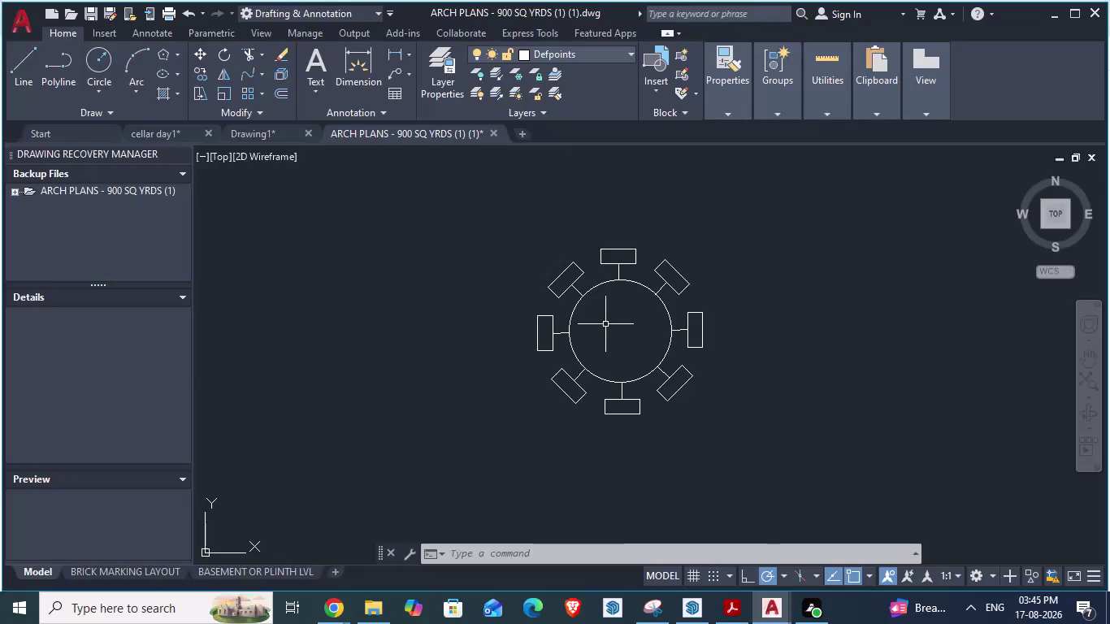
Select and deselect the round table circle, then minimise the ribbon to panel buttons.
click(638, 282)
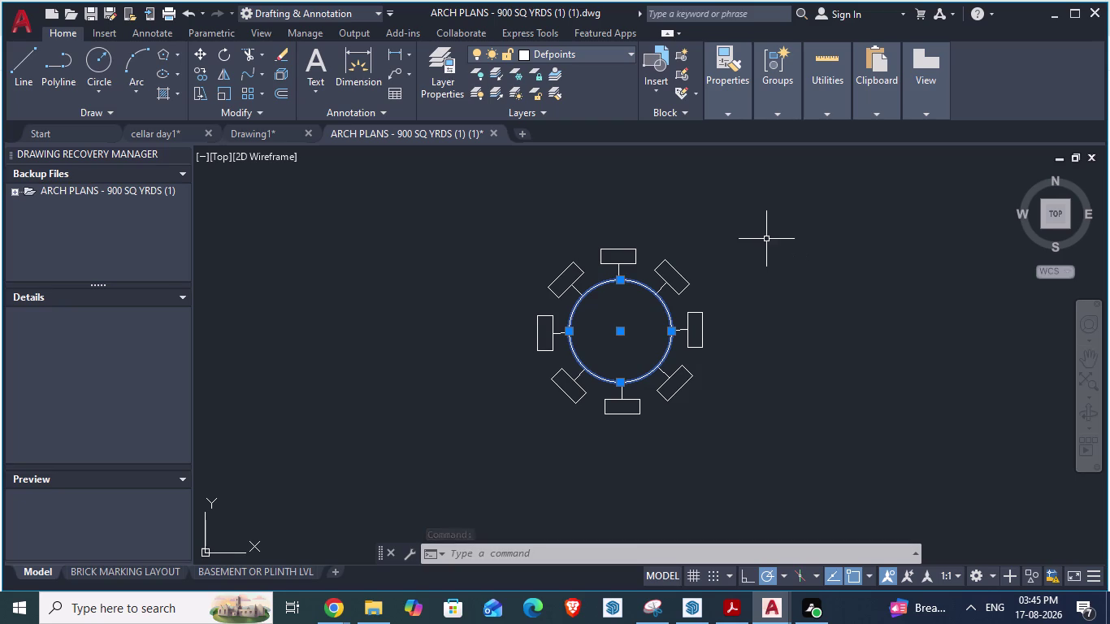
key(Escape)
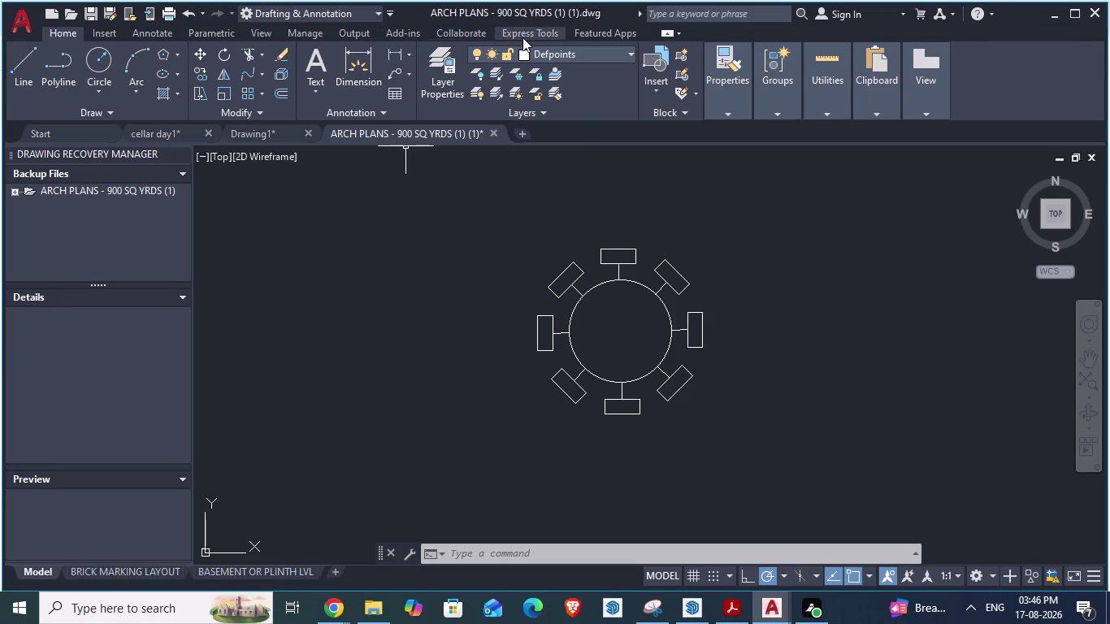
click(668, 33)
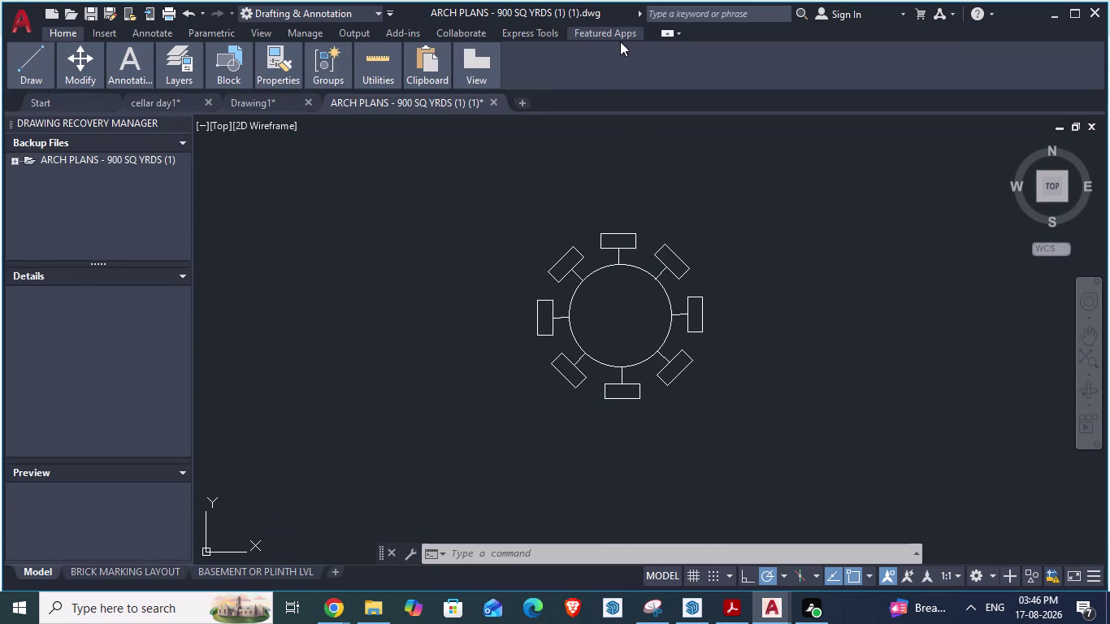
click(599, 34)
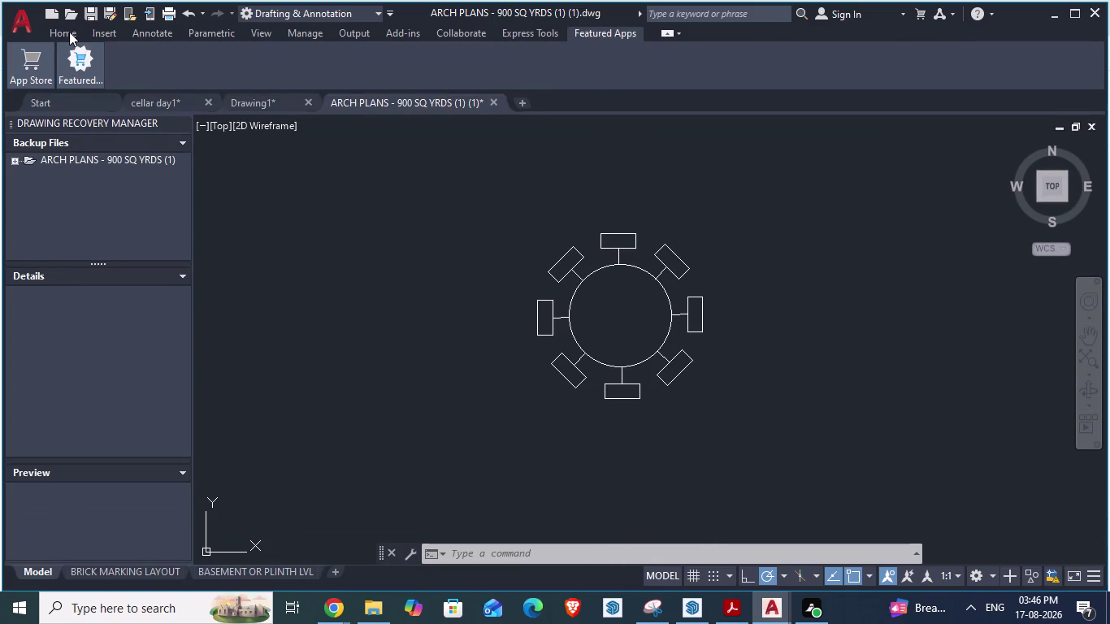
click(69, 31)
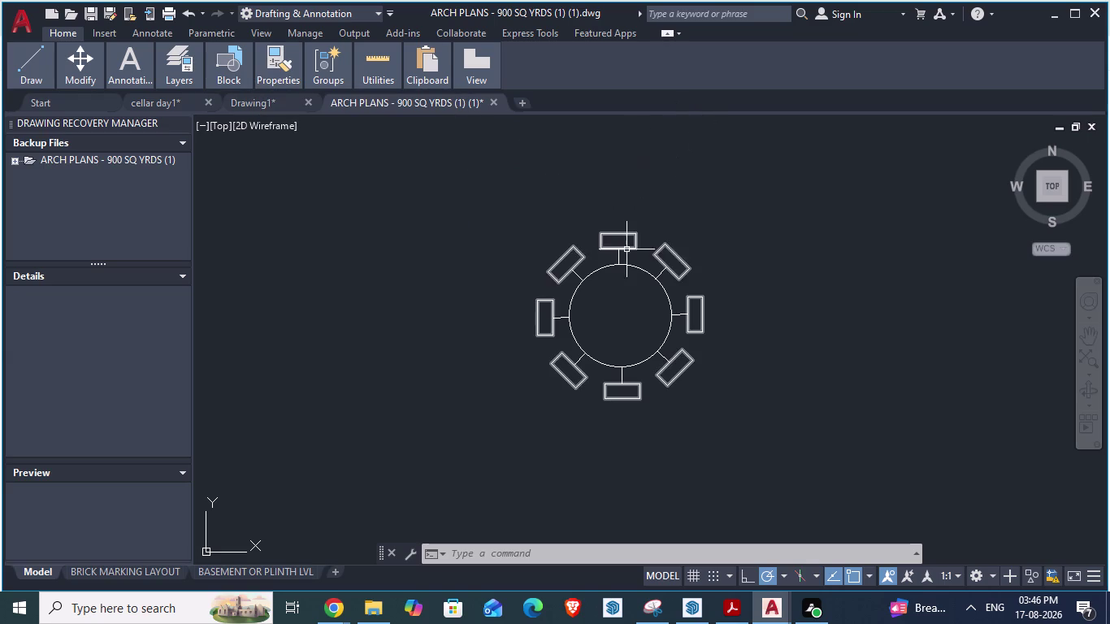
text(ar)
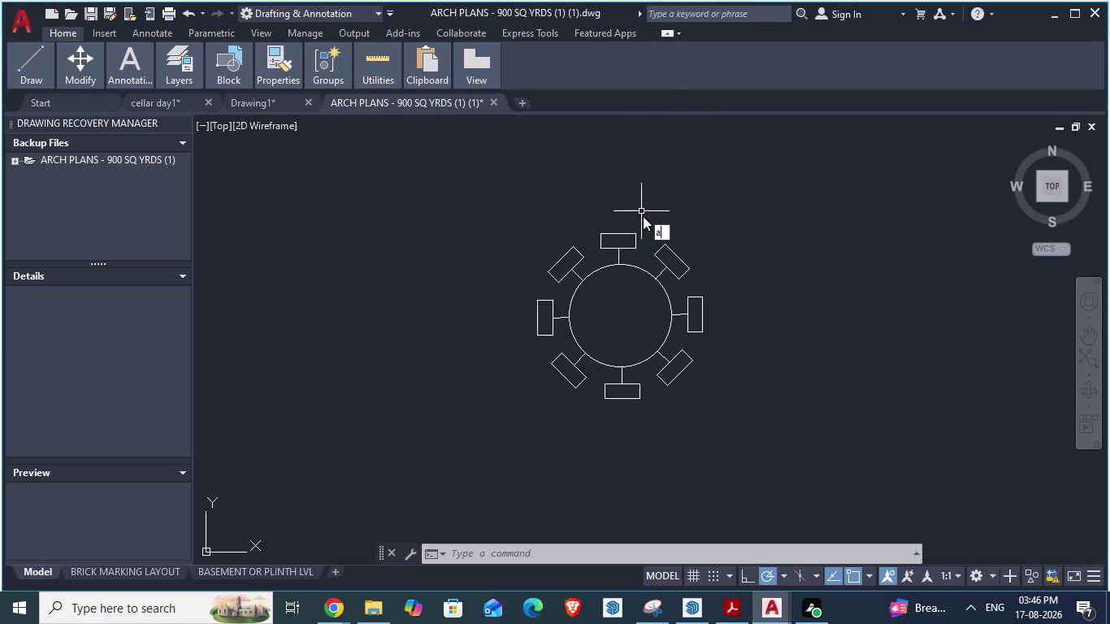
key(Return)
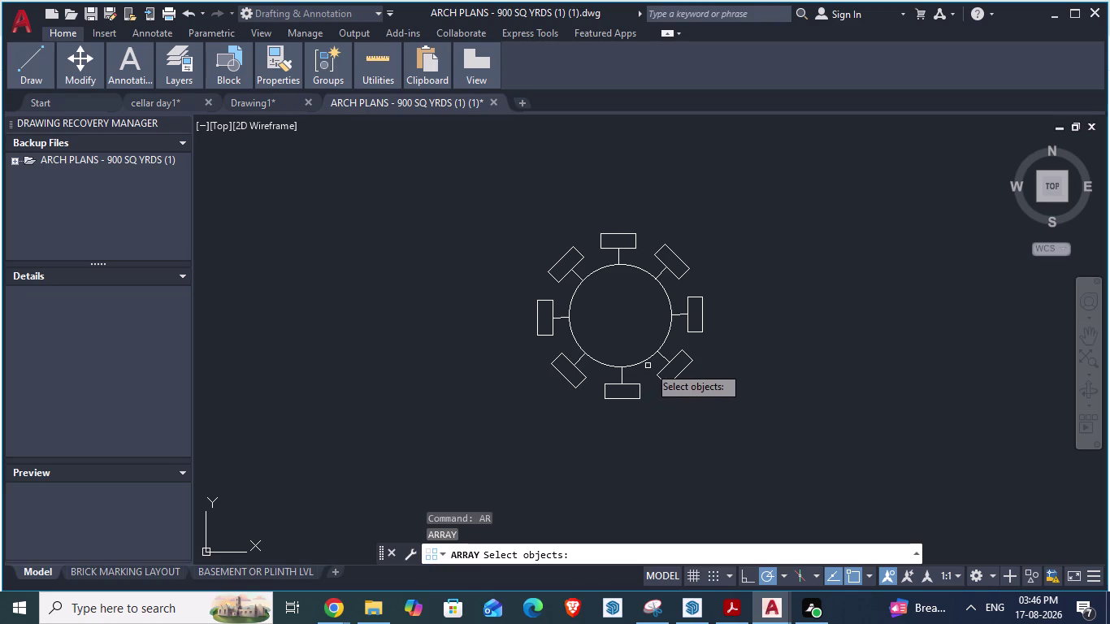
key(Escape)
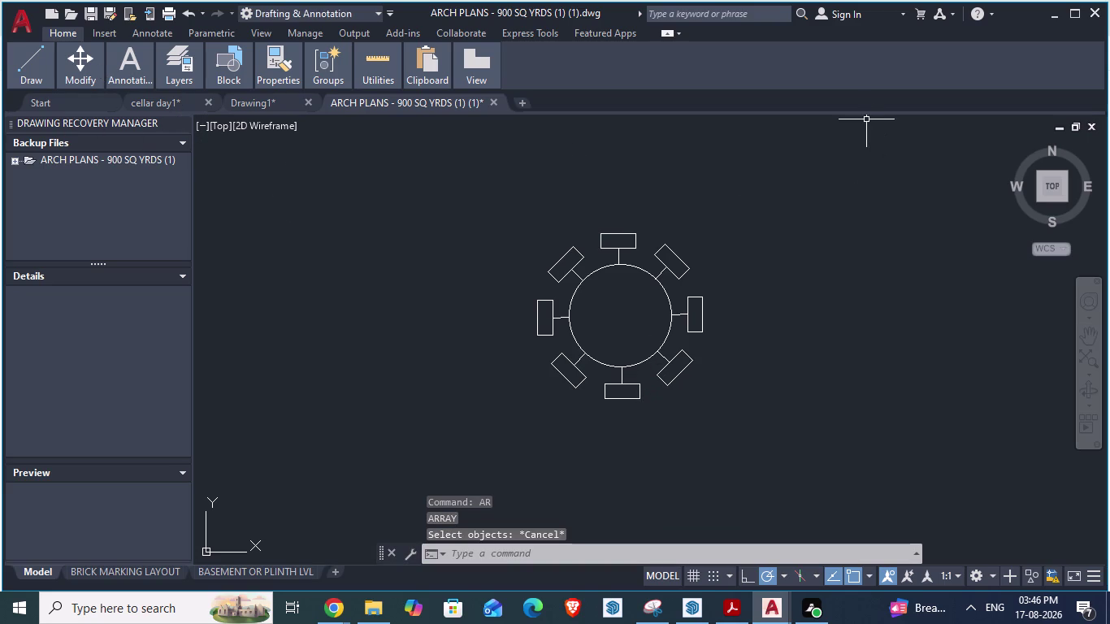
click(58, 28)
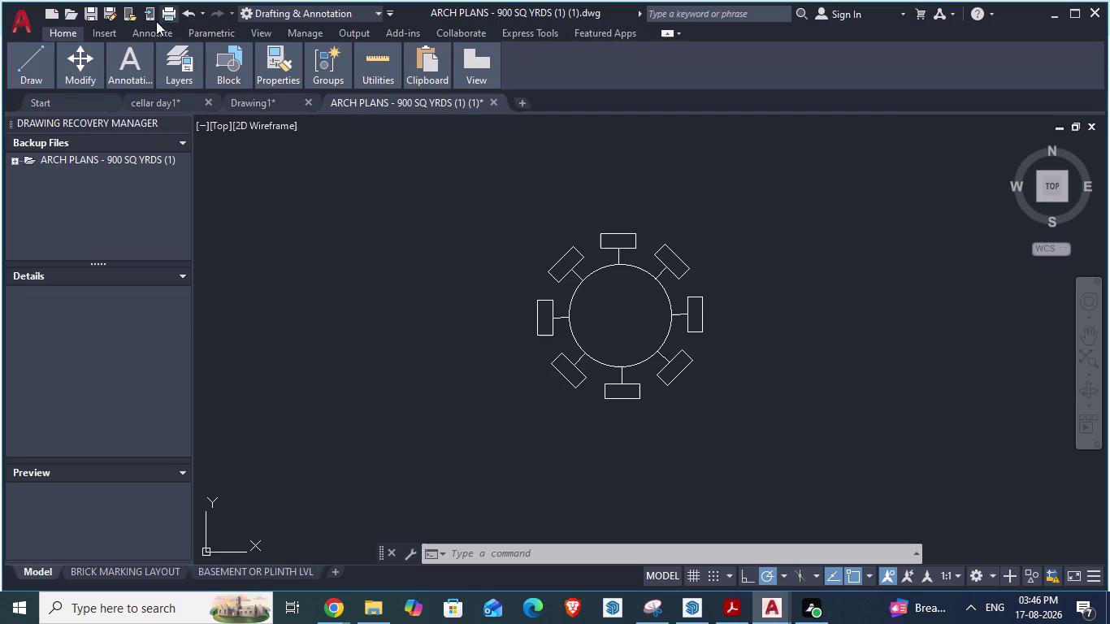
click(105, 31)
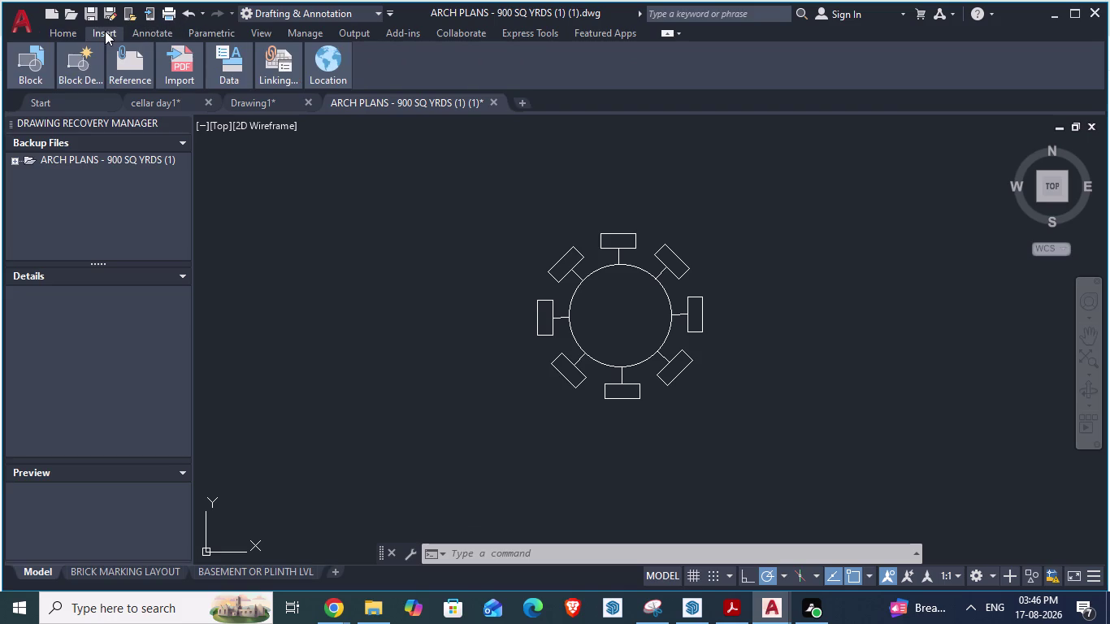
click(61, 35)
click(259, 36)
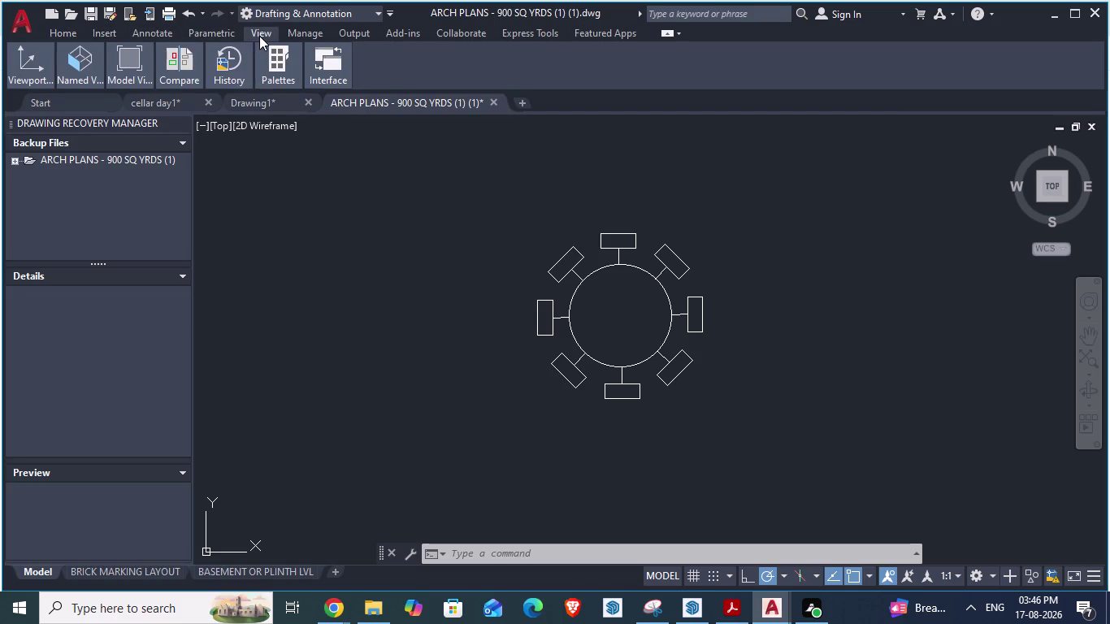
click(257, 32)
click(259, 31)
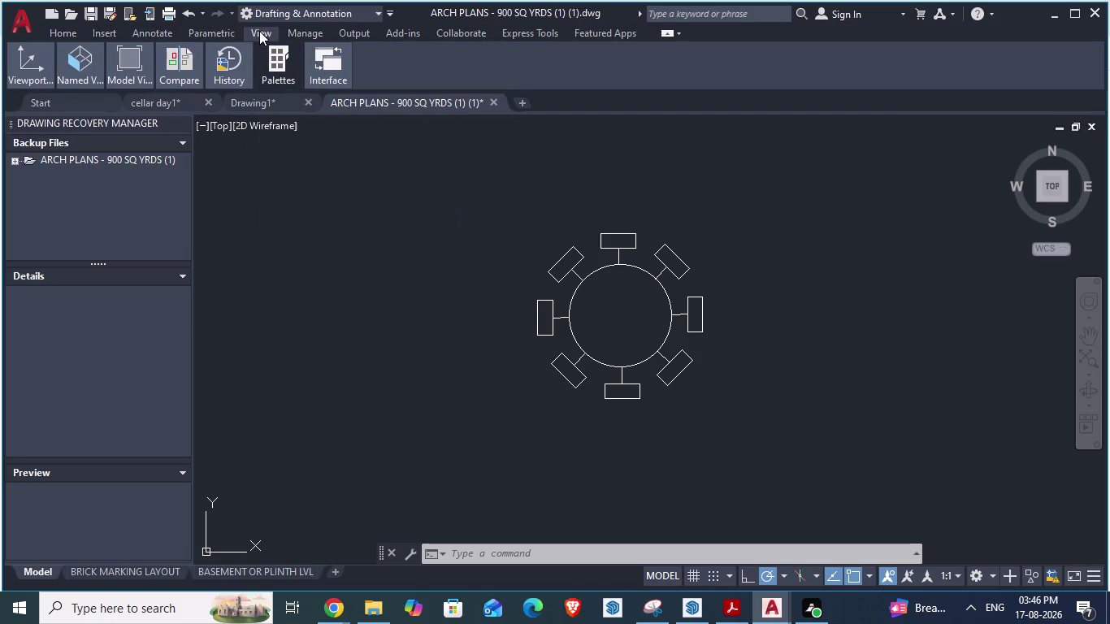
click(259, 30)
click(308, 31)
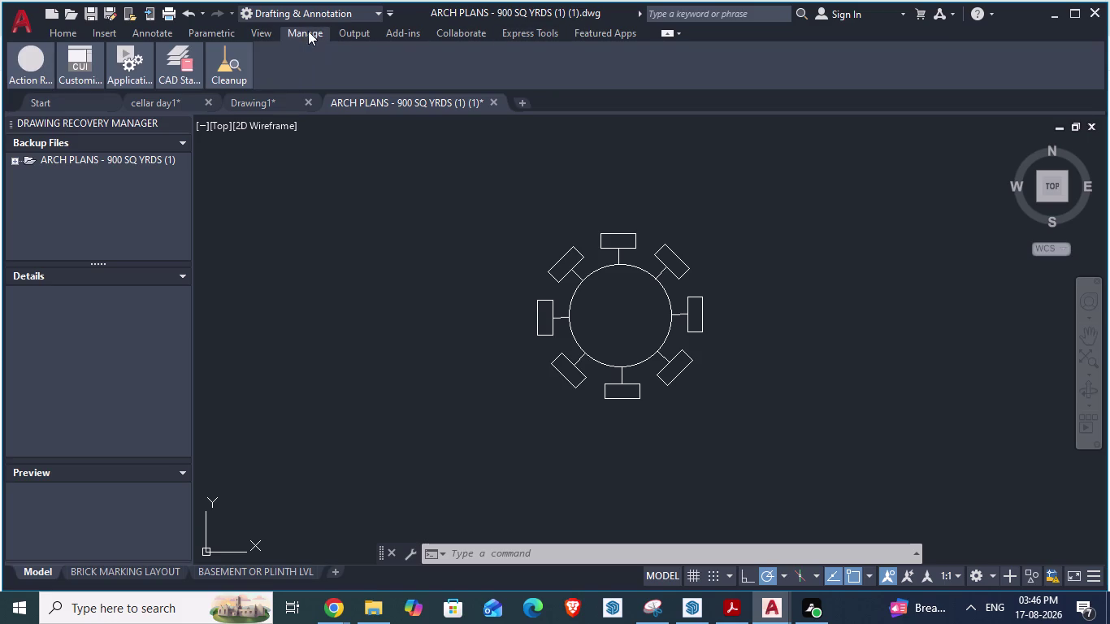
click(392, 13)
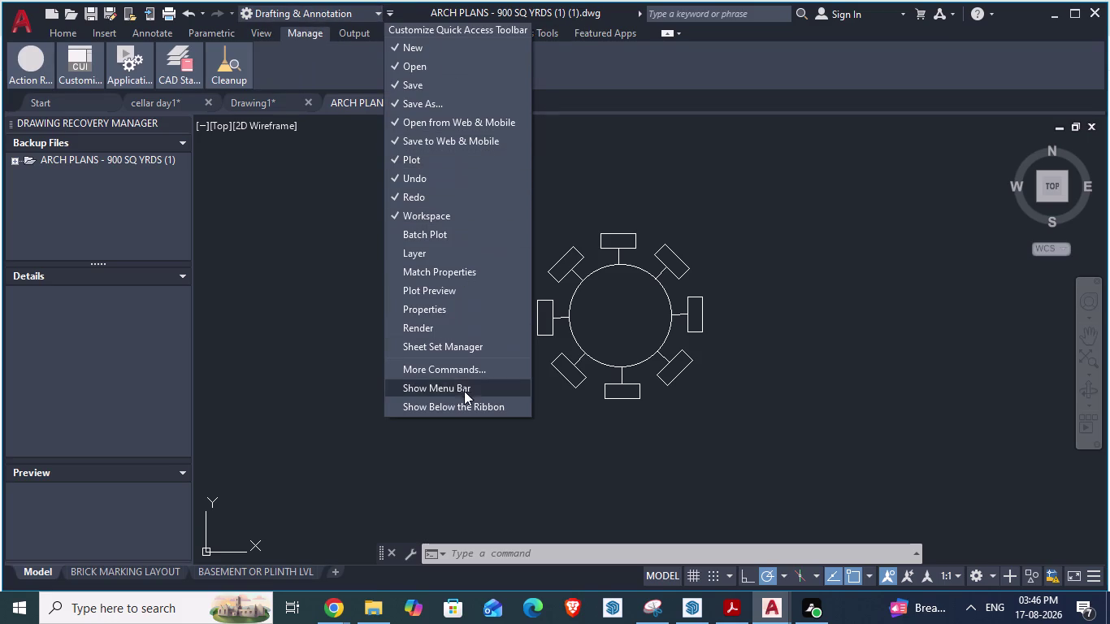
click(289, 32)
click(259, 31)
click(260, 32)
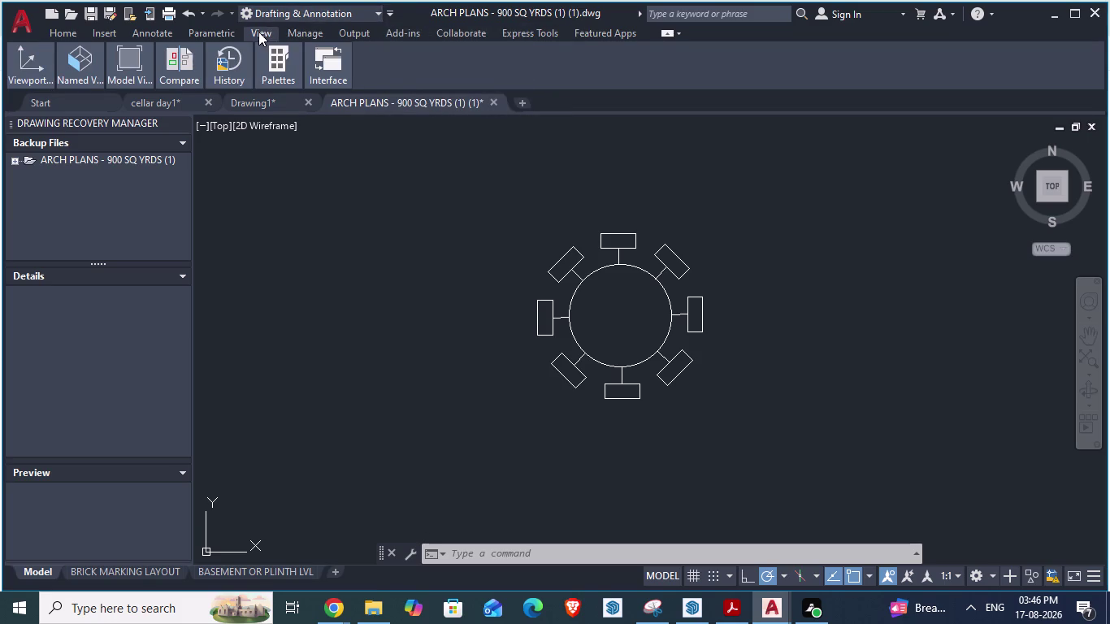
click(204, 36)
click(141, 30)
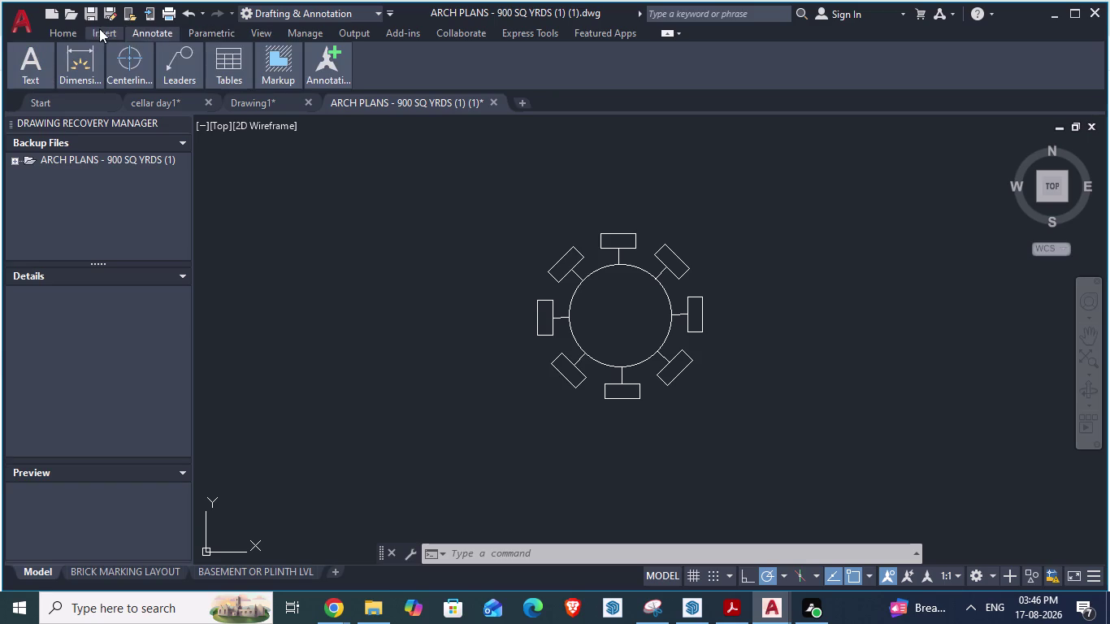
click(97, 29)
click(53, 30)
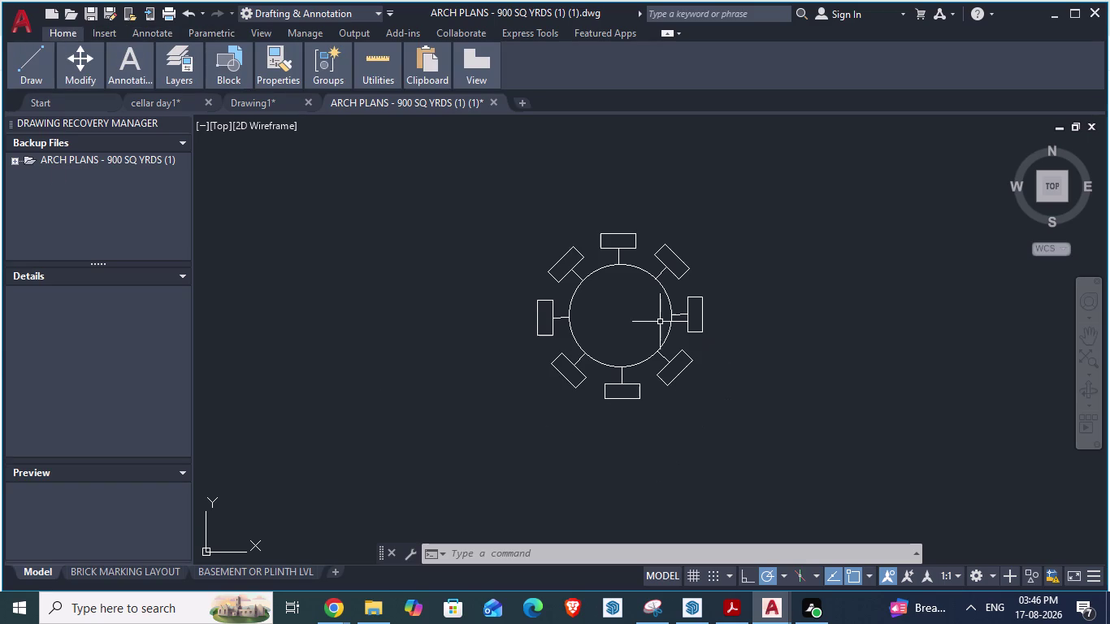
scroll(up, 3)
drag(409, 148, 484, 473)
Draw a horizontal line across the top chair rectangle from its left edge to its right edge.
scroll(down, 3)
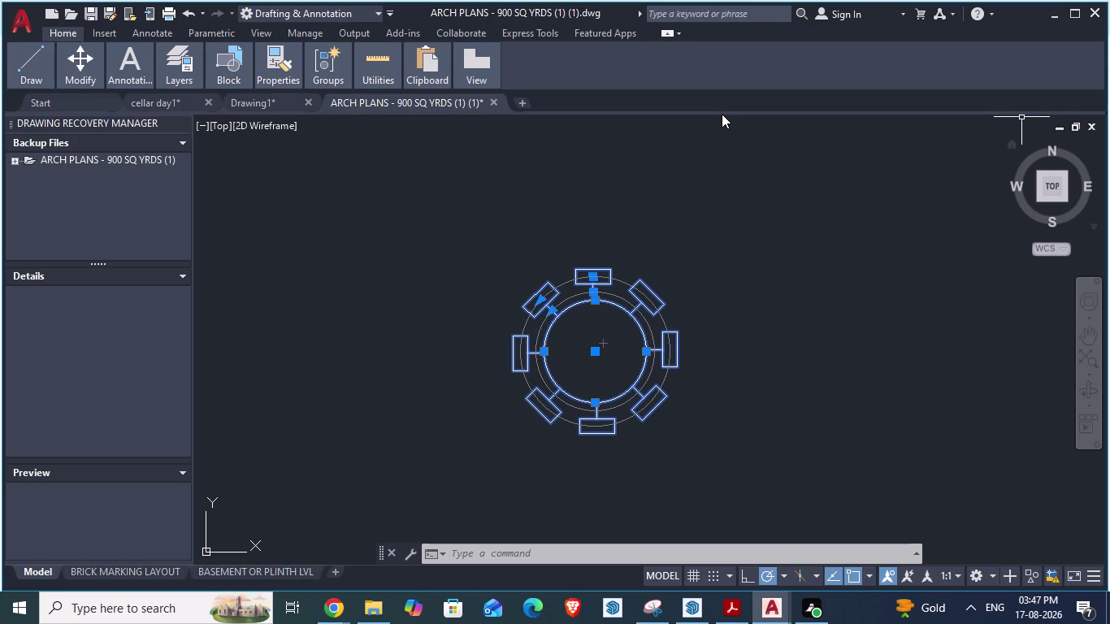
key(Escape)
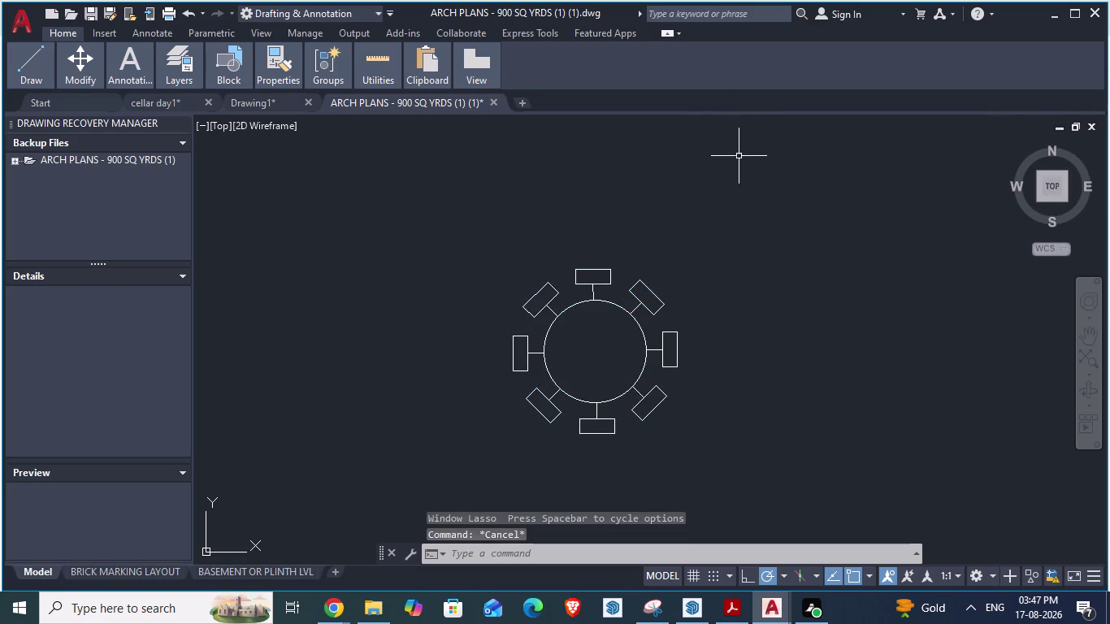
scroll(up, 3)
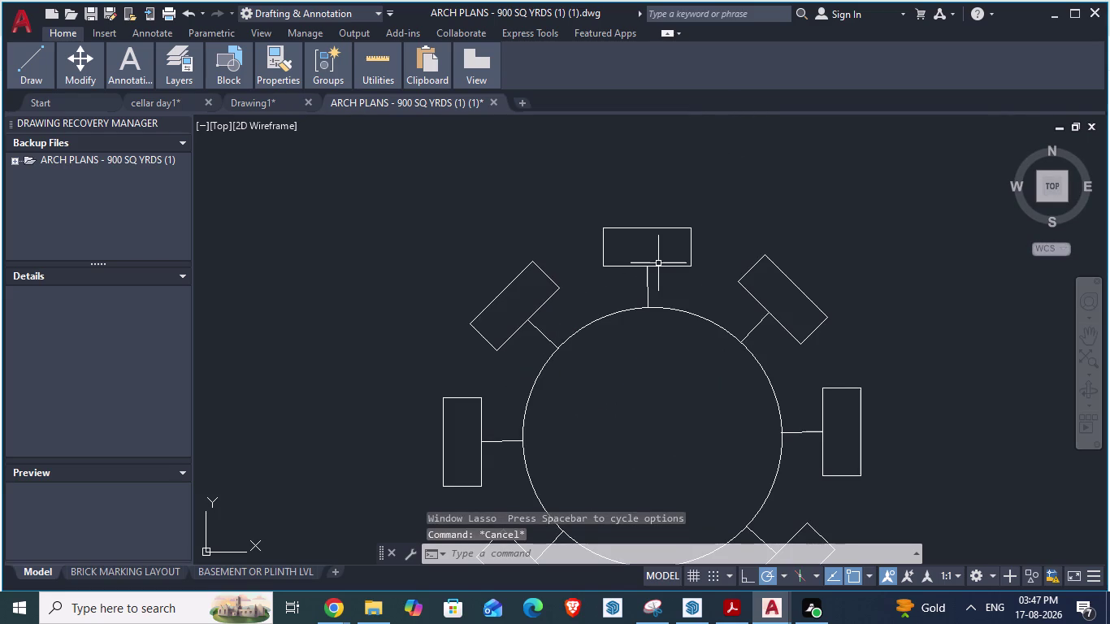
key(l)
key(Return)
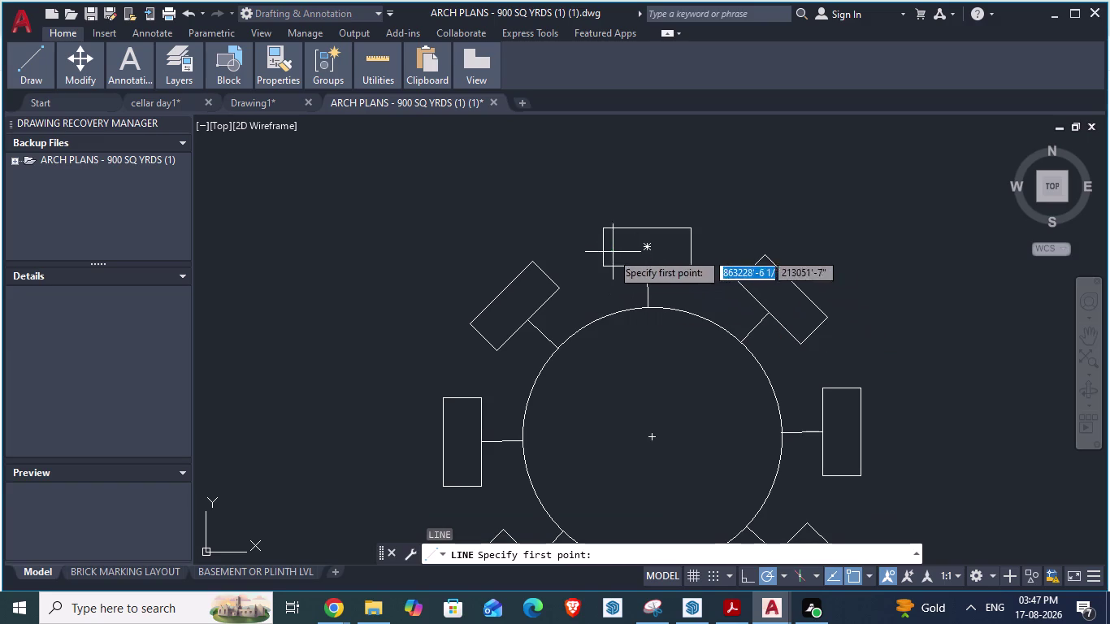
click(600, 245)
click(694, 243)
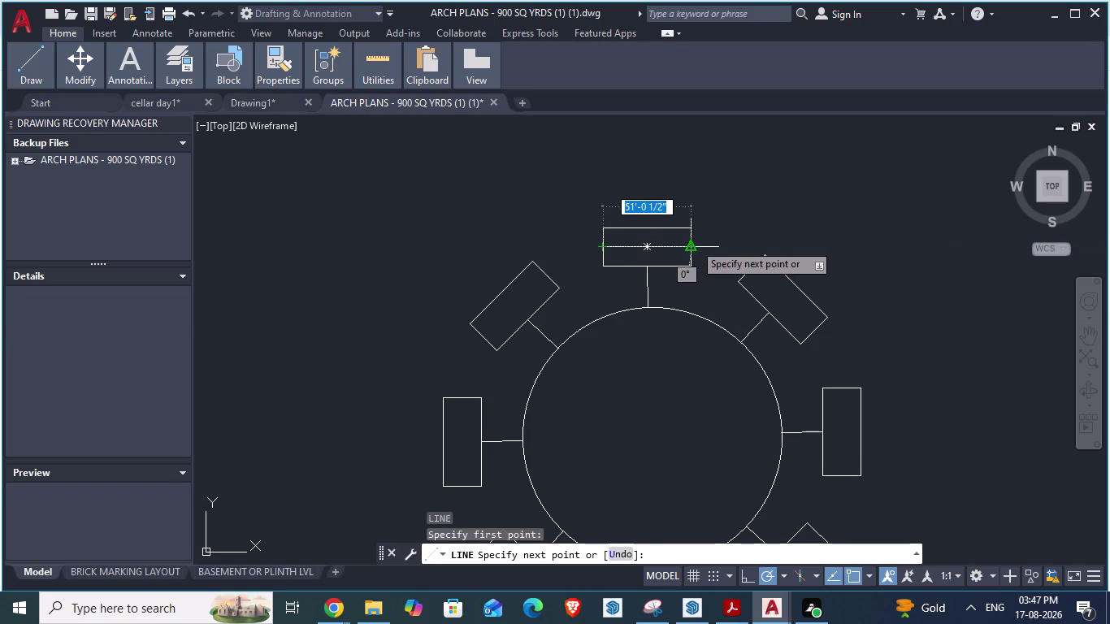
key(Return)
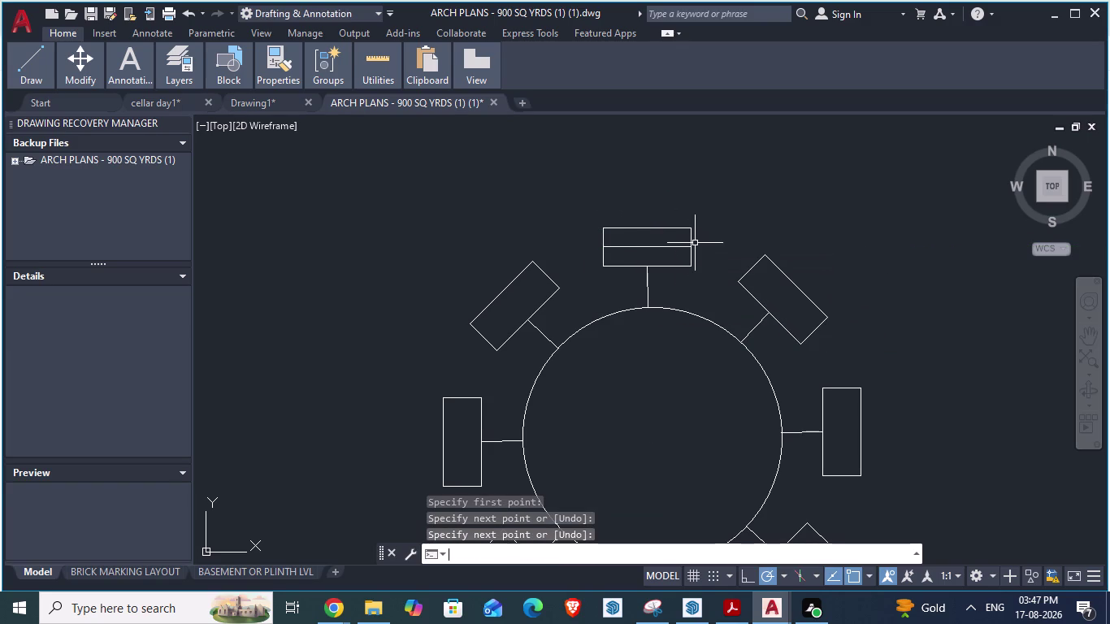
scroll(down, 3)
key(Escape)
key(Escape)
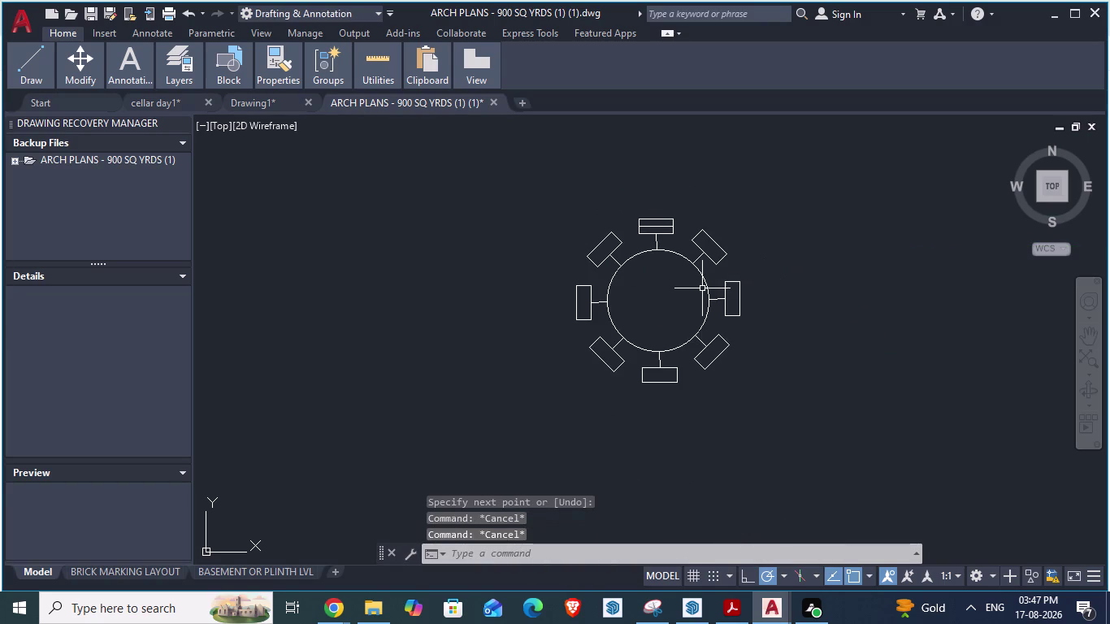
Polar-array the top chair's dividing line around the circle's centre using AR.
text(ar)
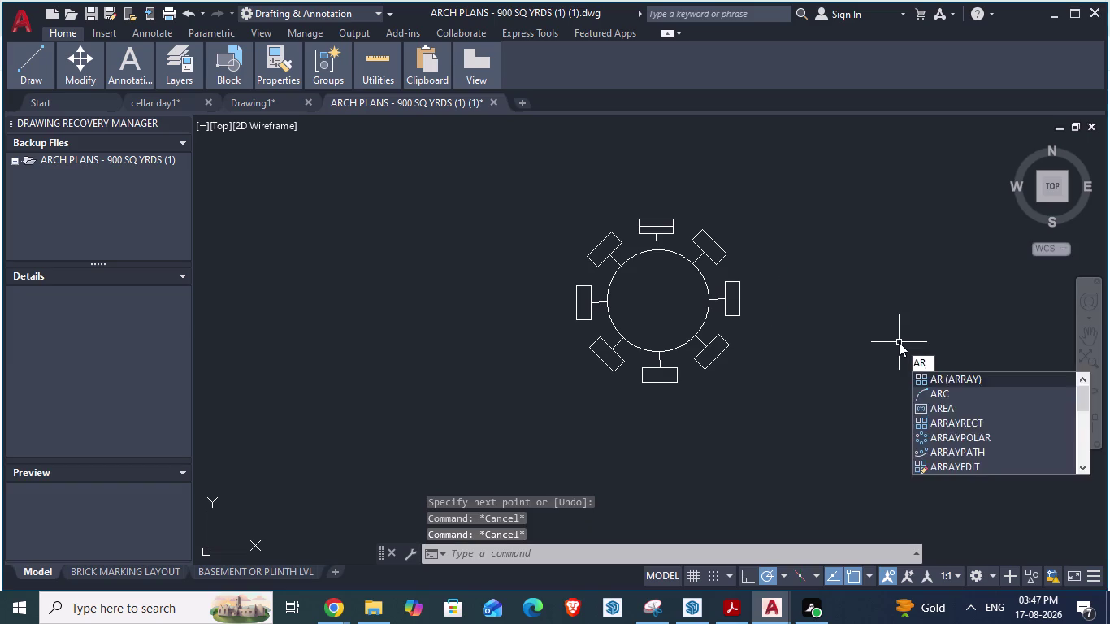
key(Return)
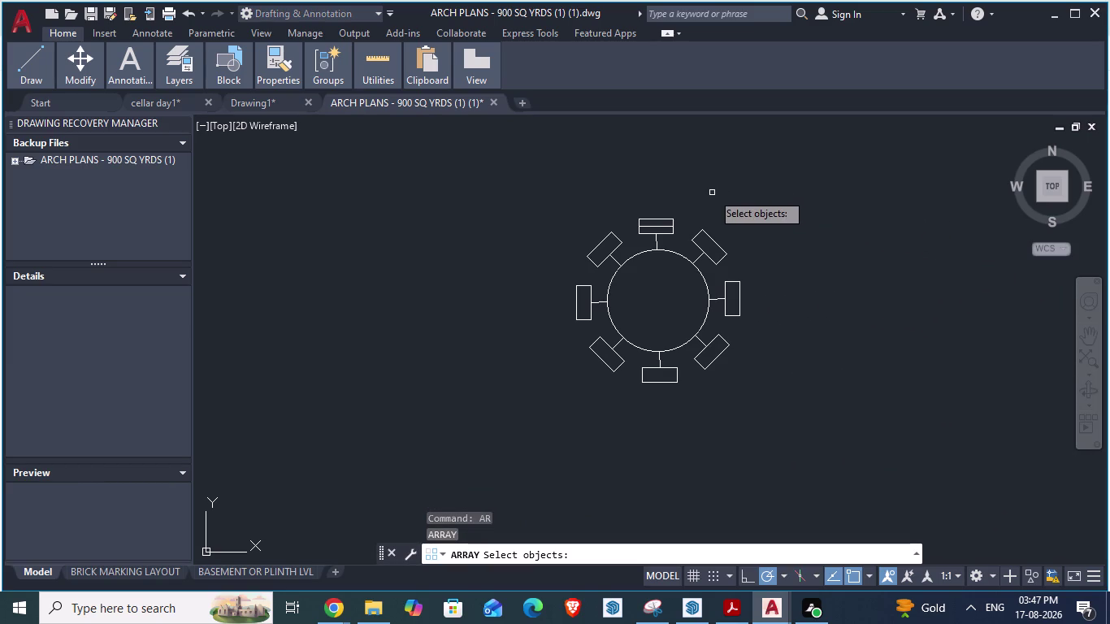
scroll(up, 3)
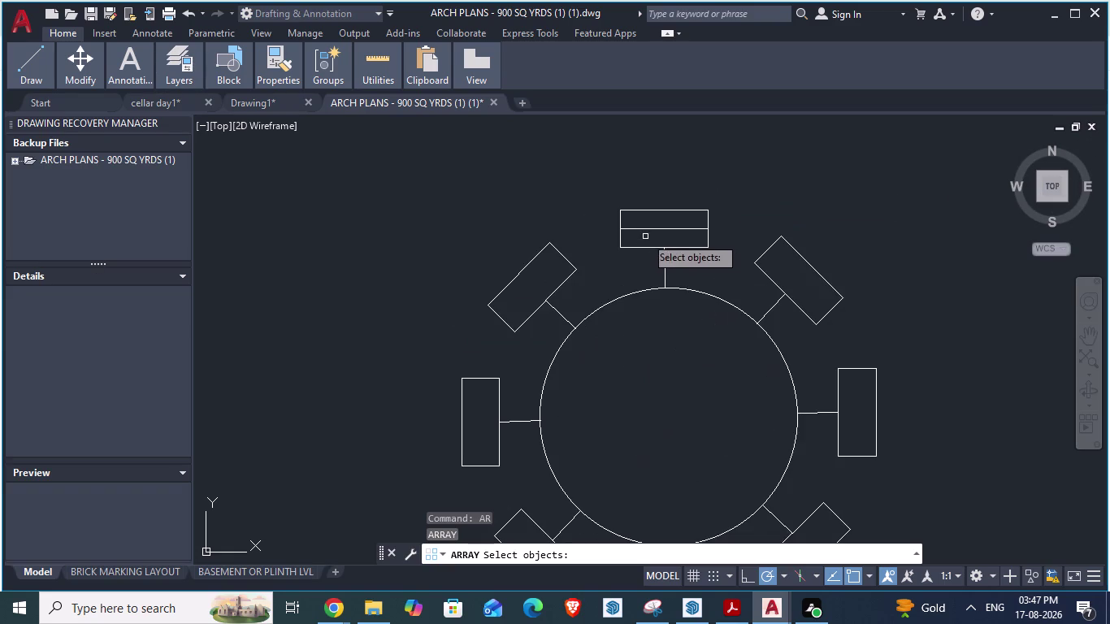
click(645, 229)
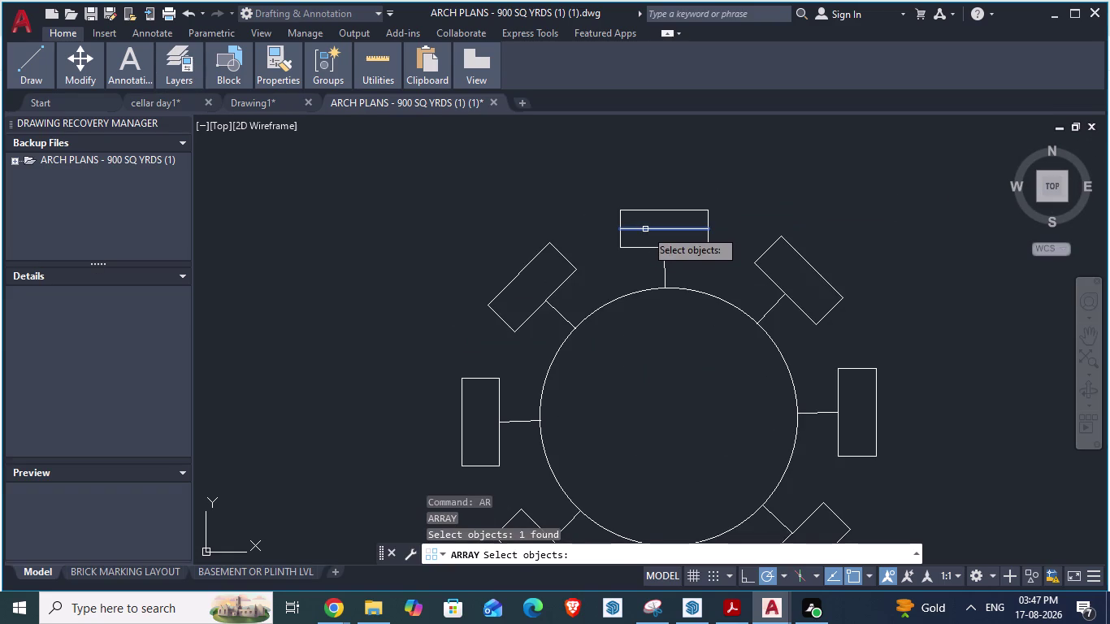
key(Return)
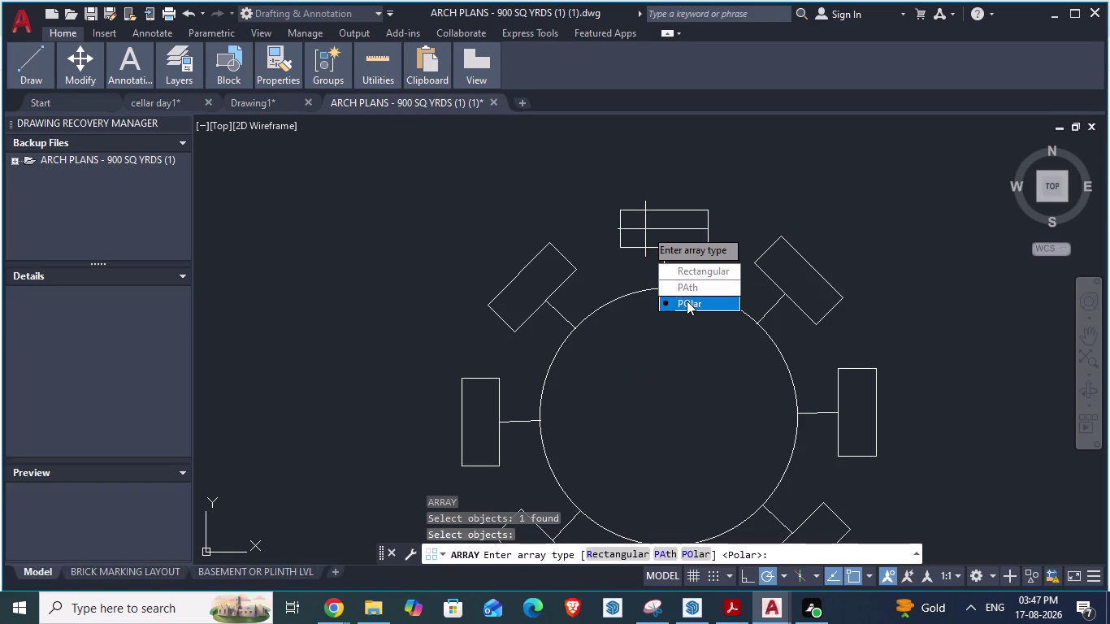
drag(687, 301, 645, 230)
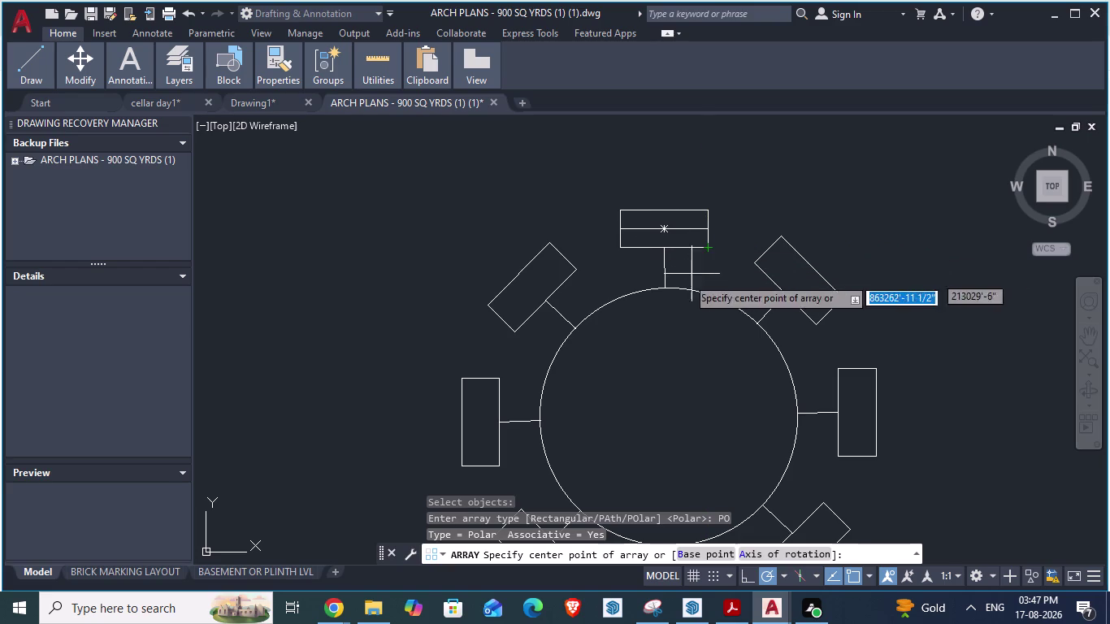
click(669, 416)
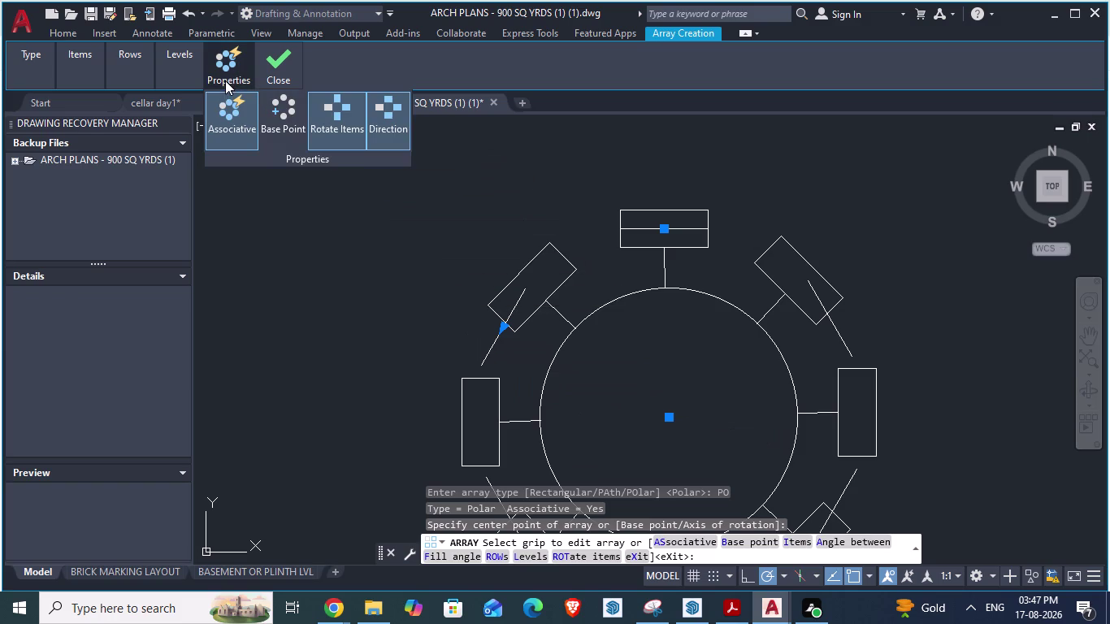
Change the polar array's item count from 6 to 8.
click(674, 30)
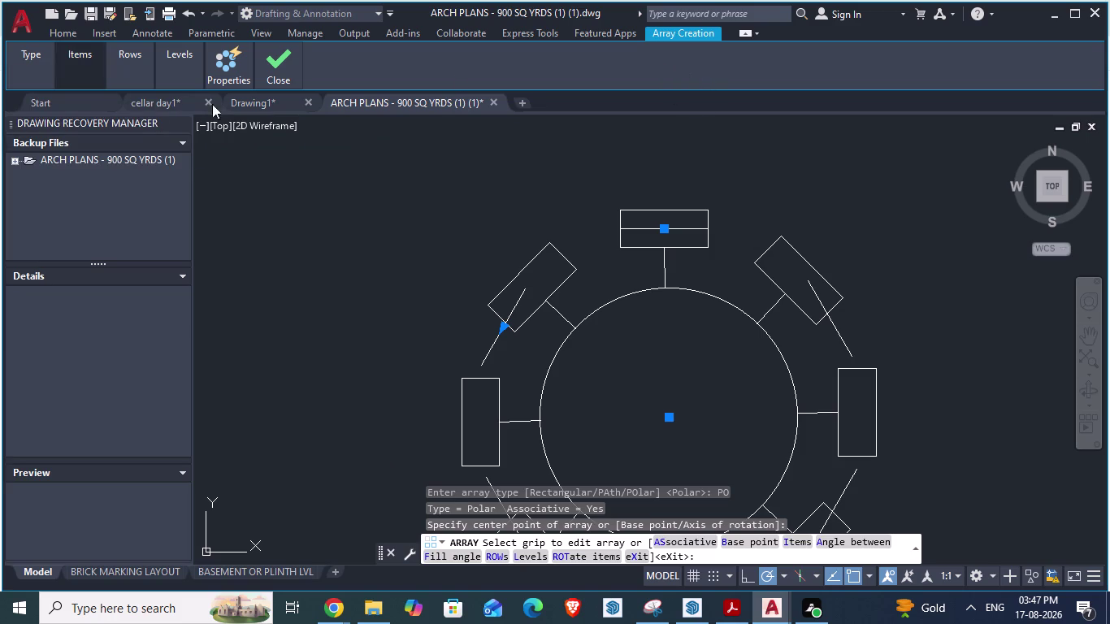
click(83, 63)
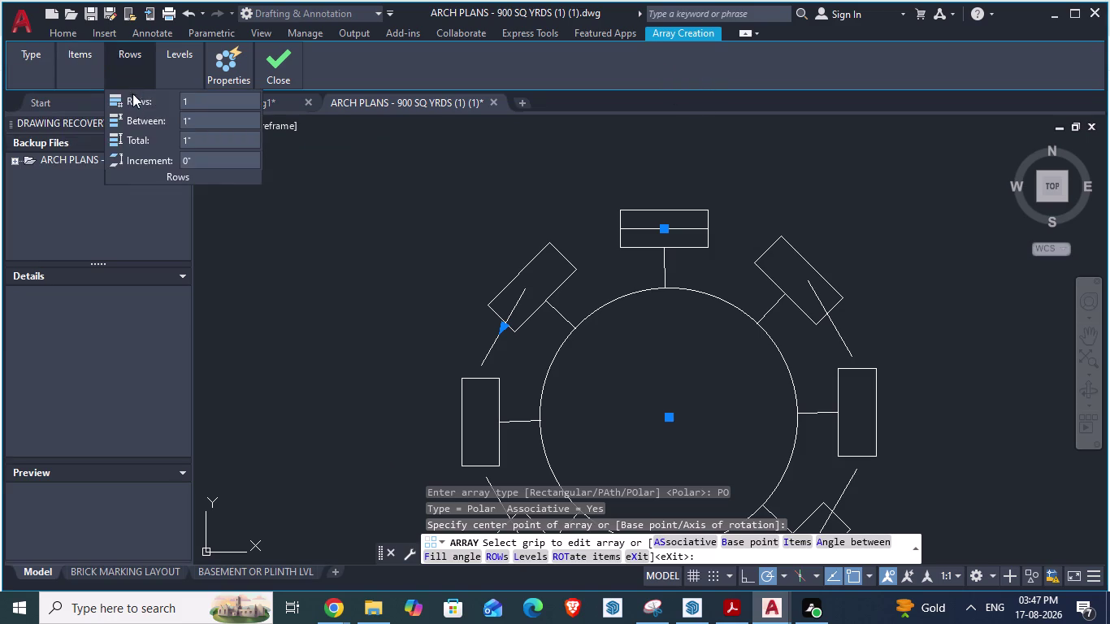
click(73, 70)
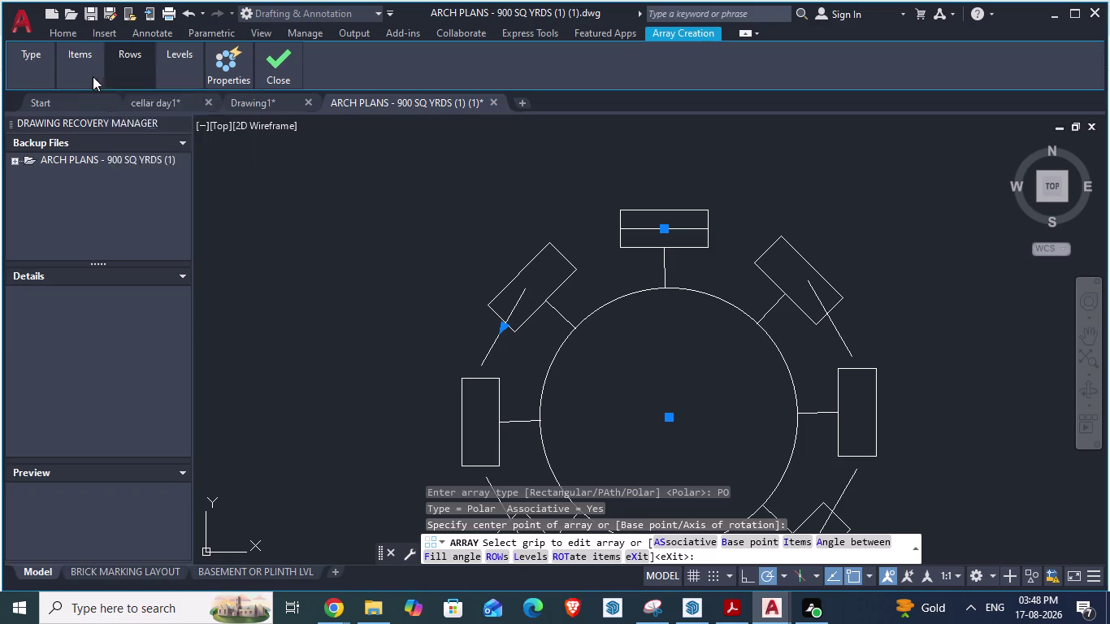
drag(138, 101, 118, 106)
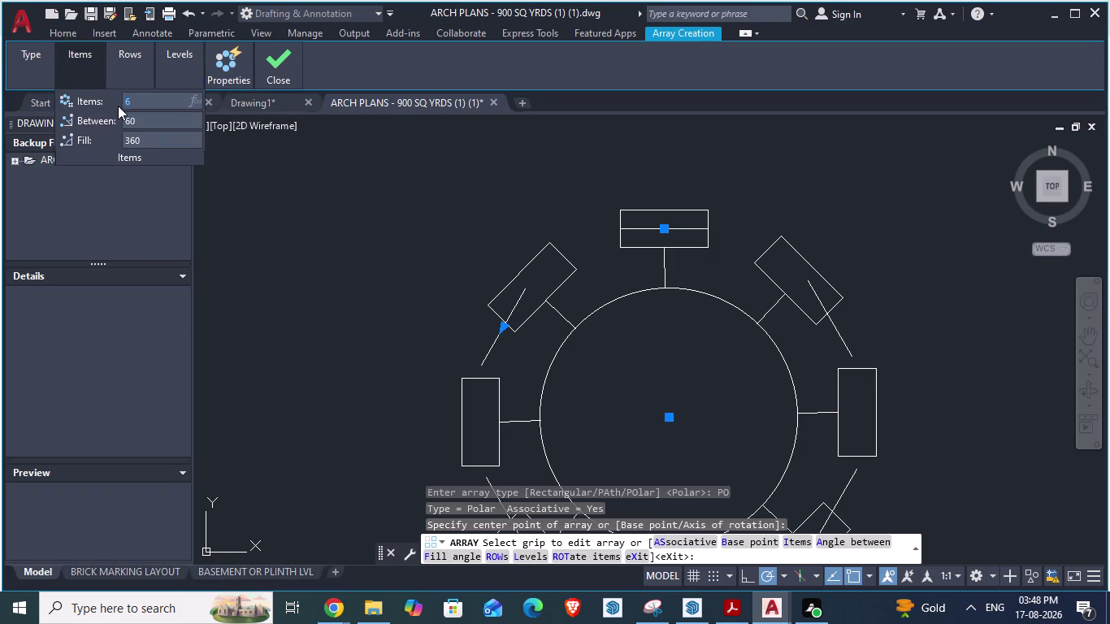
key(8)
key(Return)
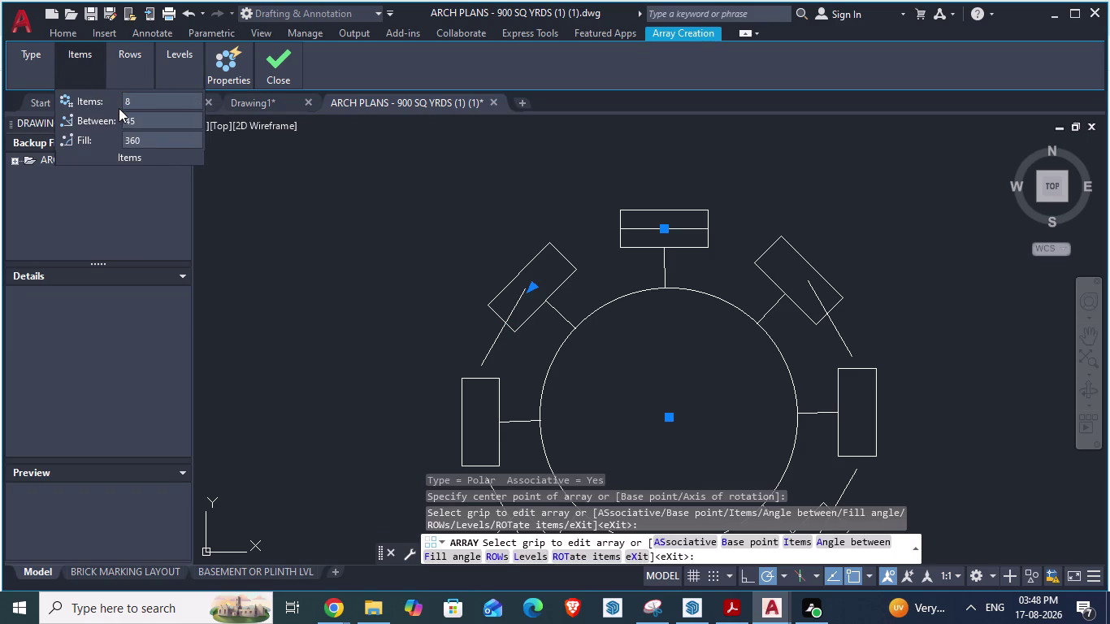
scroll(down, 3)
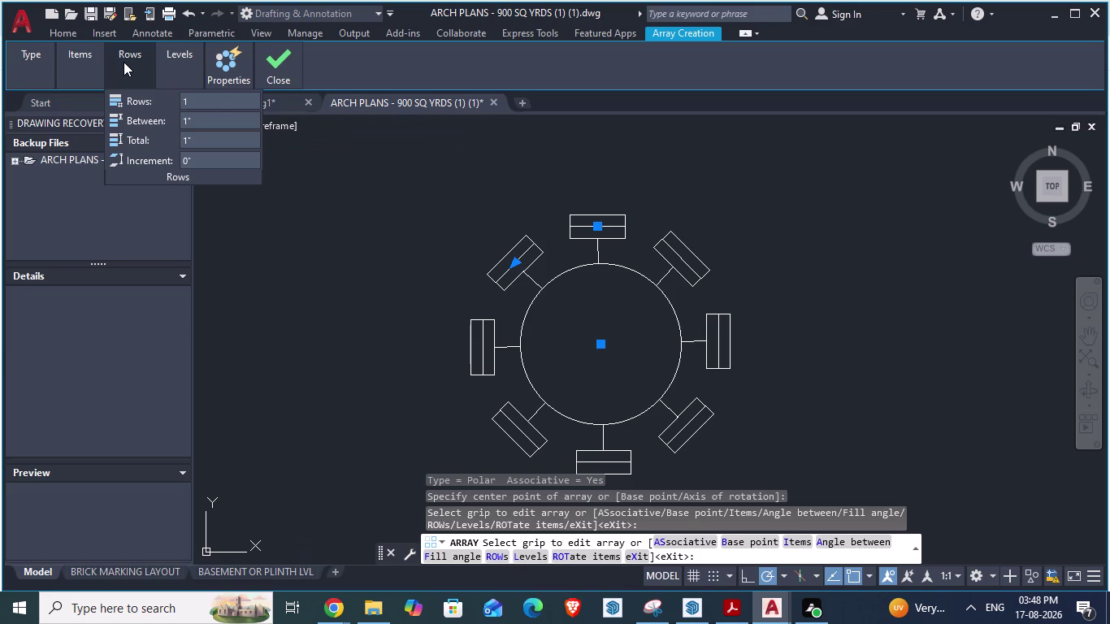
Adjust the array's property options and grips, then exit array editing.
click(220, 72)
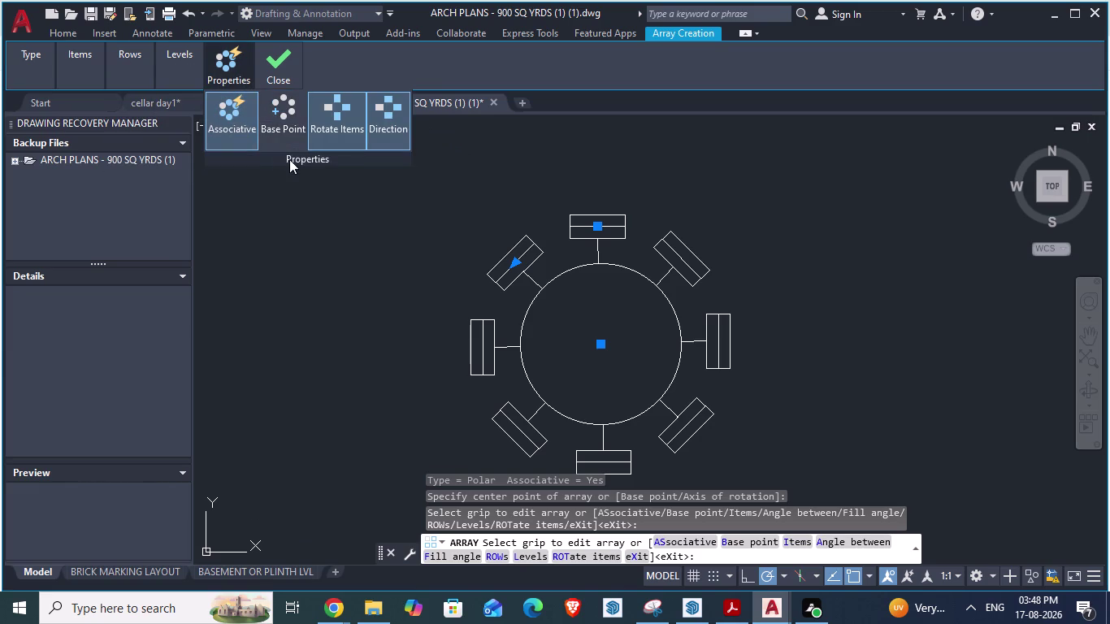
double_click(299, 163)
click(232, 68)
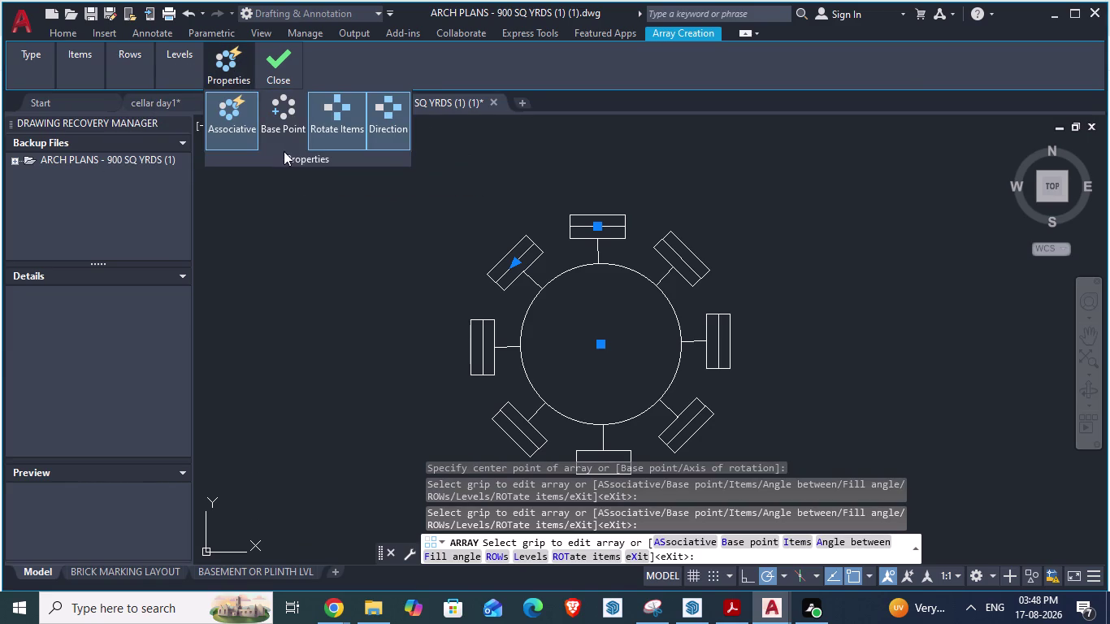
drag(242, 124, 311, 54)
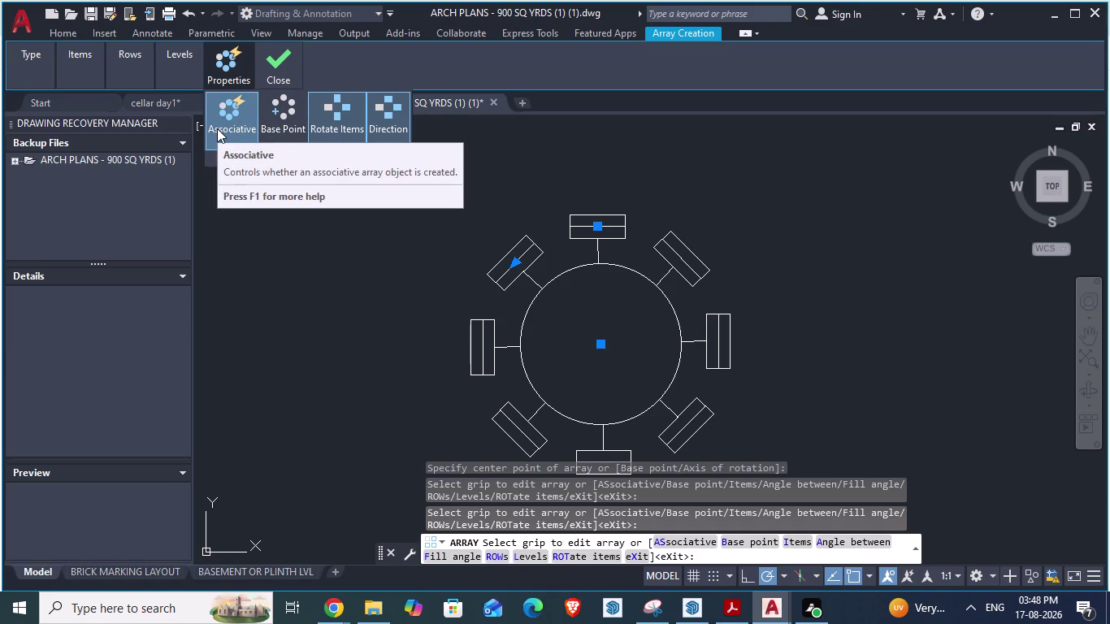
click(336, 119)
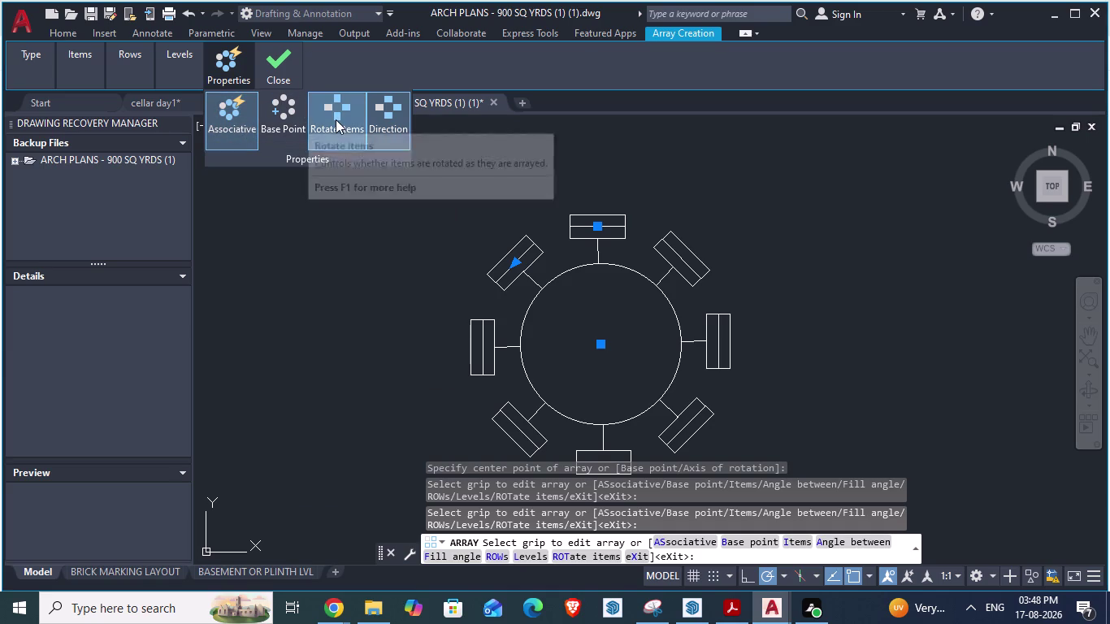
drag(475, 344, 518, 401)
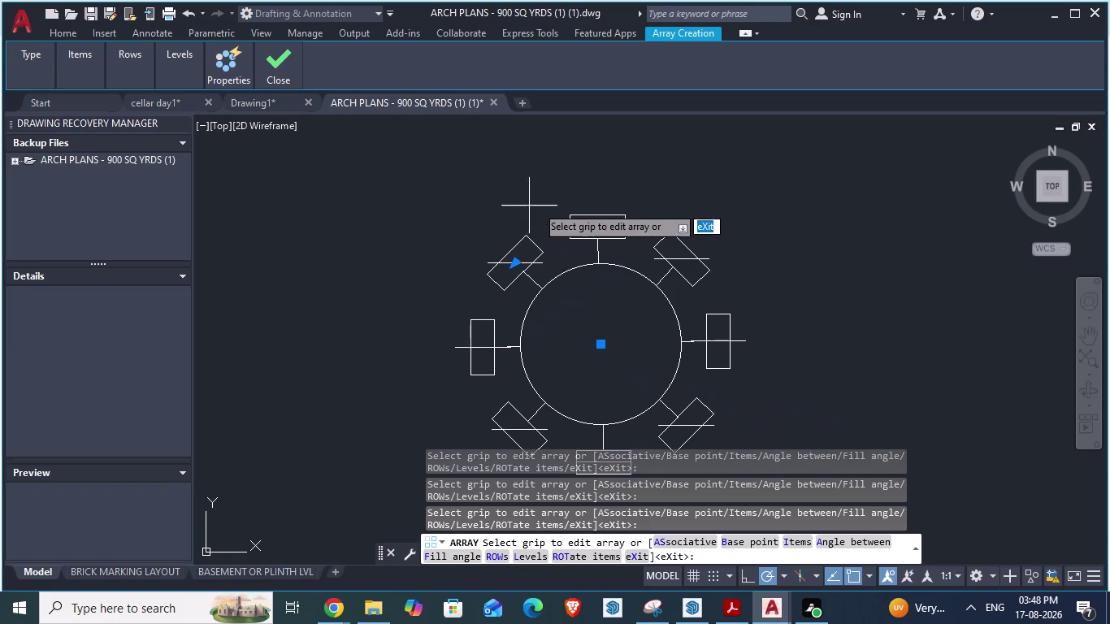
scroll(down, 3)
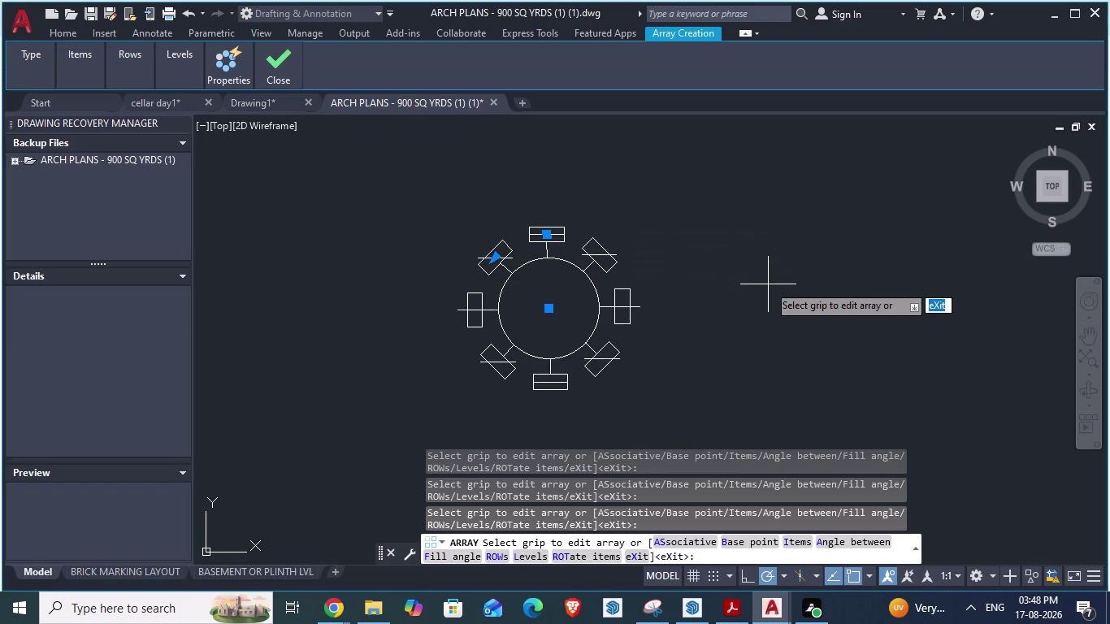
key(Escape)
Undo the polar array and cycle through the Express Tools and Home tabs.
key(ctrl+z)
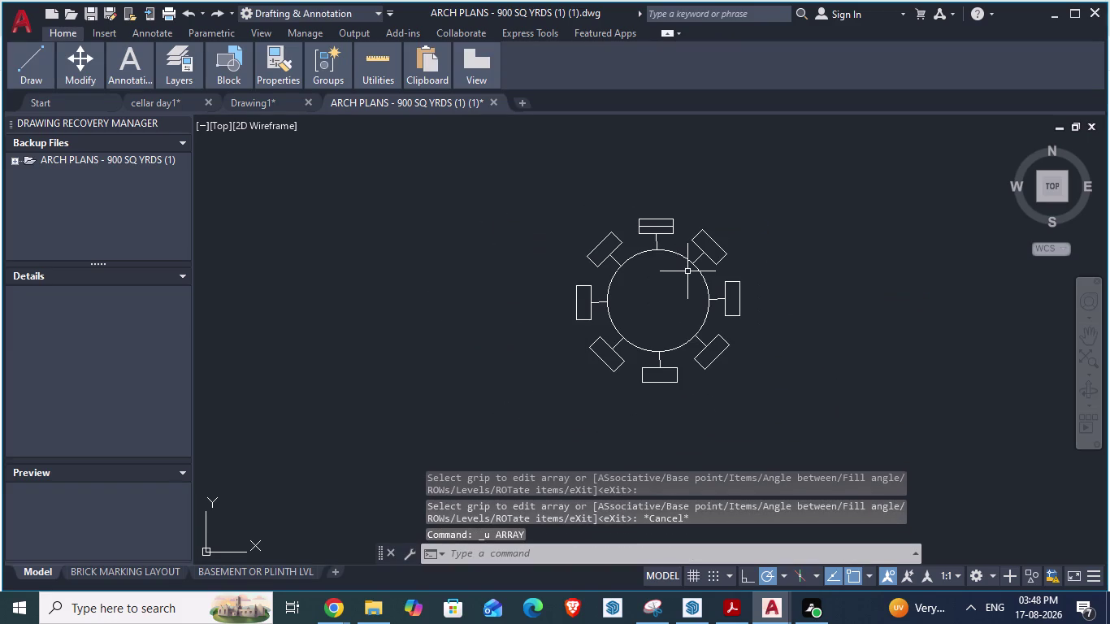
scroll(up, 3)
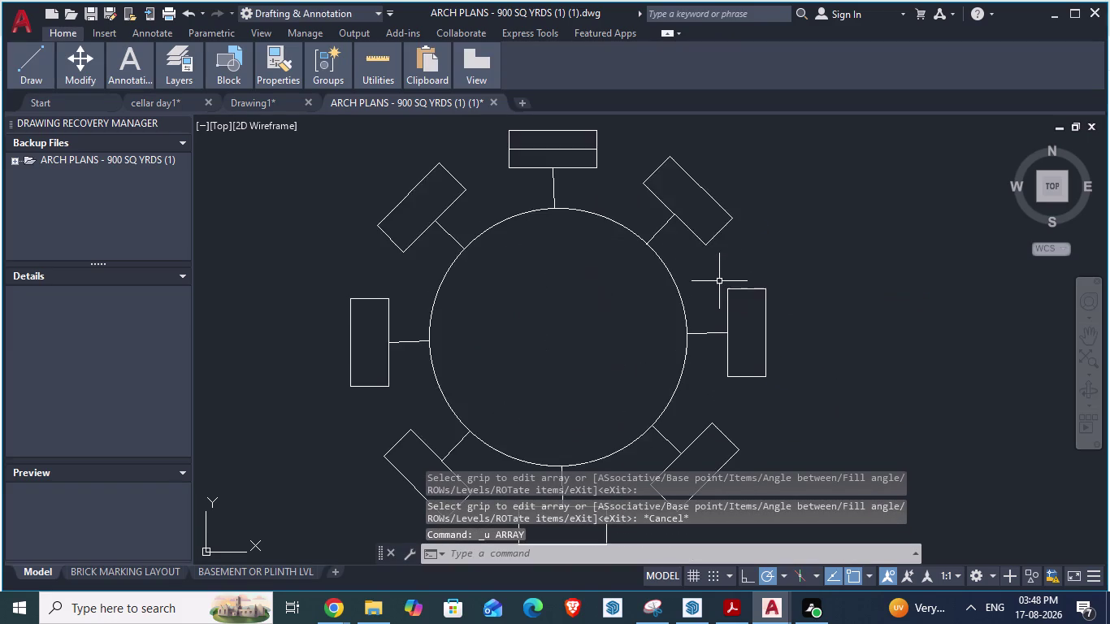
scroll(down, 3)
scroll(down, 3)
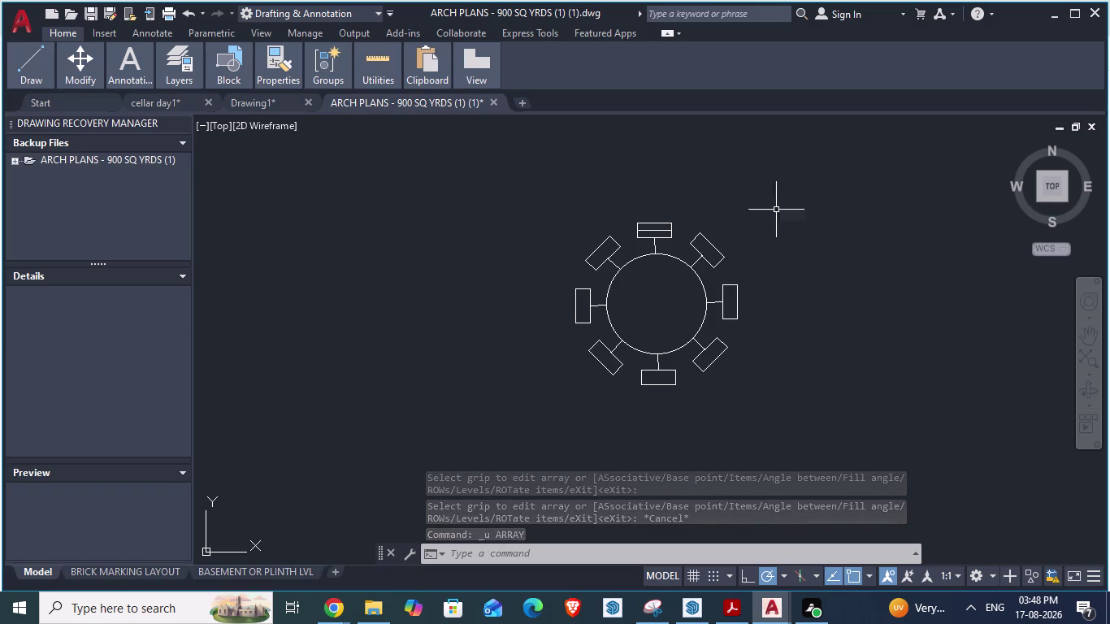
click(597, 27)
click(543, 26)
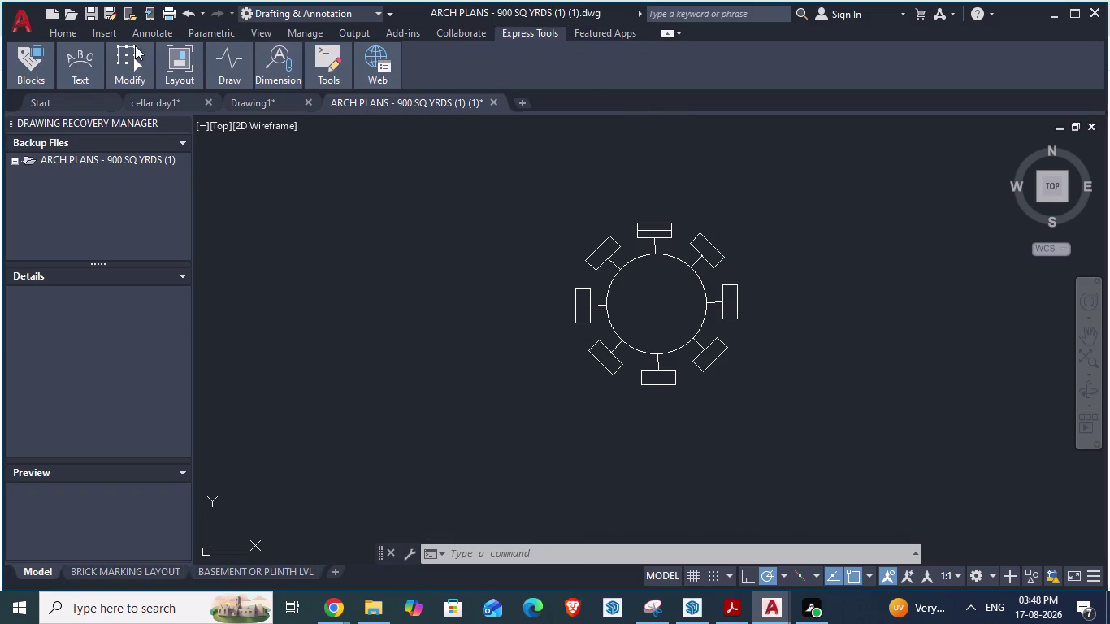
click(58, 27)
Start a polar array of the top chair's inner line, centred on the circle.
click(428, 333)
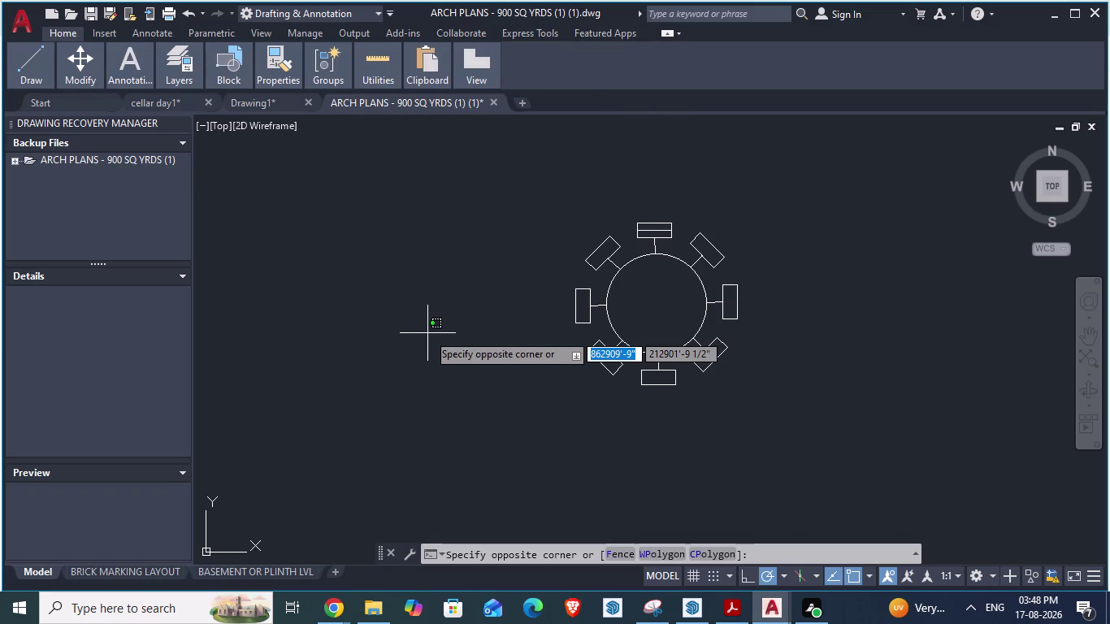
key(Escape)
scroll(up, 3)
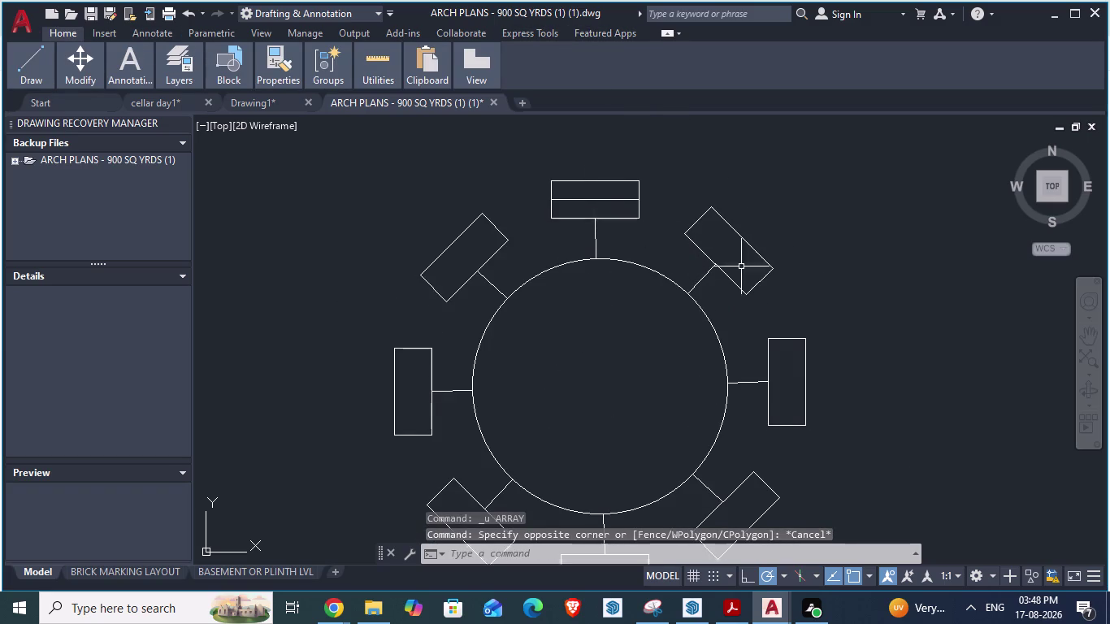
key(a)
key(r)
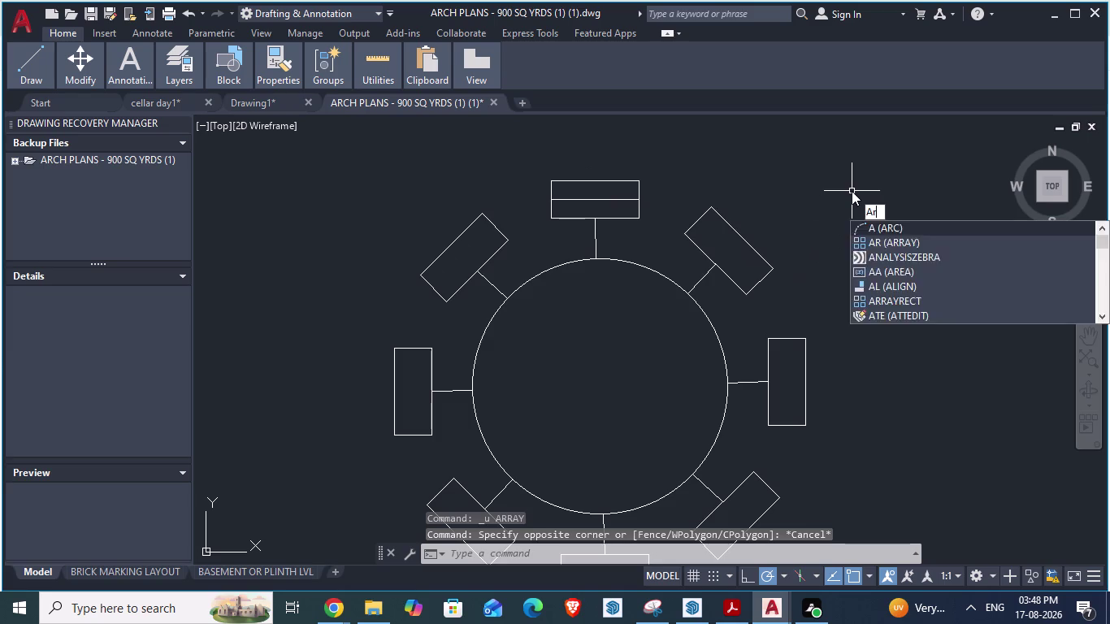
key(Return)
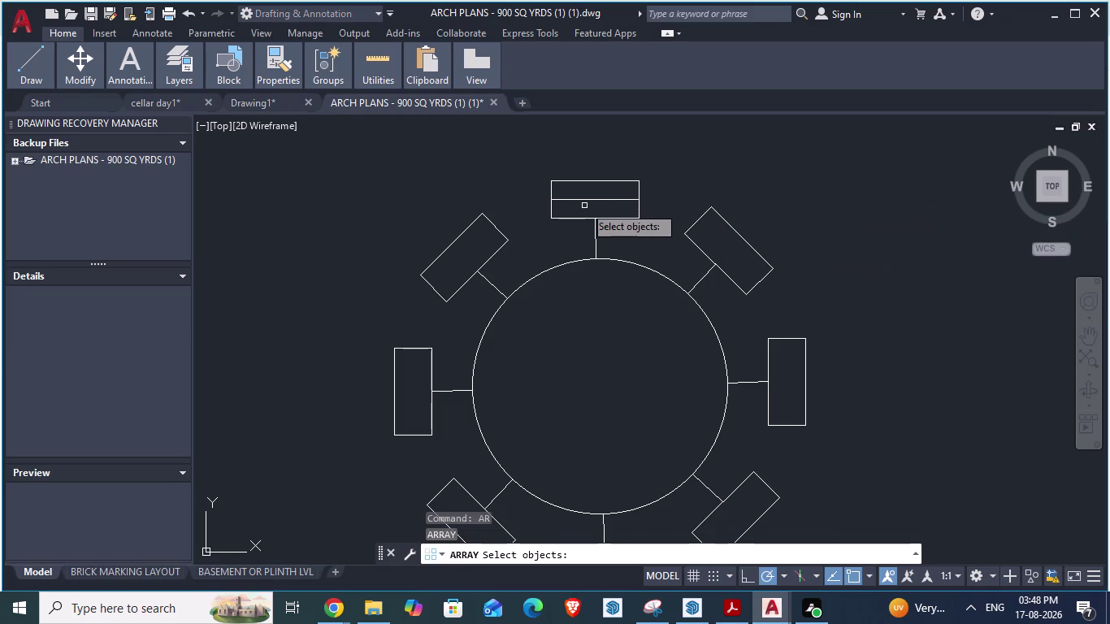
click(581, 199)
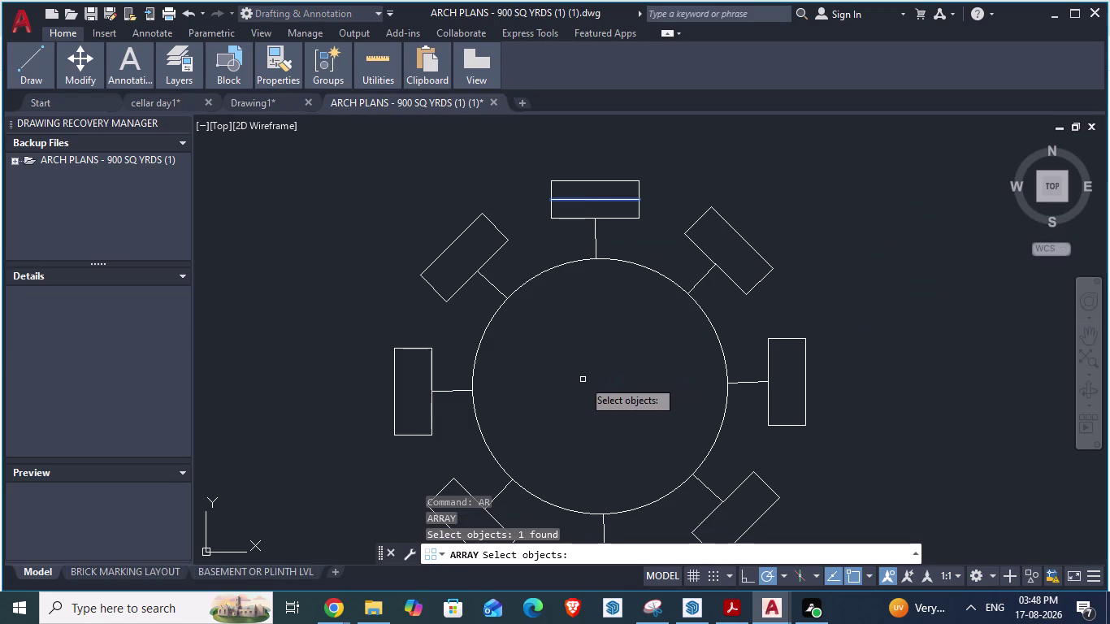
scroll(down, 3)
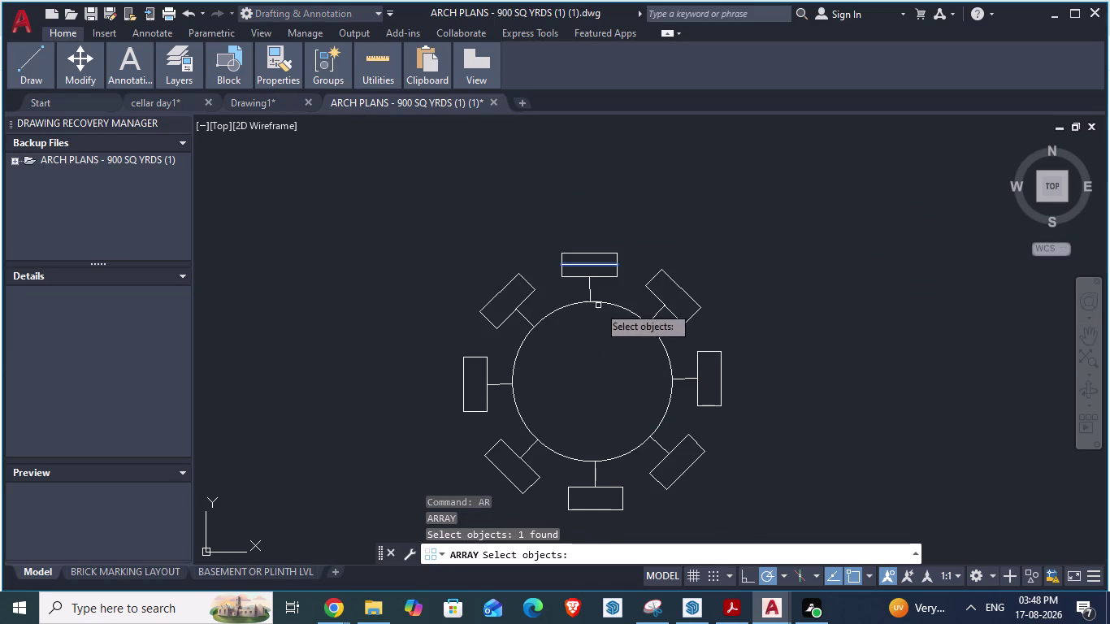
key(Return)
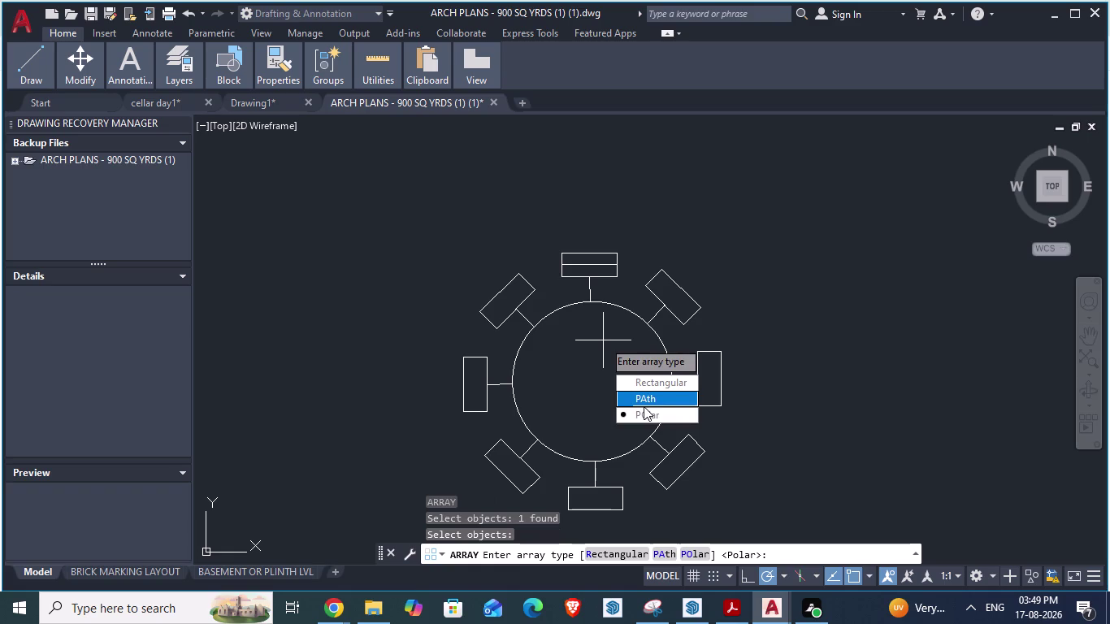
drag(644, 409, 603, 340)
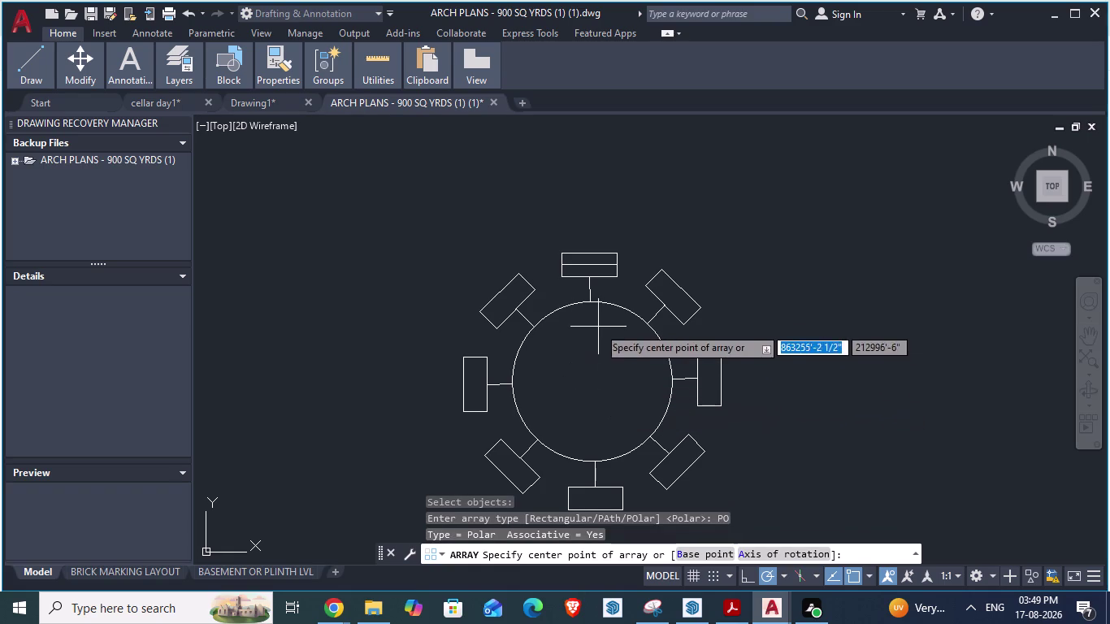
click(590, 386)
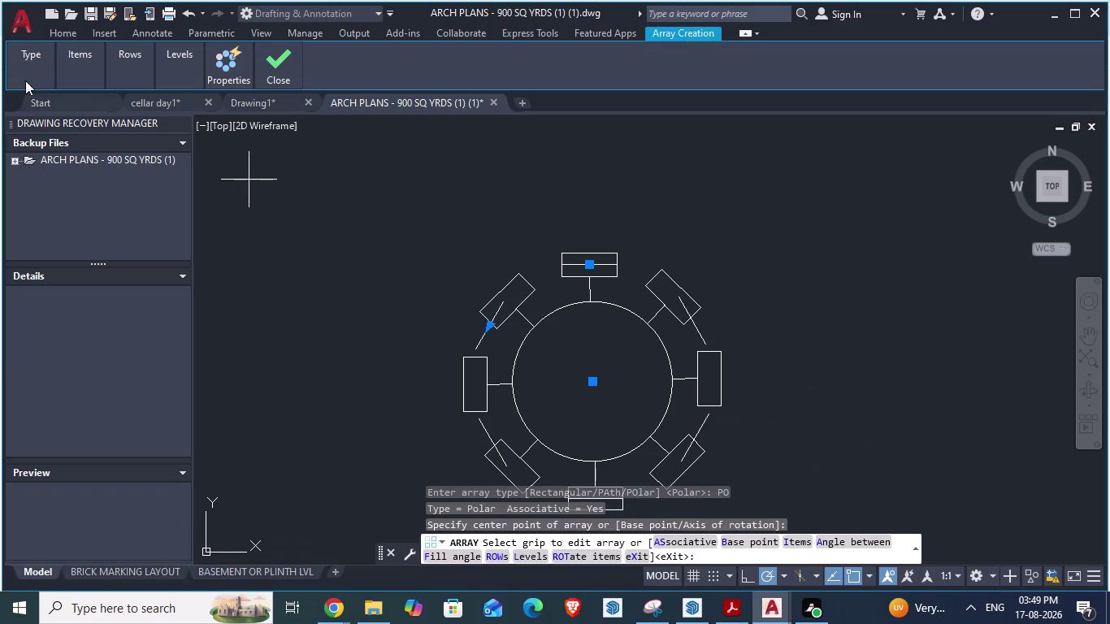
Set the array to 8 items, finish it, and restart the array command.
click(70, 68)
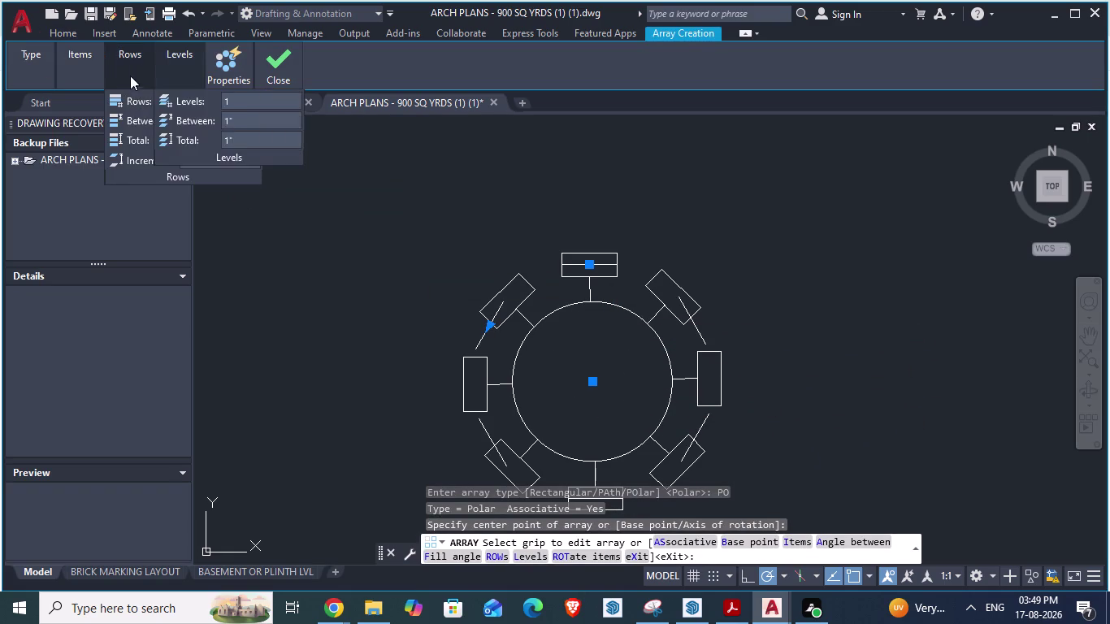
drag(141, 103, 79, 108)
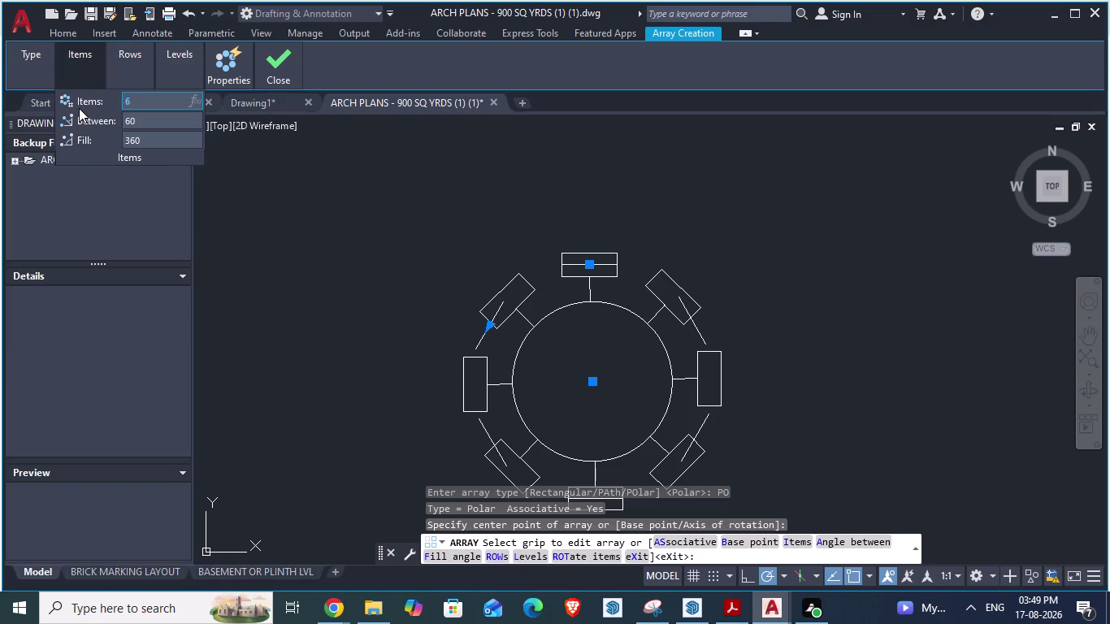
key(8)
key(Return)
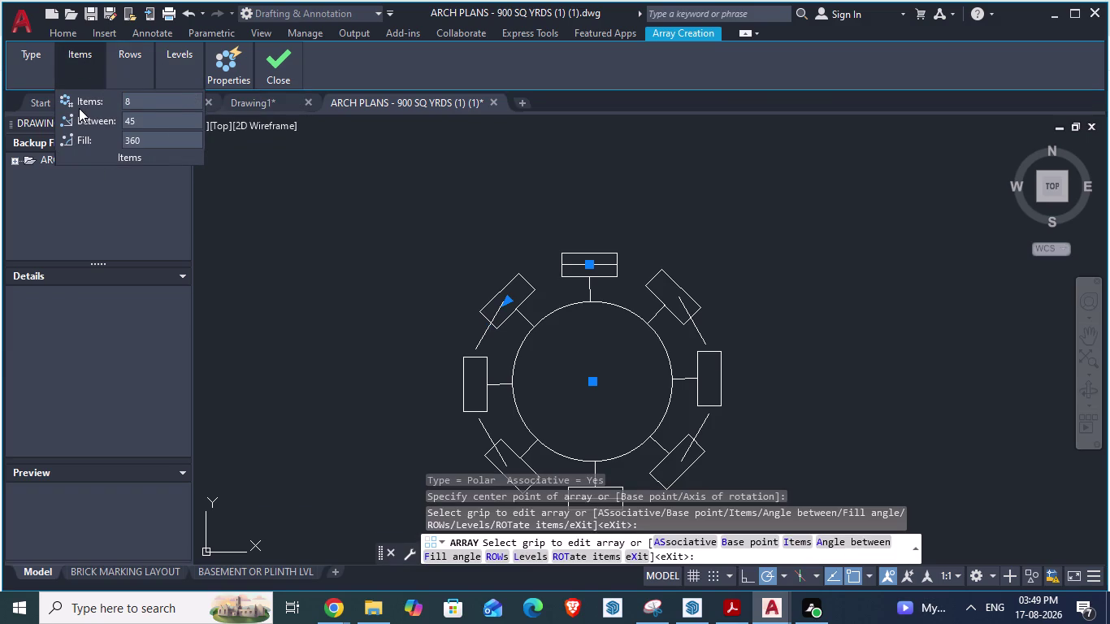
key(Return)
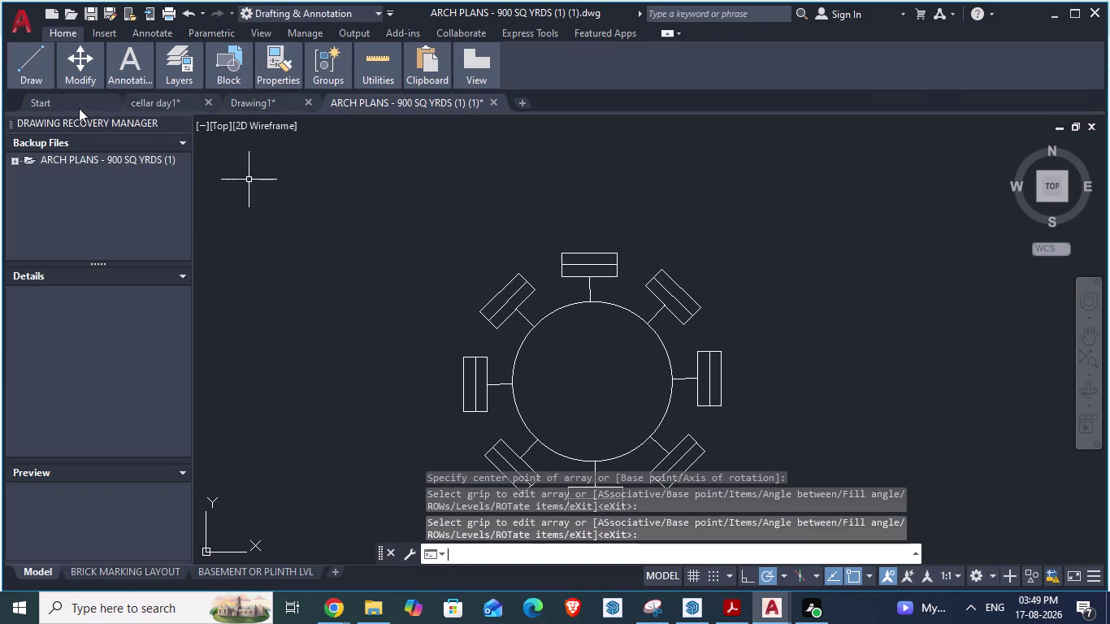
key(Return)
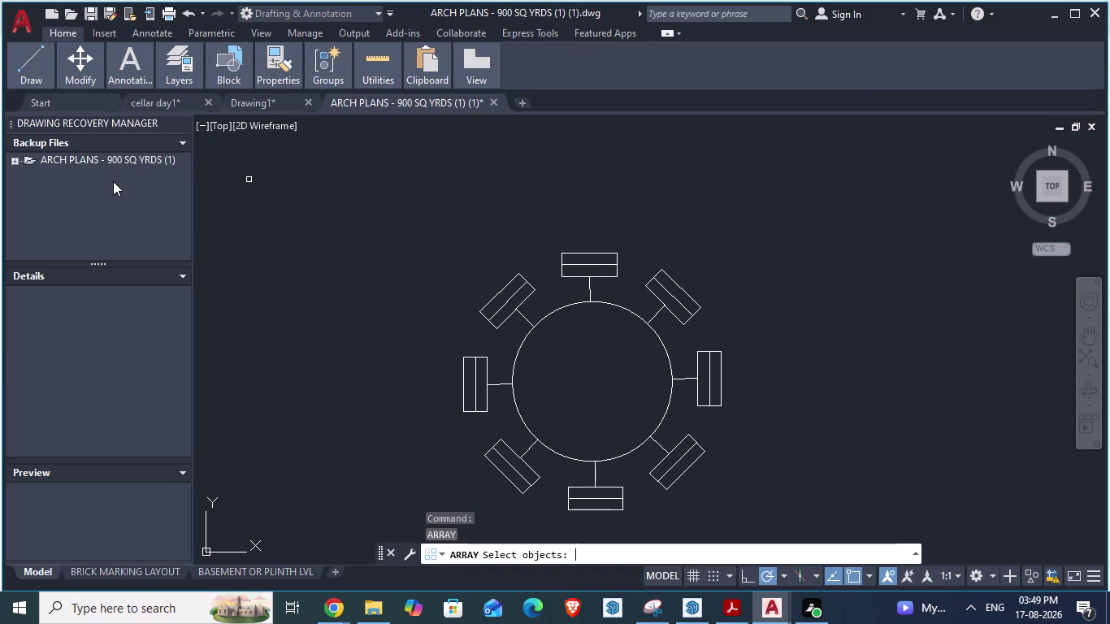
scroll(down, 3)
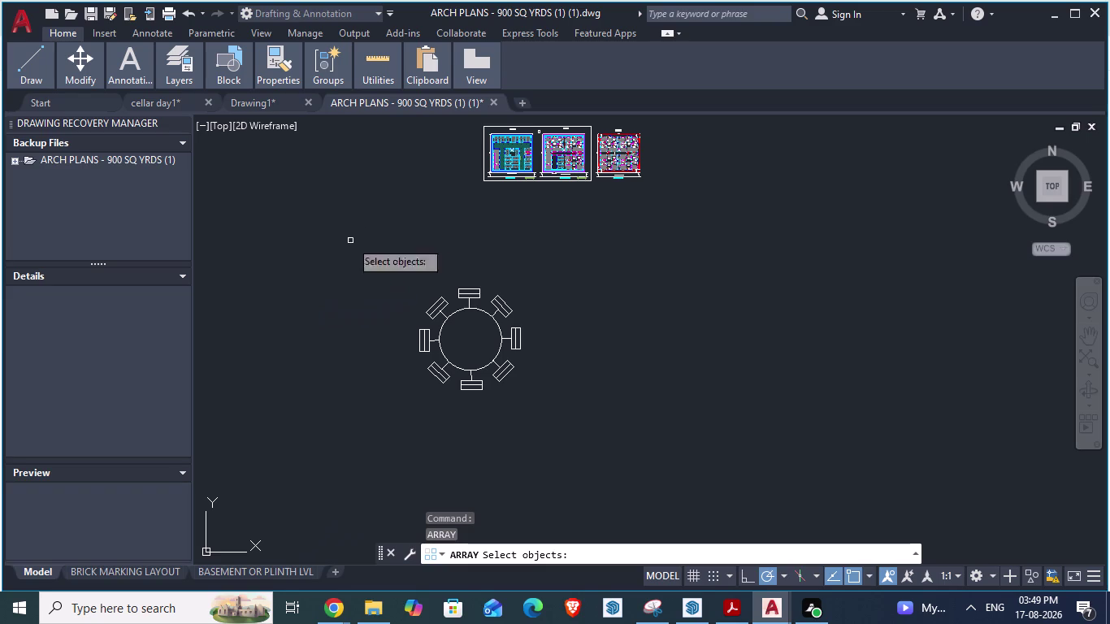
scroll(up, 3)
drag(309, 152, 317, 155)
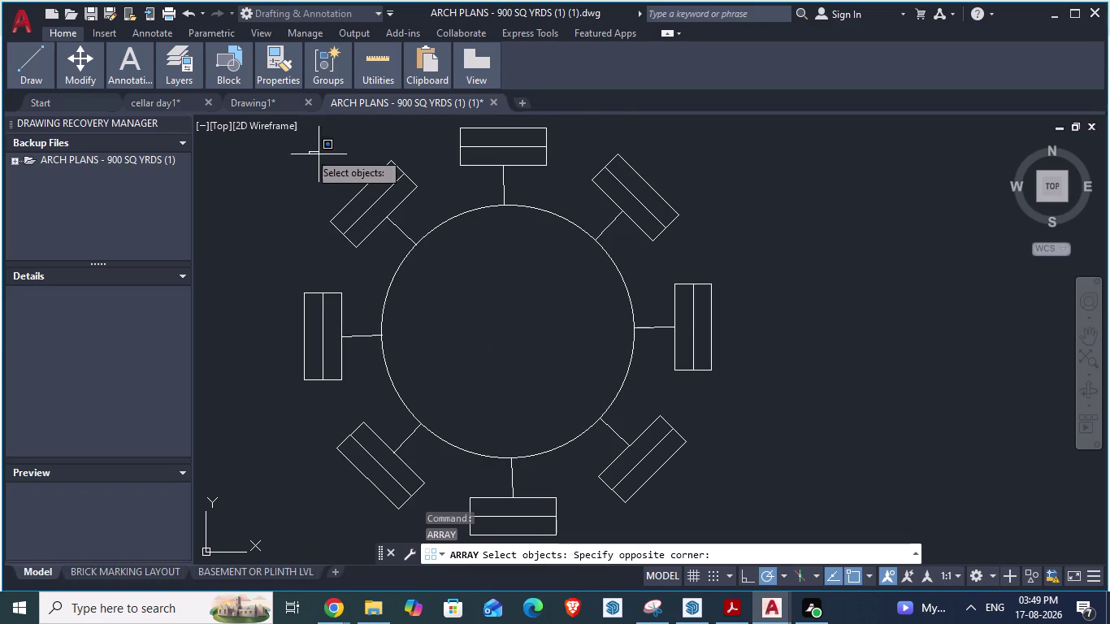
drag(317, 155, 768, 425)
scroll(down, 3)
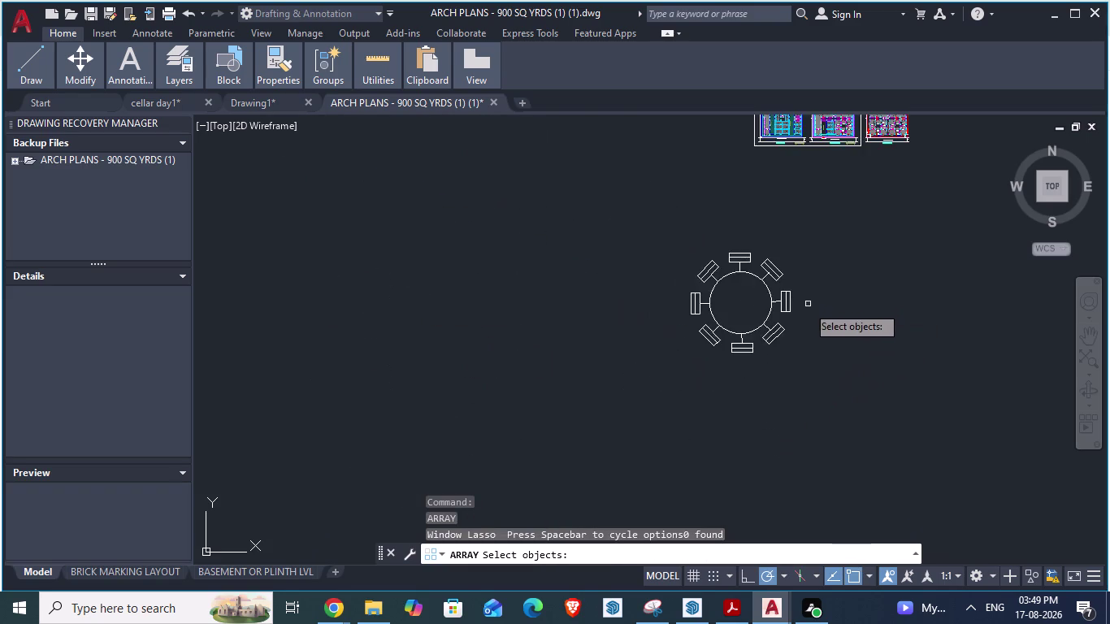
scroll(down, 3)
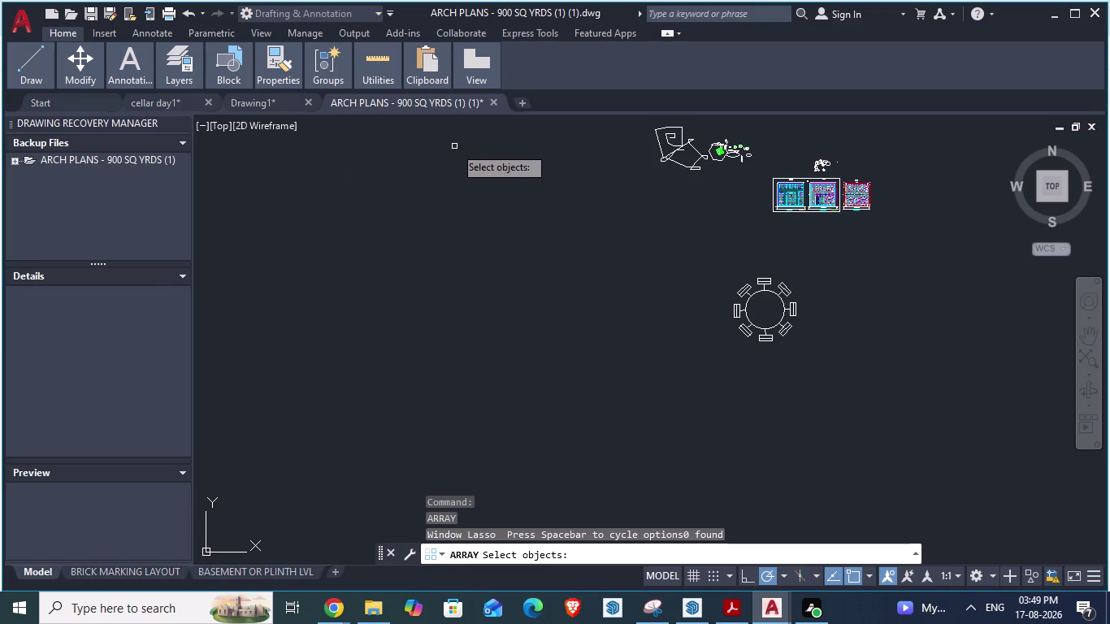
click(678, 35)
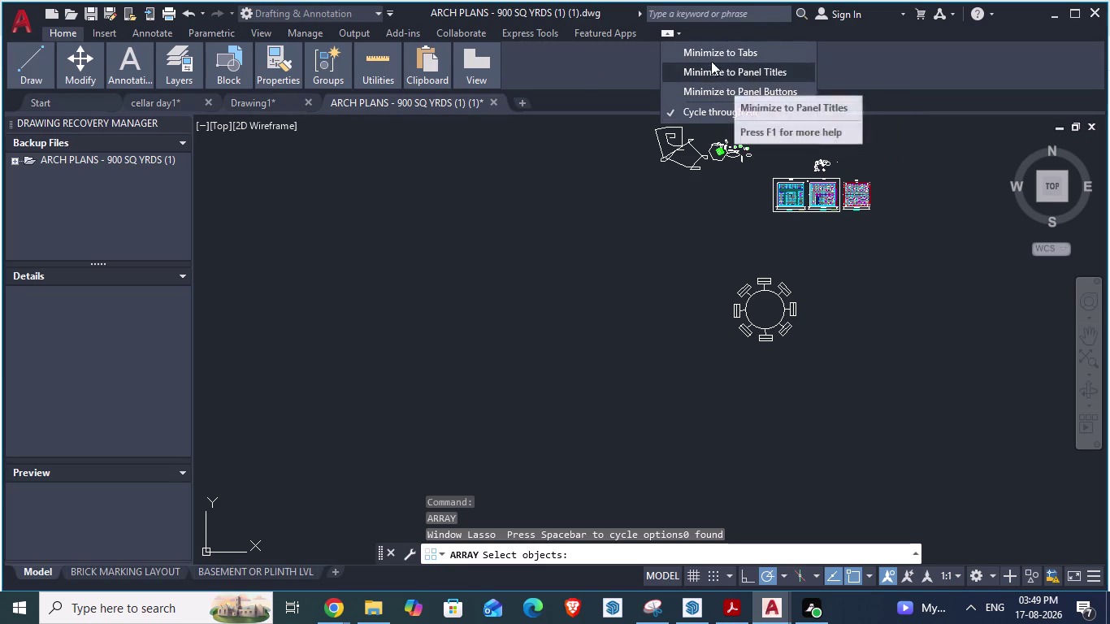
Dismiss the ribbon collapse options and context menu, then expand the Modify panel flyout.
click(680, 32)
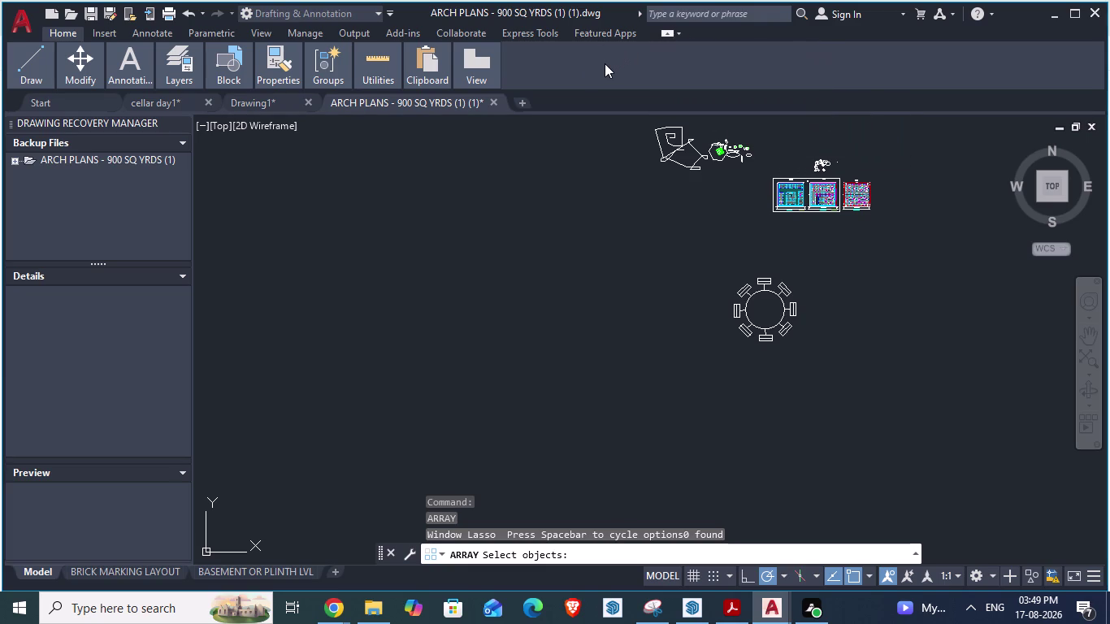
click(605, 64)
right_click(745, 34)
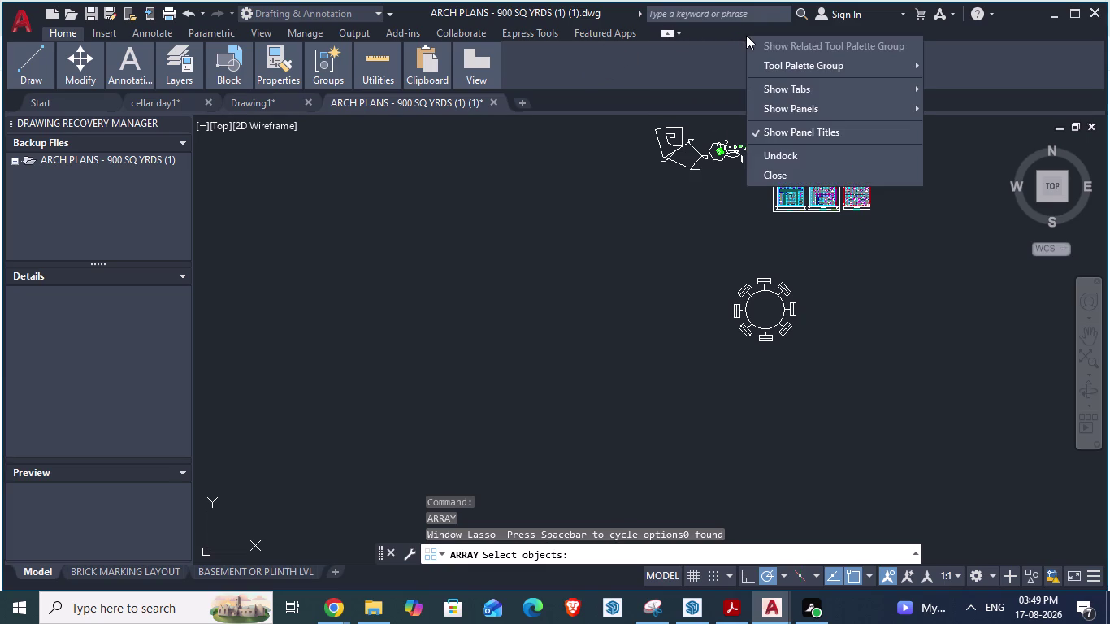
click(799, 86)
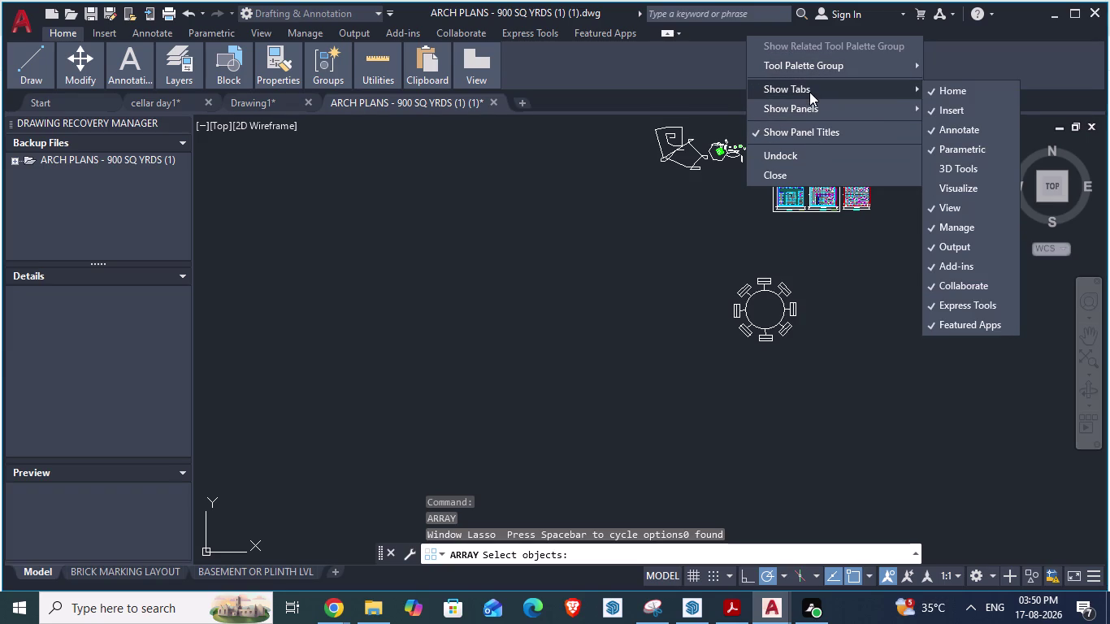
click(615, 98)
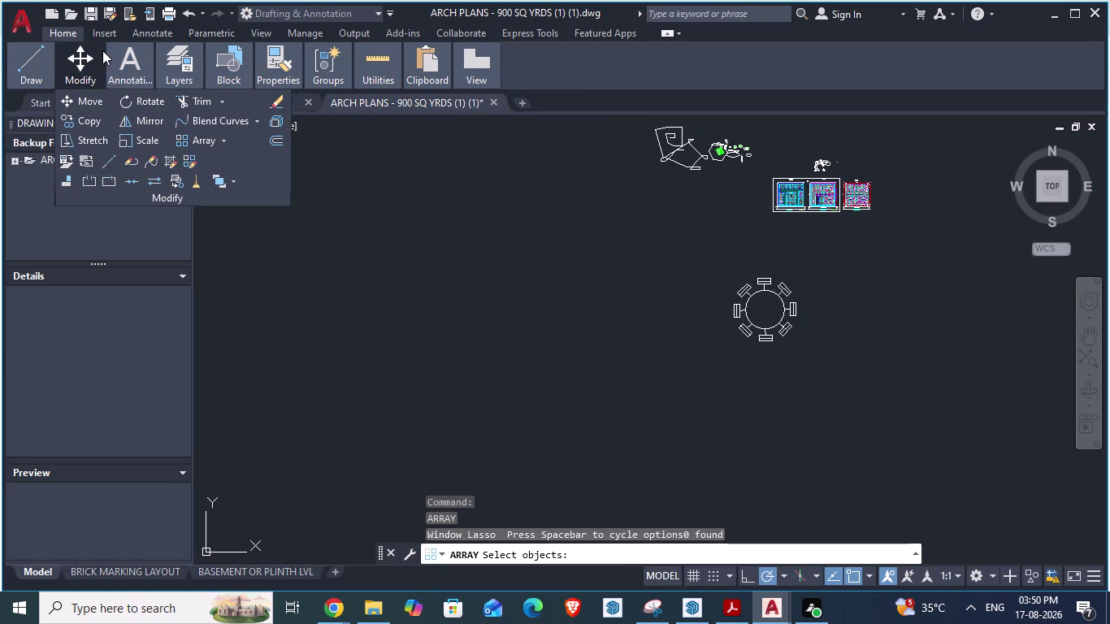
Show the Insert tab, then open and dismiss the Show Panels menu.
click(63, 31)
click(94, 28)
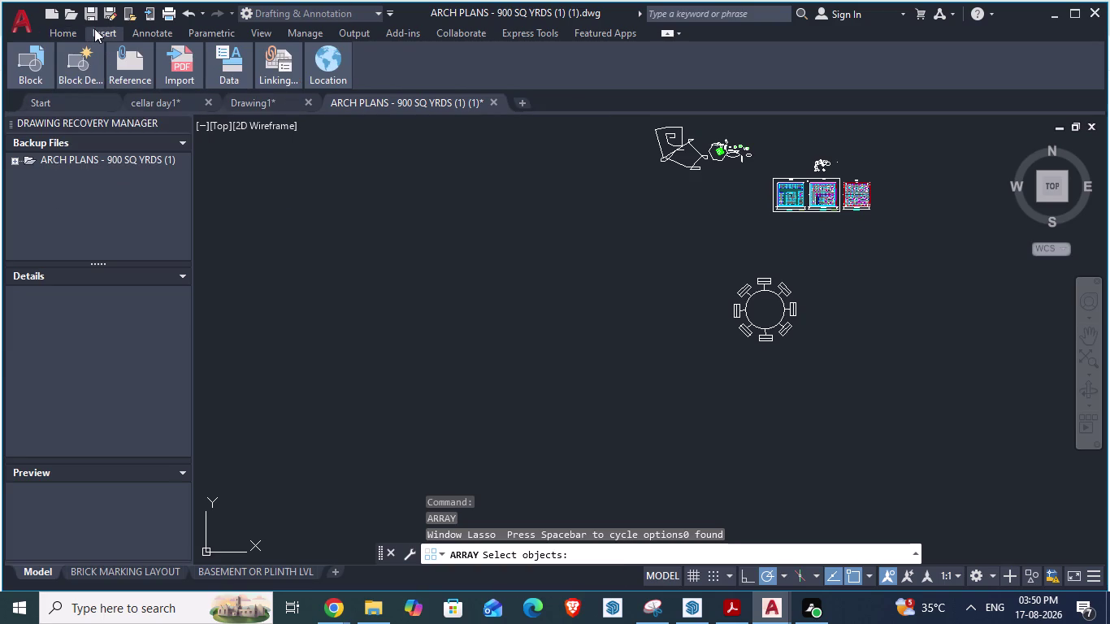
right_click(518, 71)
click(609, 126)
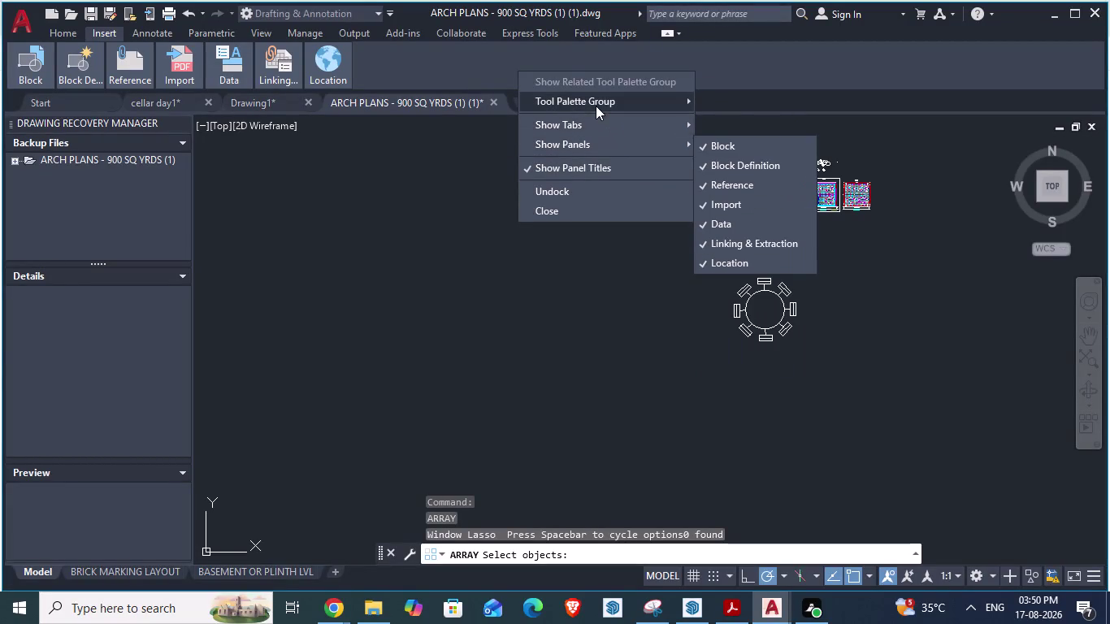
click(418, 68)
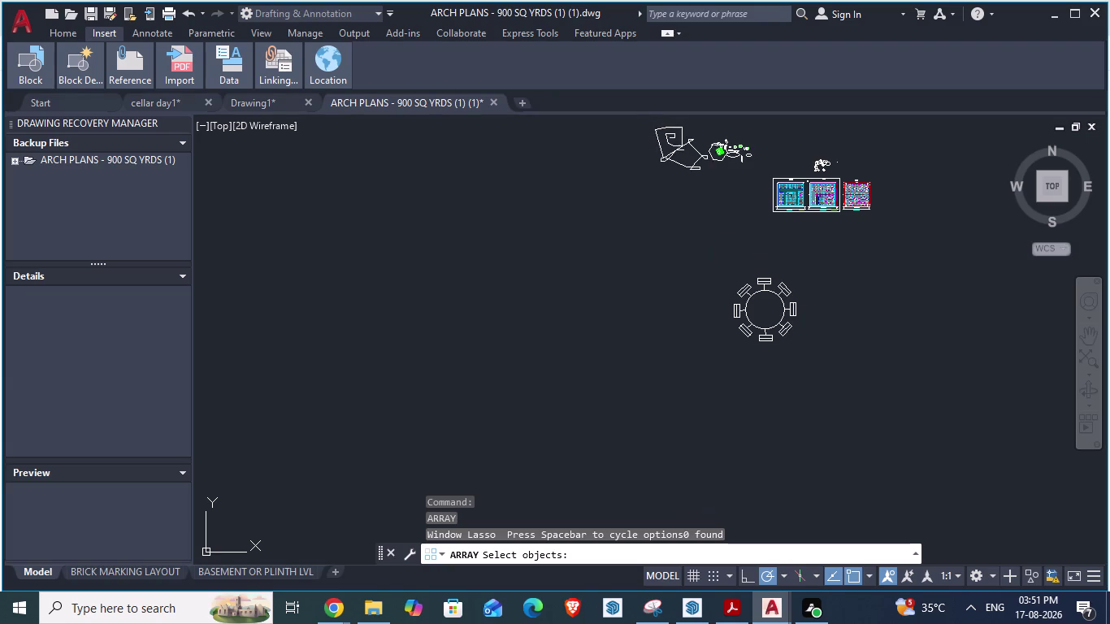
scroll(up, 3)
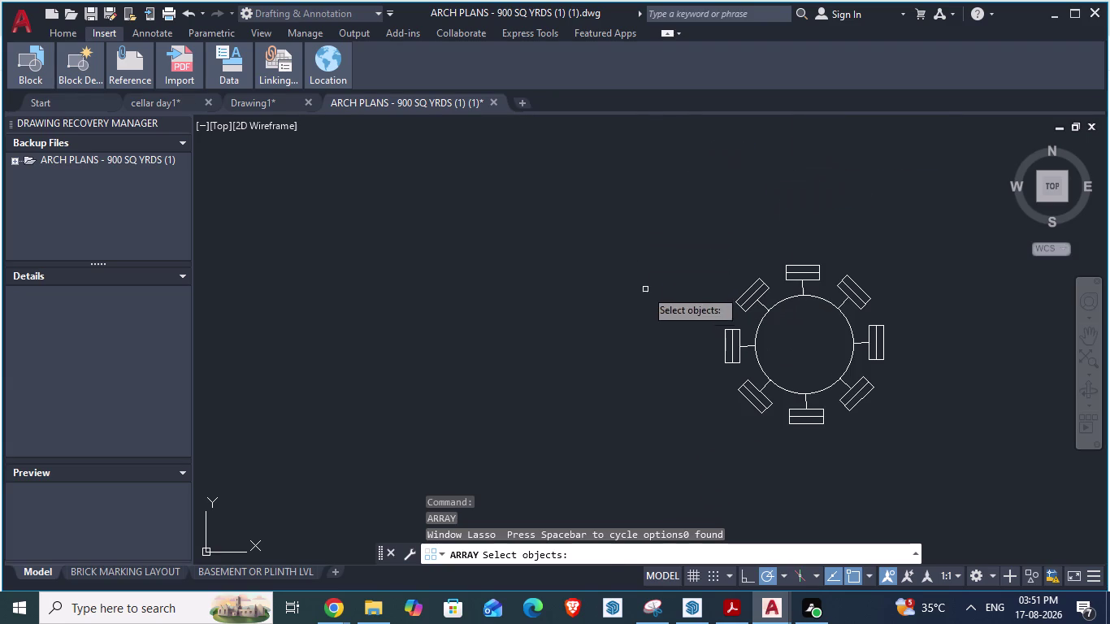
Clear the selection and cancel any active command.
click(649, 293)
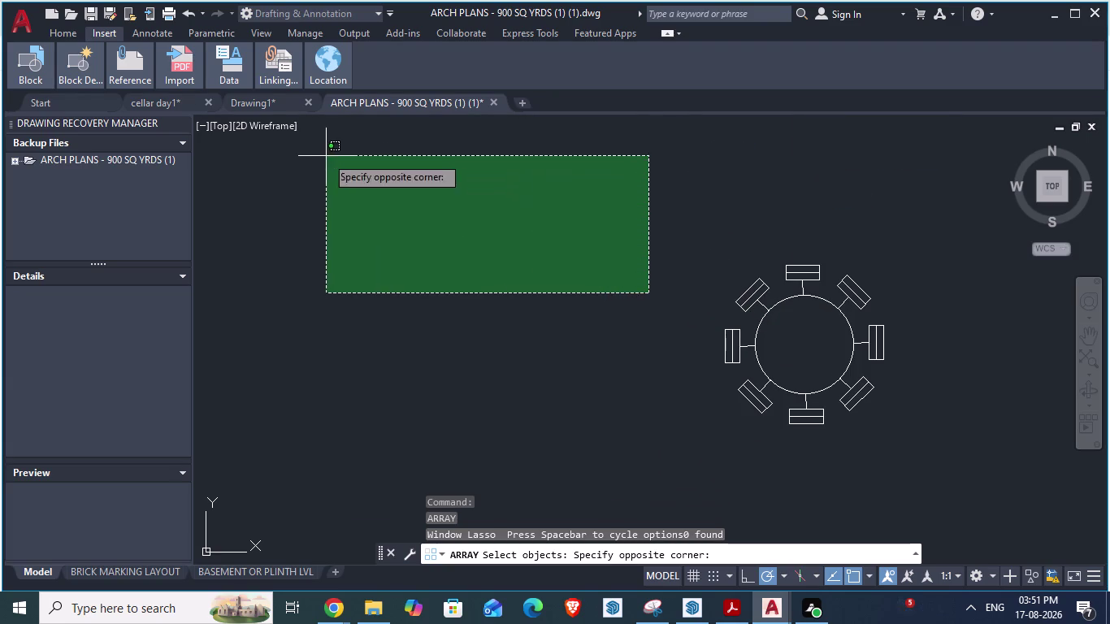
key(Escape)
key(Escape)
scroll(down, 3)
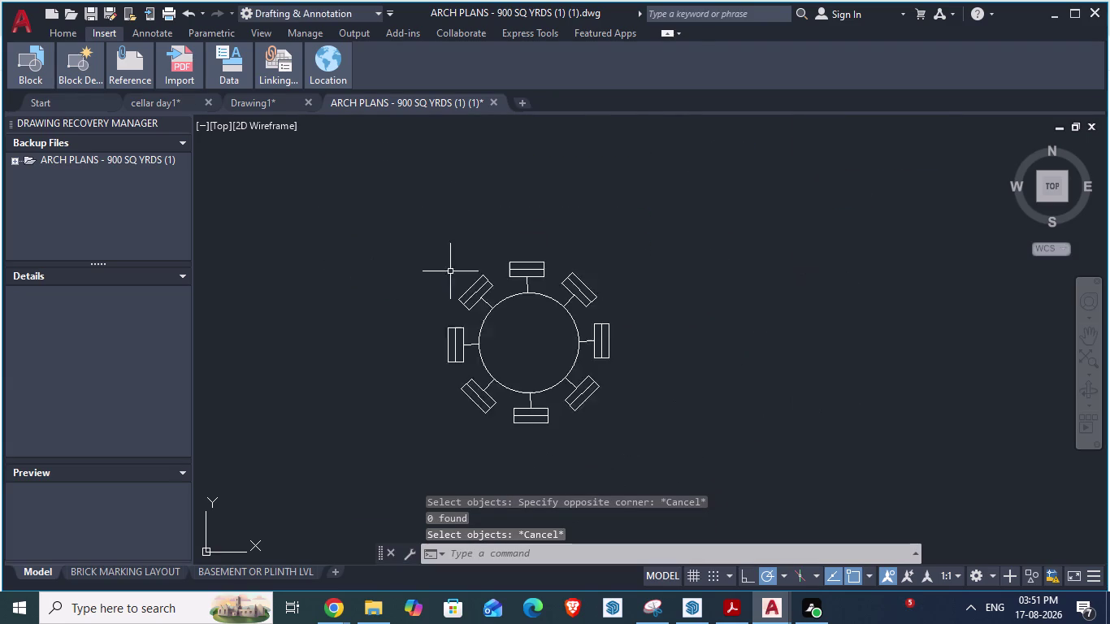
scroll(down, 3)
Start an AR array of the right-hand chair and choose the Polar type.
text(a)
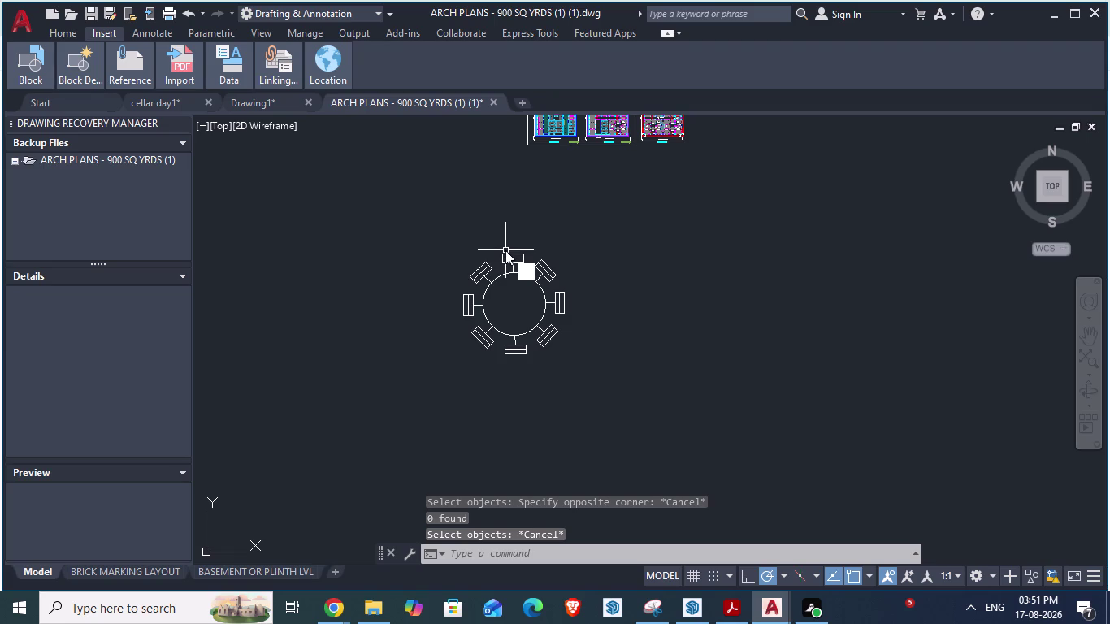
text(r)
key(Return)
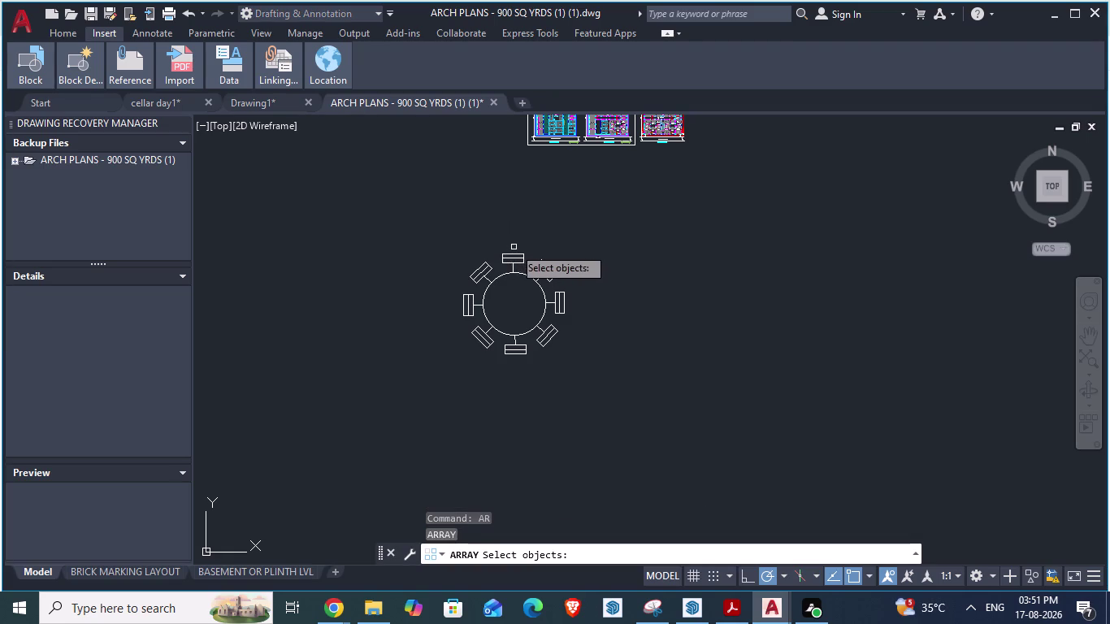
scroll(up, 3)
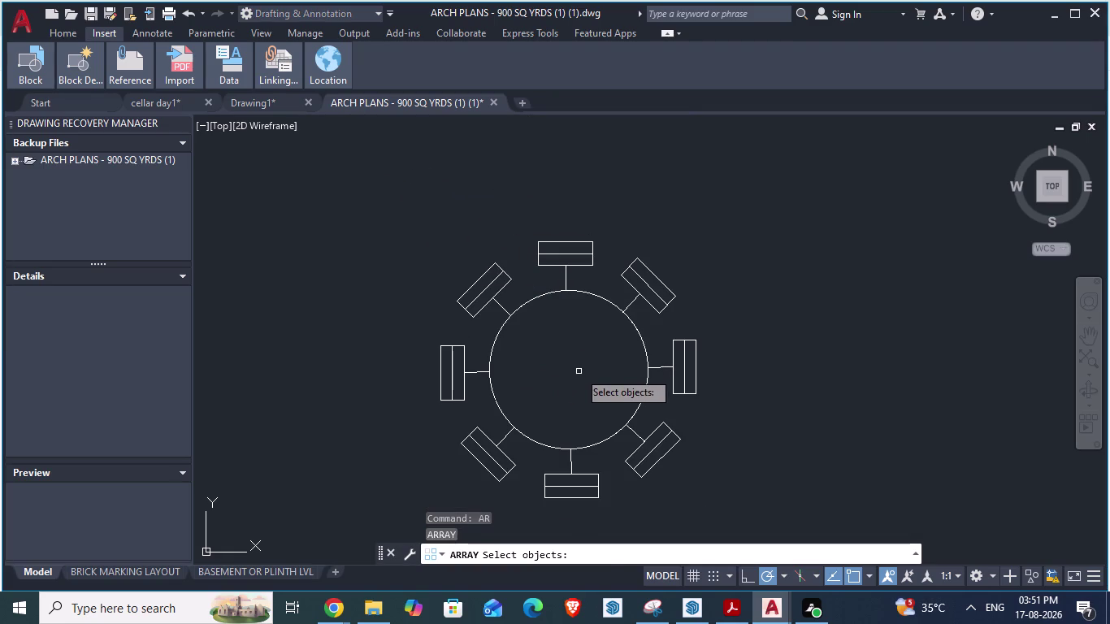
click(564, 364)
scroll(down, 3)
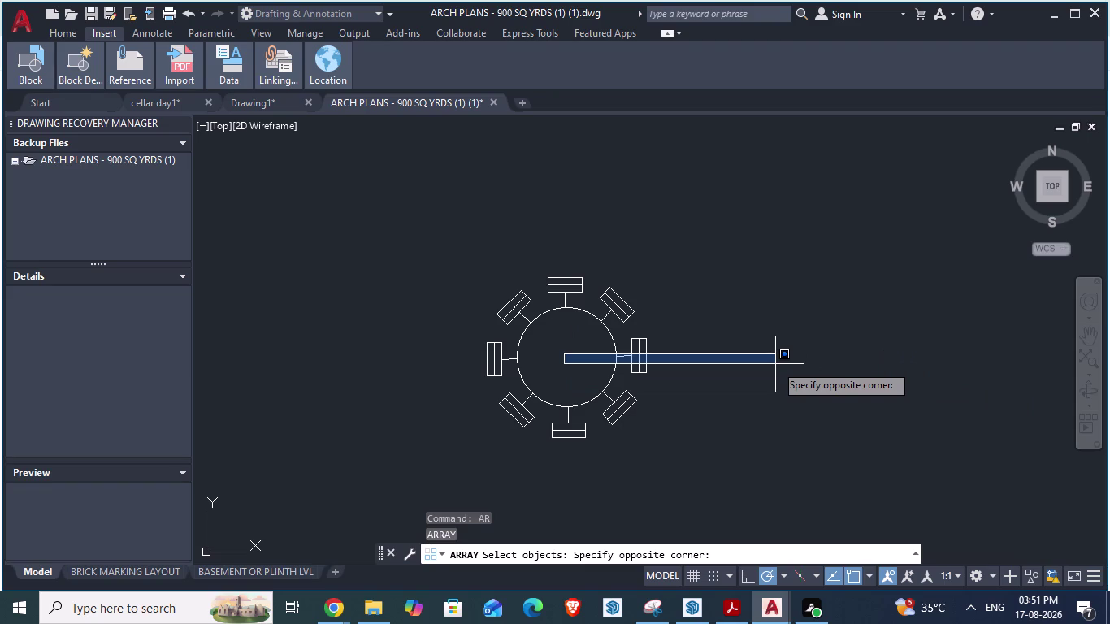
key(Escape)
scroll(down, 3)
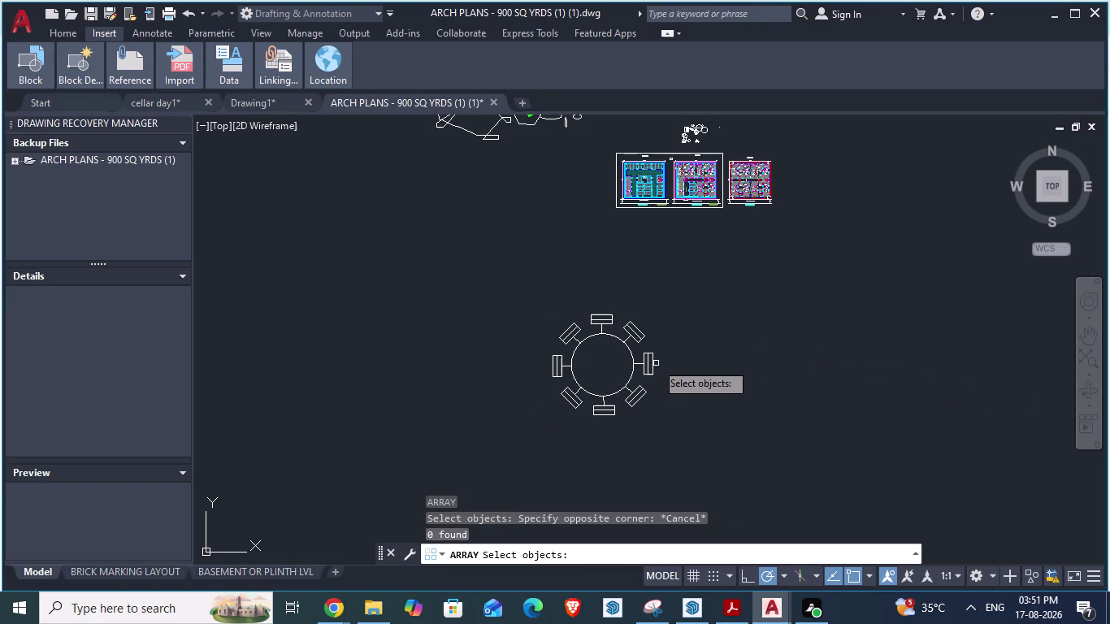
scroll(up, 3)
scroll(up, 3)
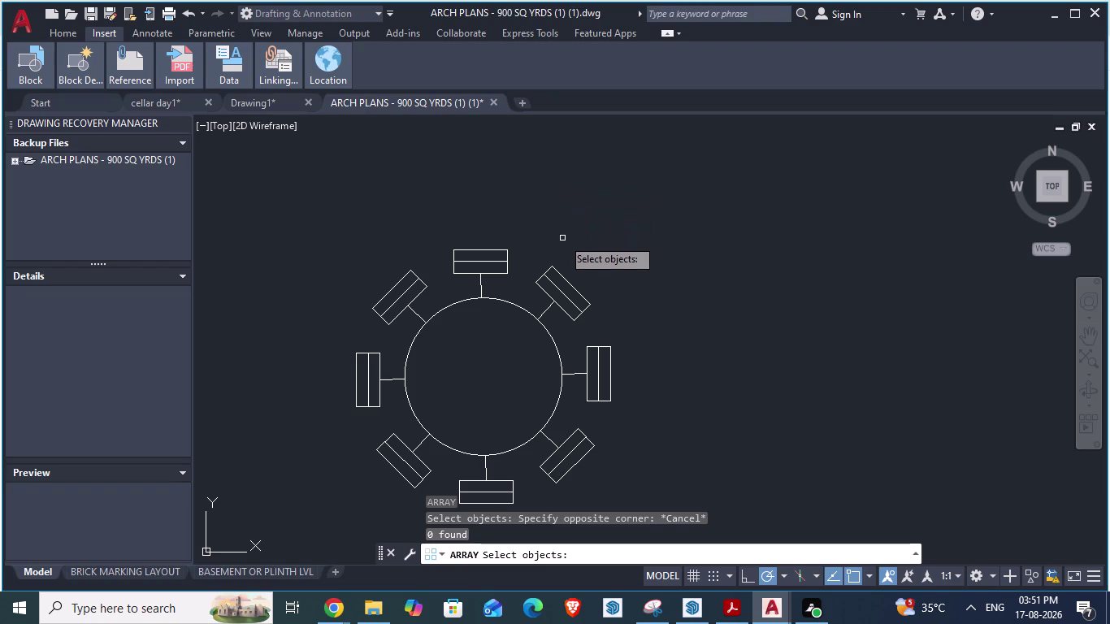
click(598, 369)
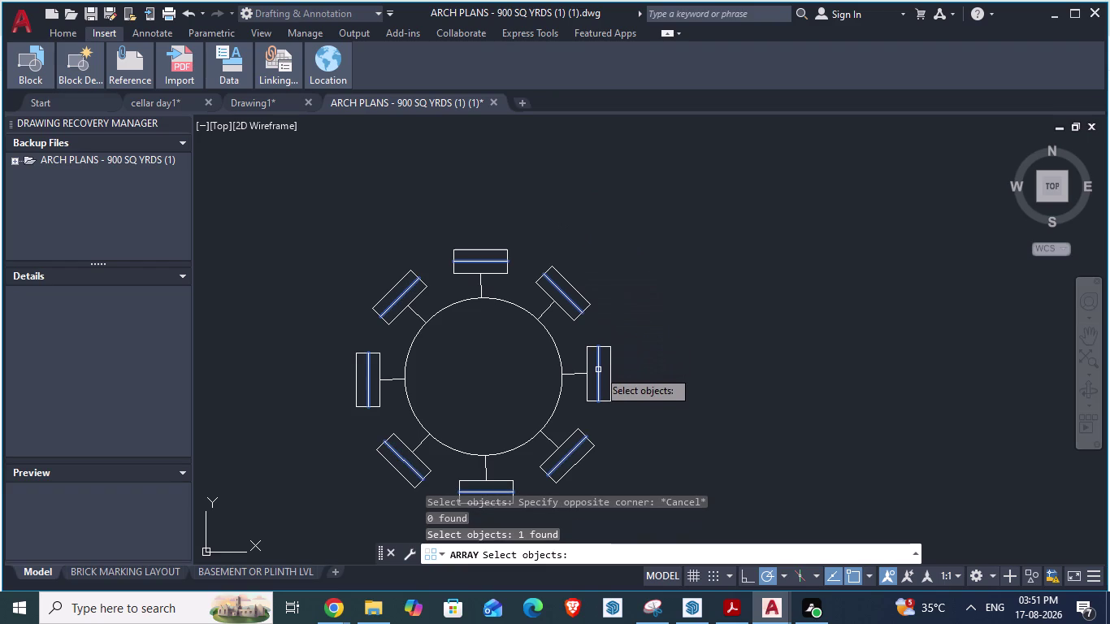
key(Return)
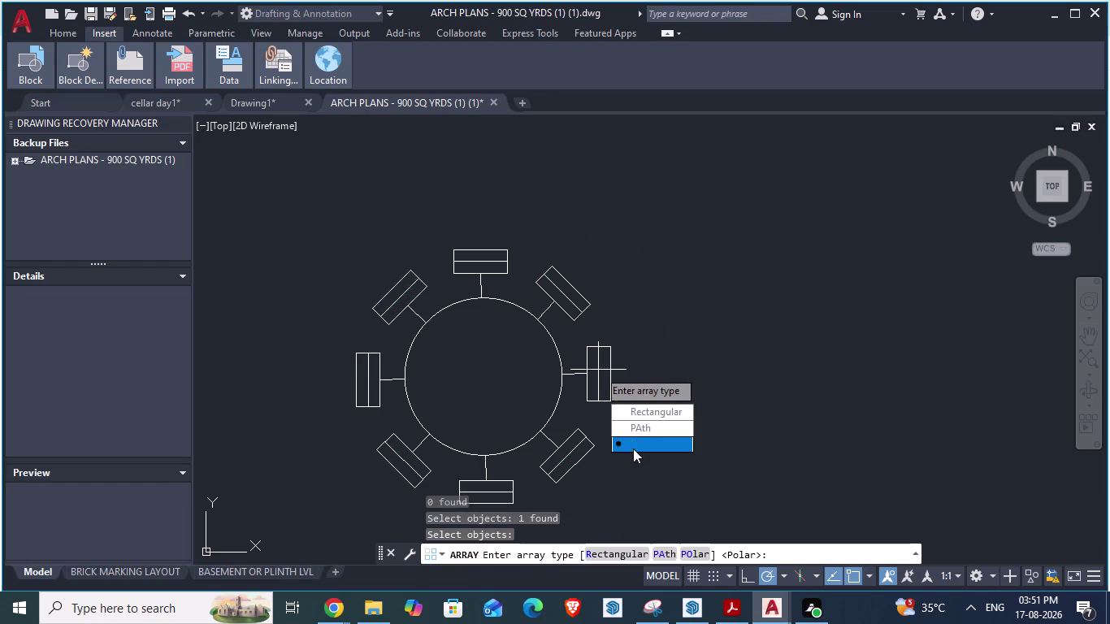
drag(633, 441, 598, 369)
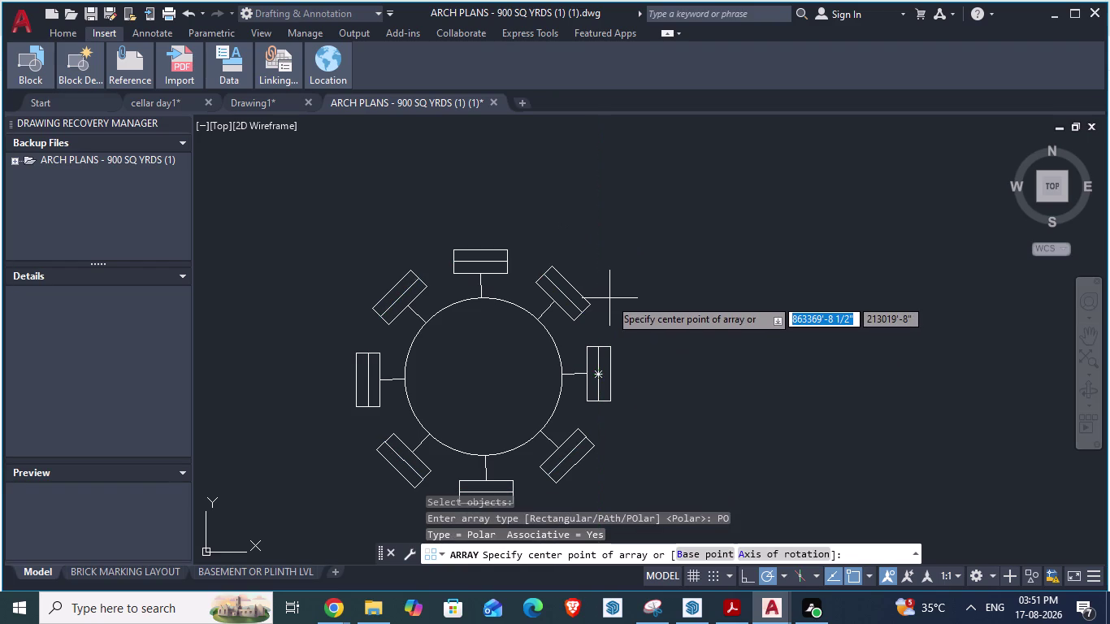
Centre the chair's polar array on the table centre and review its ribbon options and grips.
click(486, 377)
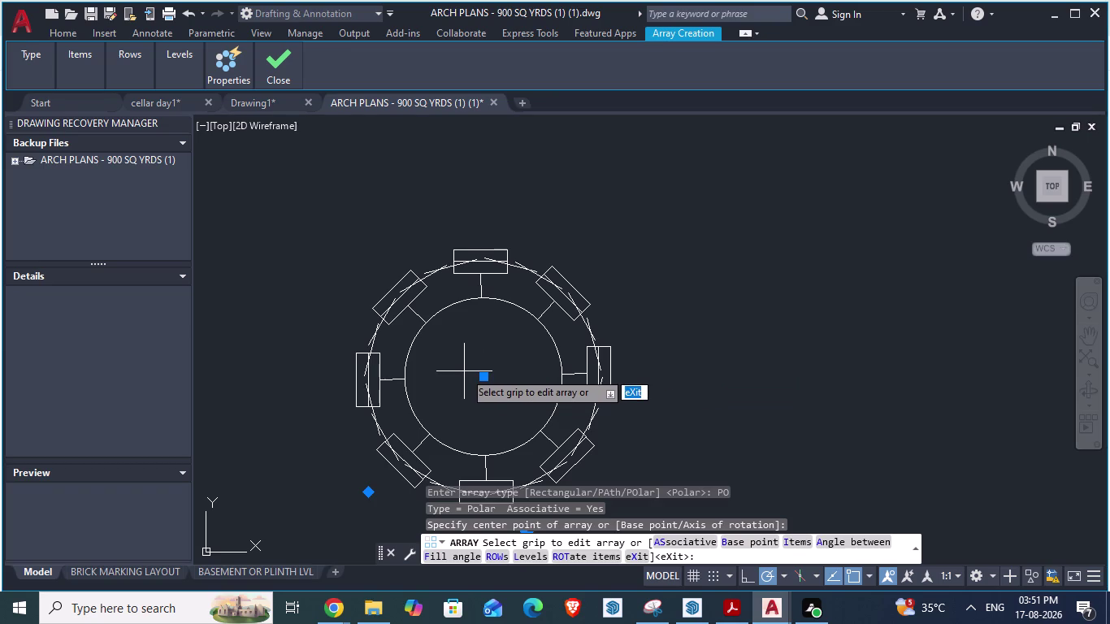
click(232, 69)
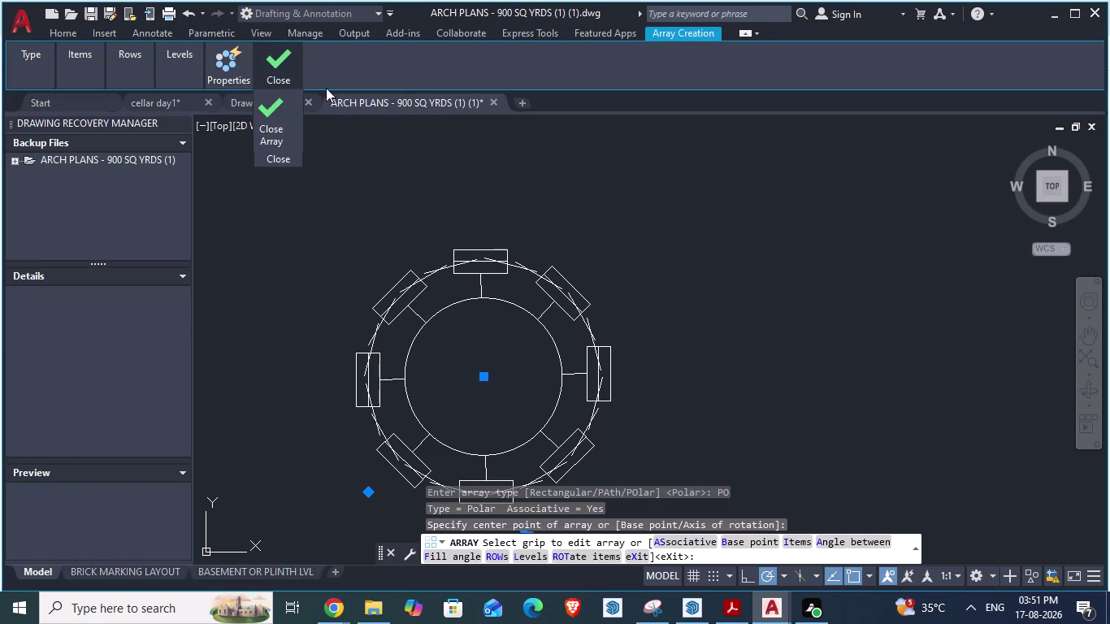
click(392, 129)
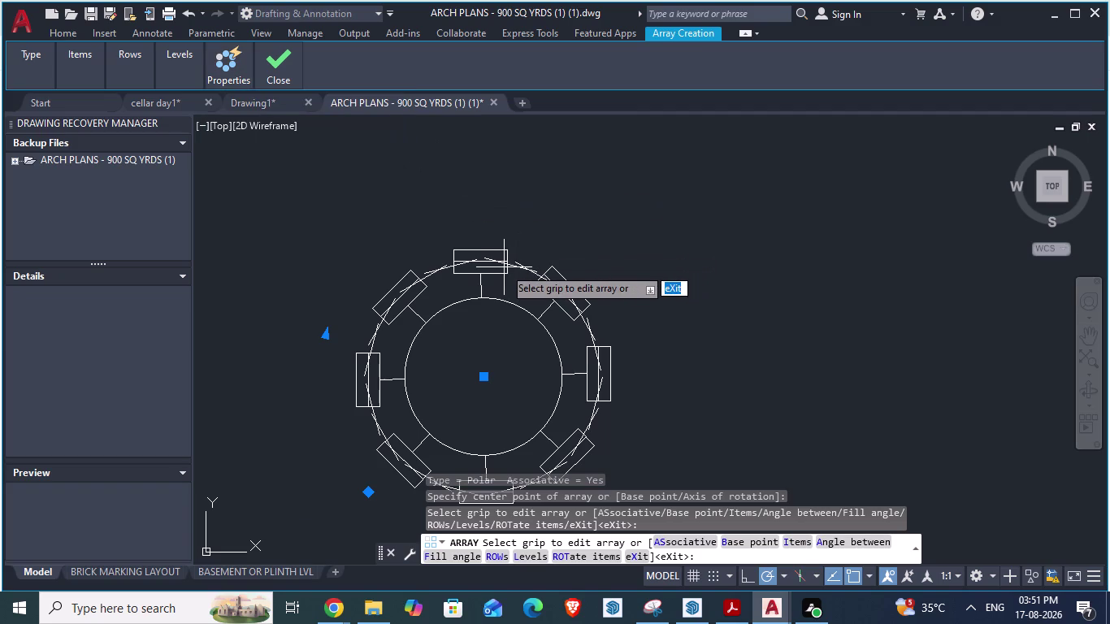
drag(504, 268, 572, 313)
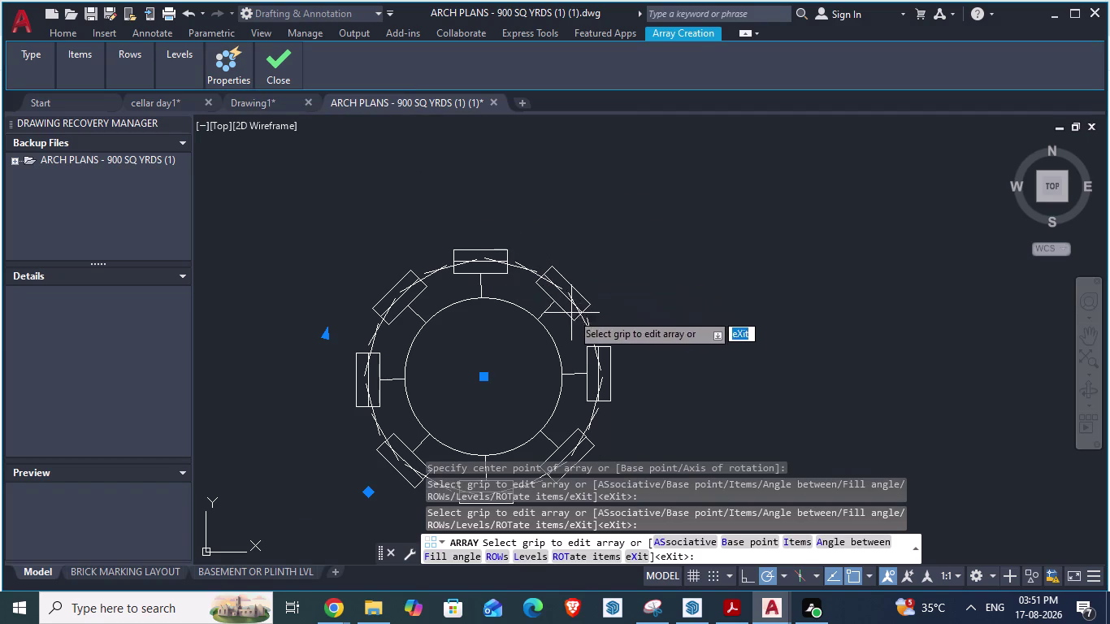
drag(572, 314, 590, 370)
drag(581, 392, 581, 342)
scroll(down, 3)
scroll(up, 3)
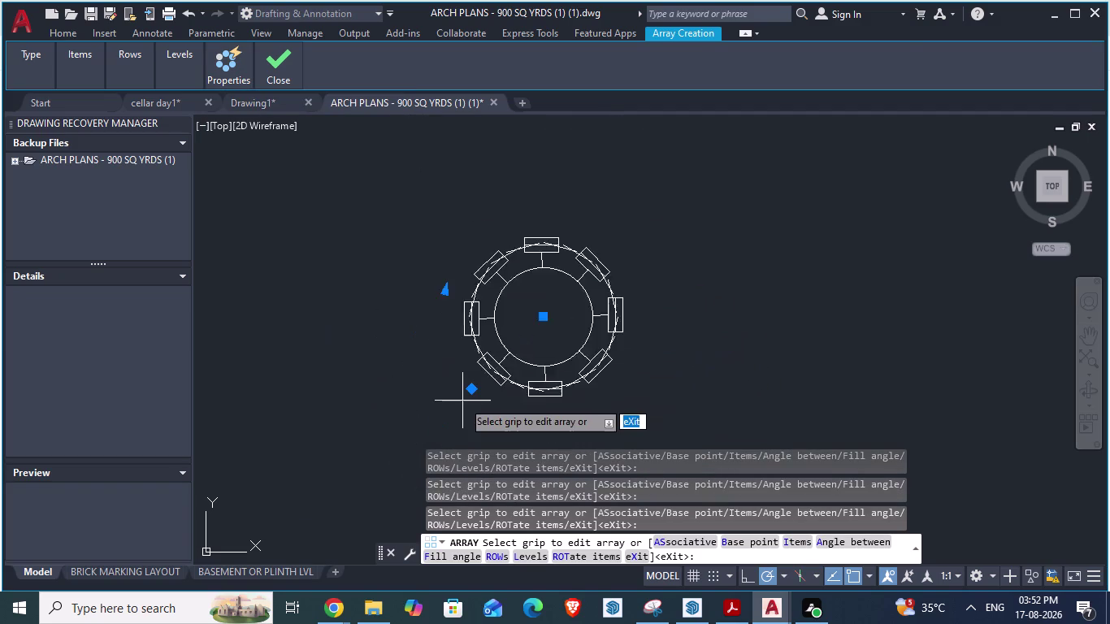
scroll(up, 3)
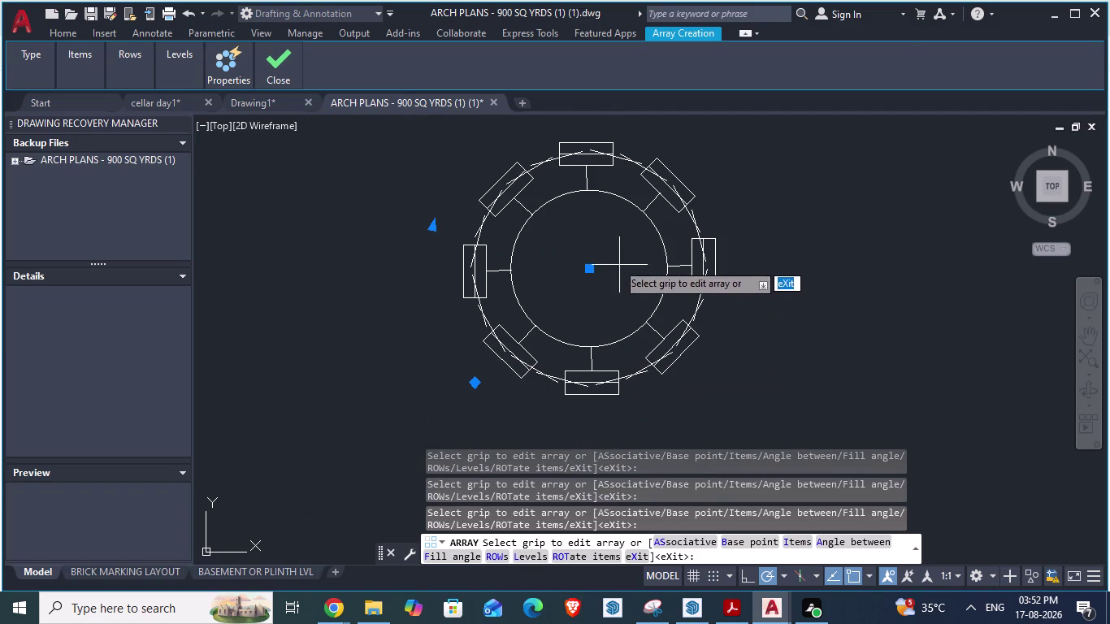
click(346, 66)
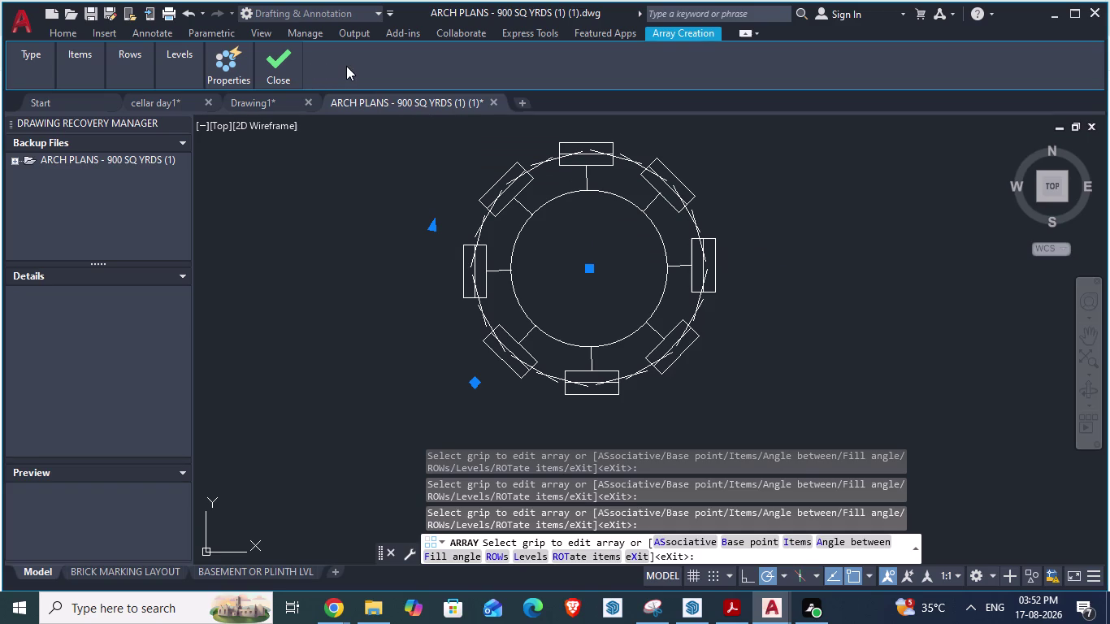
right_click(347, 66)
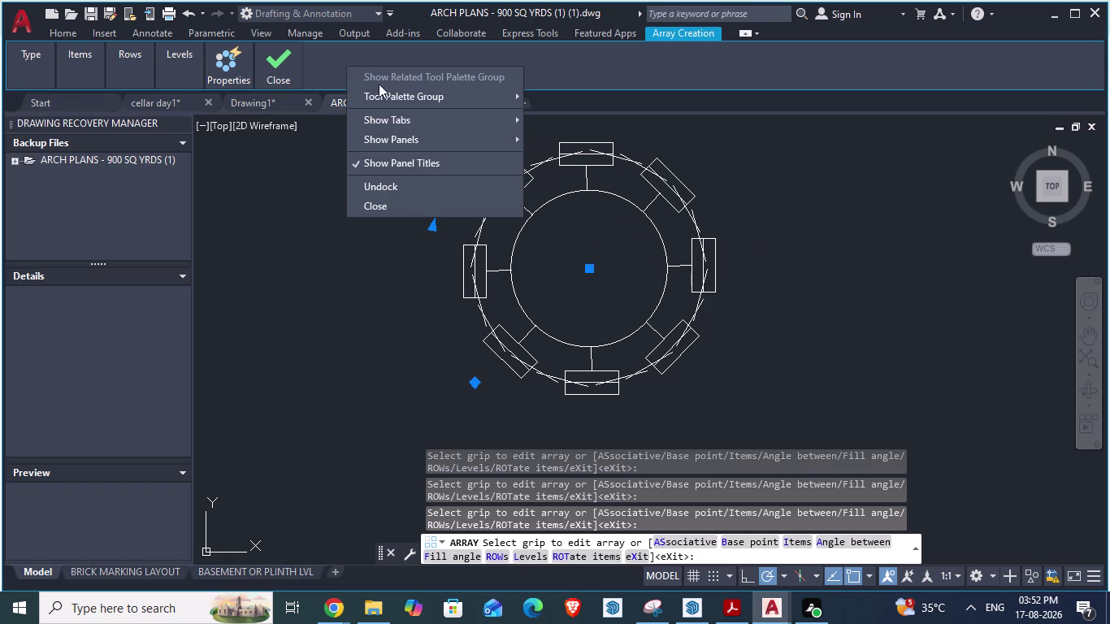
Dismiss the ribbon display menu and press Esc twice to leave array editing.
click(419, 116)
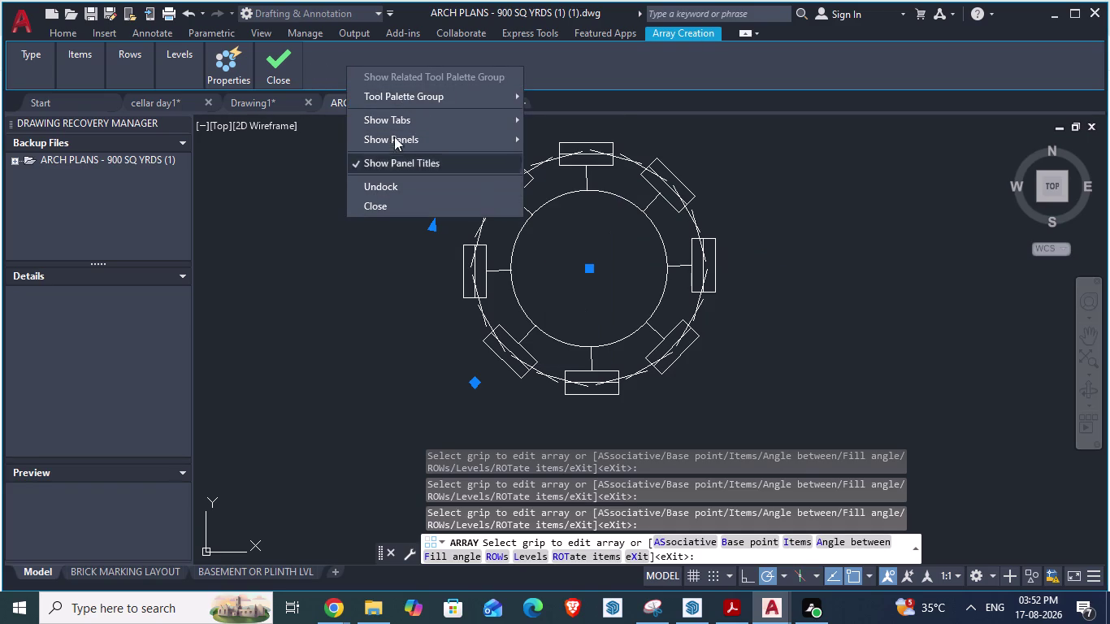
click(319, 53)
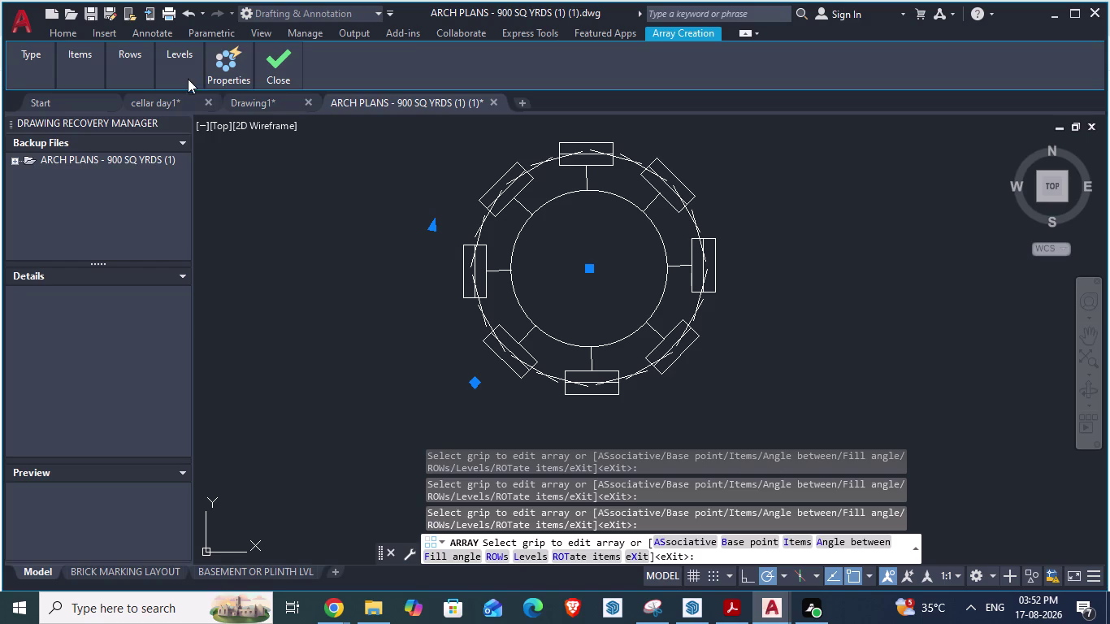
click(239, 65)
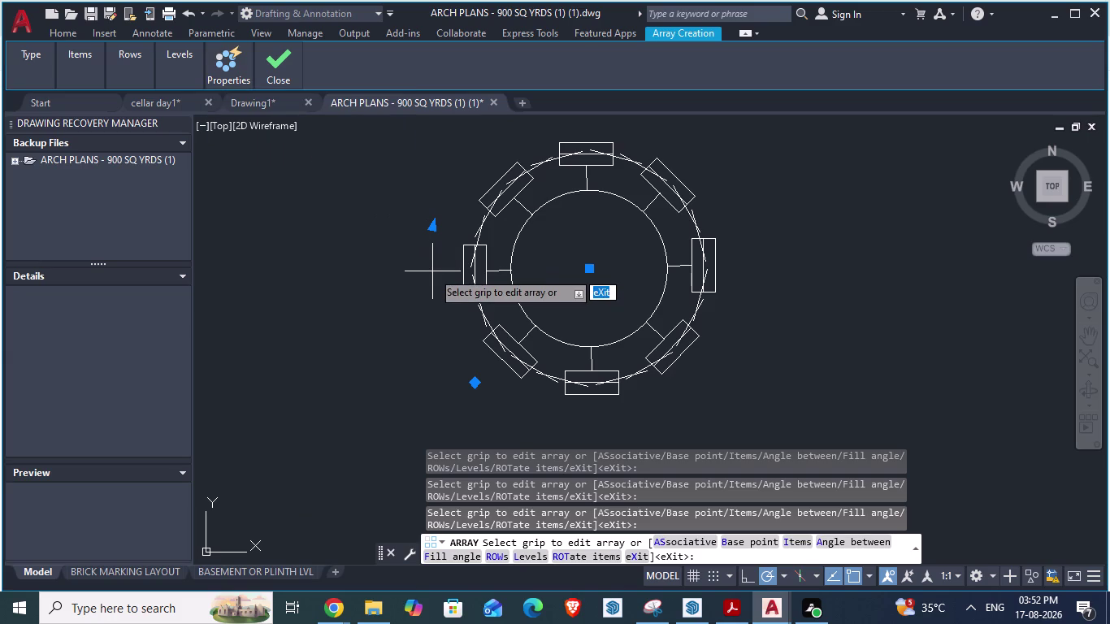
scroll(down, 3)
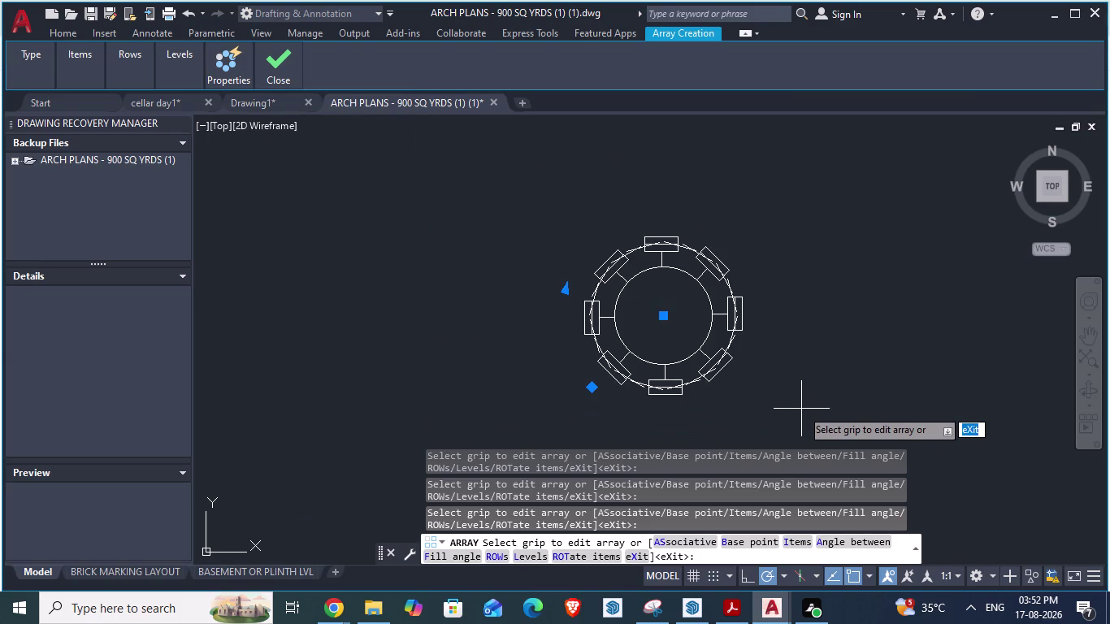
key(Escape)
key(Escape)
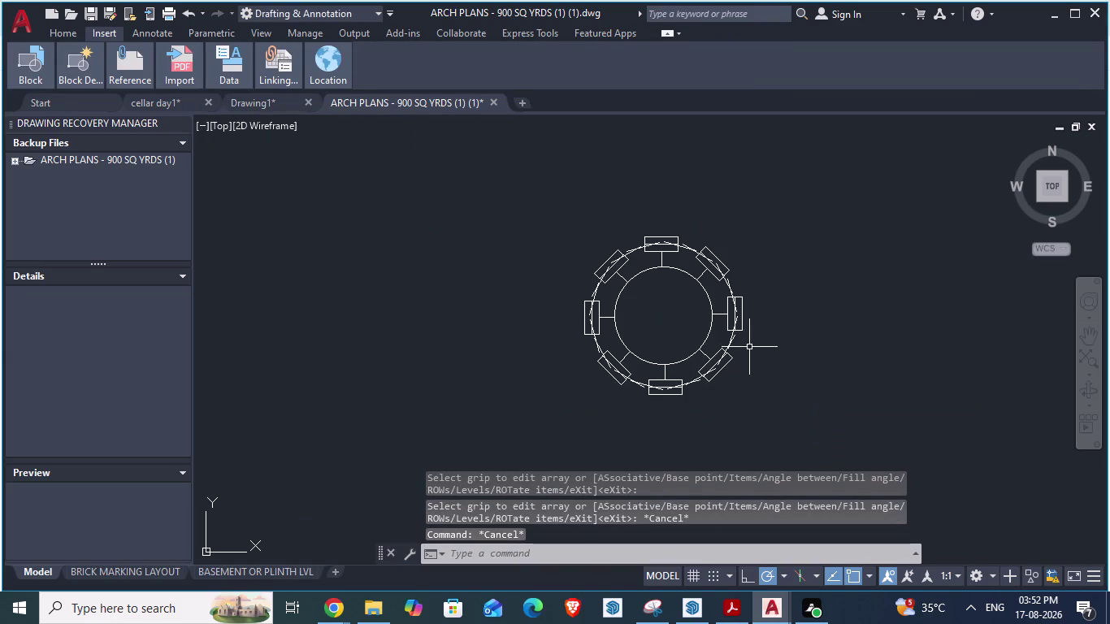
text(a)
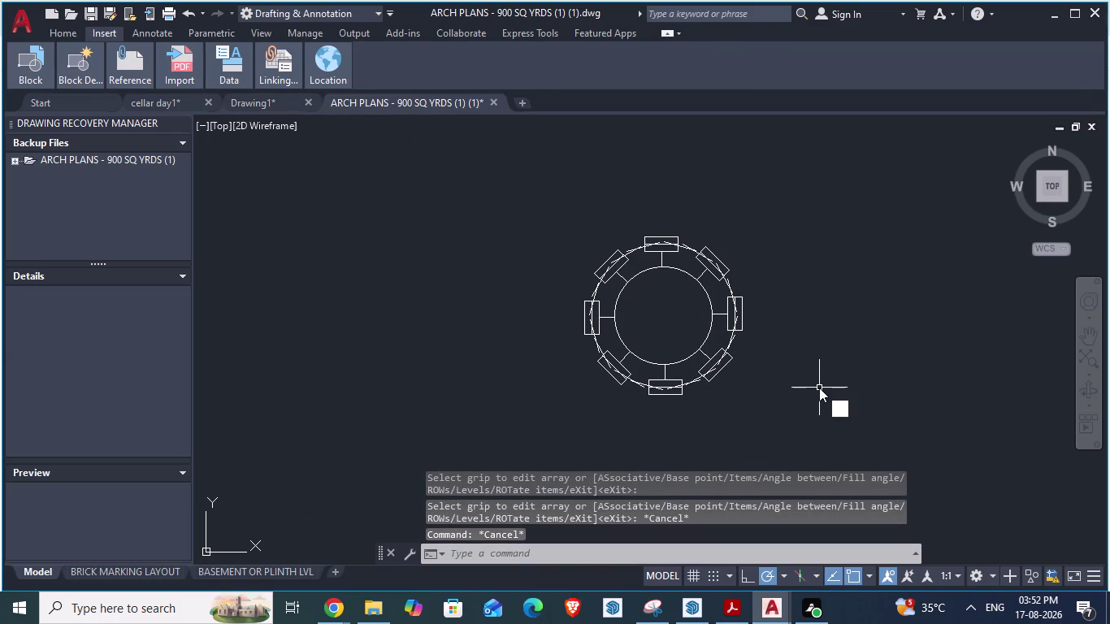
text(r)
key(Return)
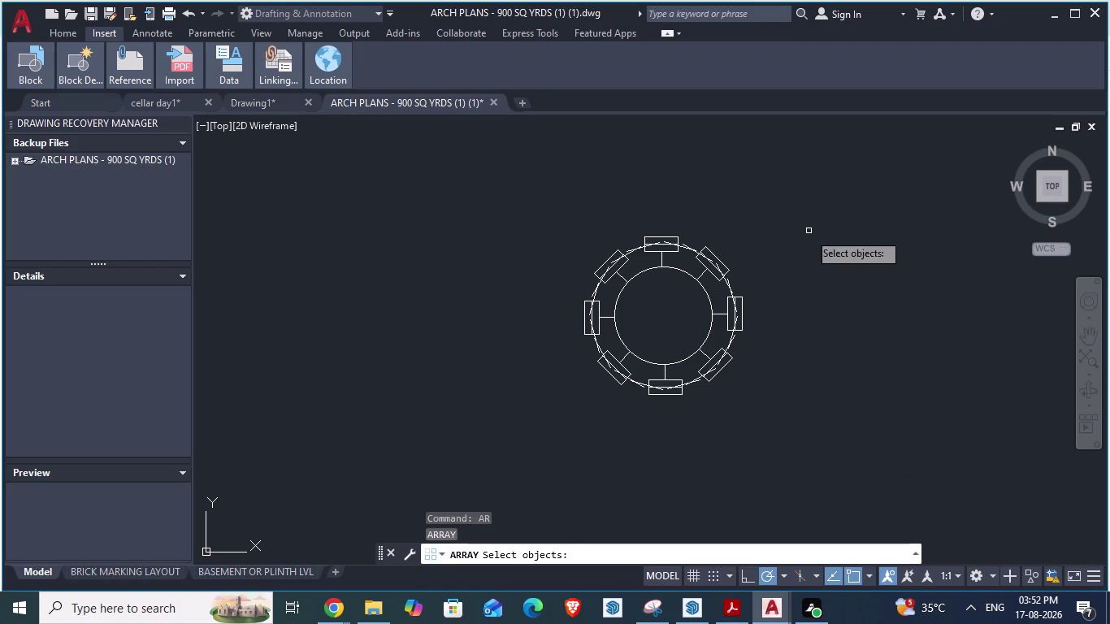
scroll(up, 3)
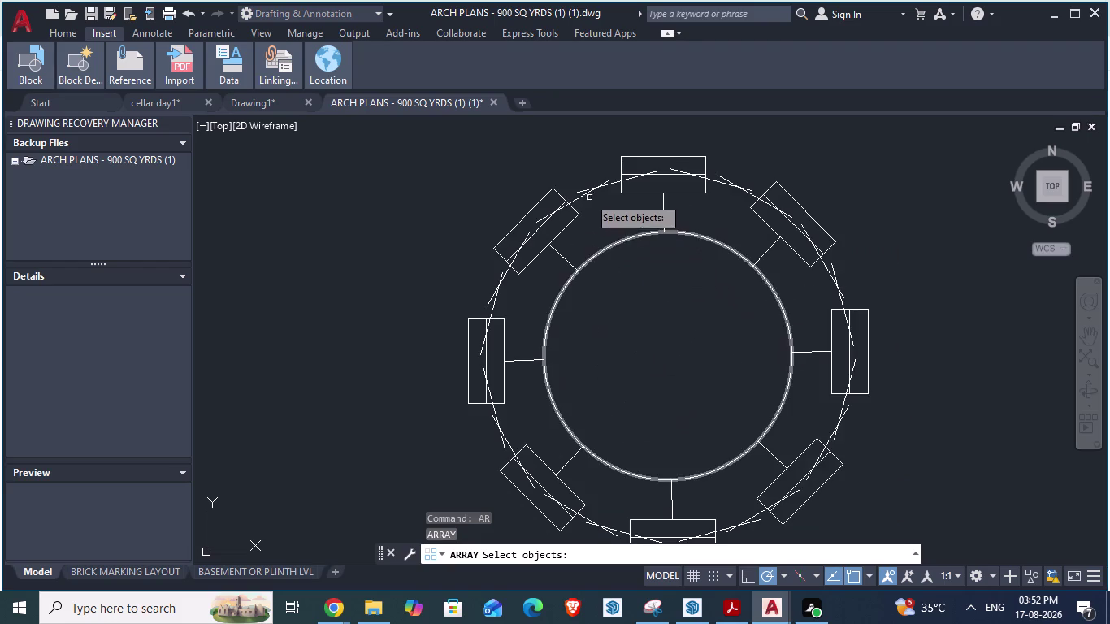
click(587, 193)
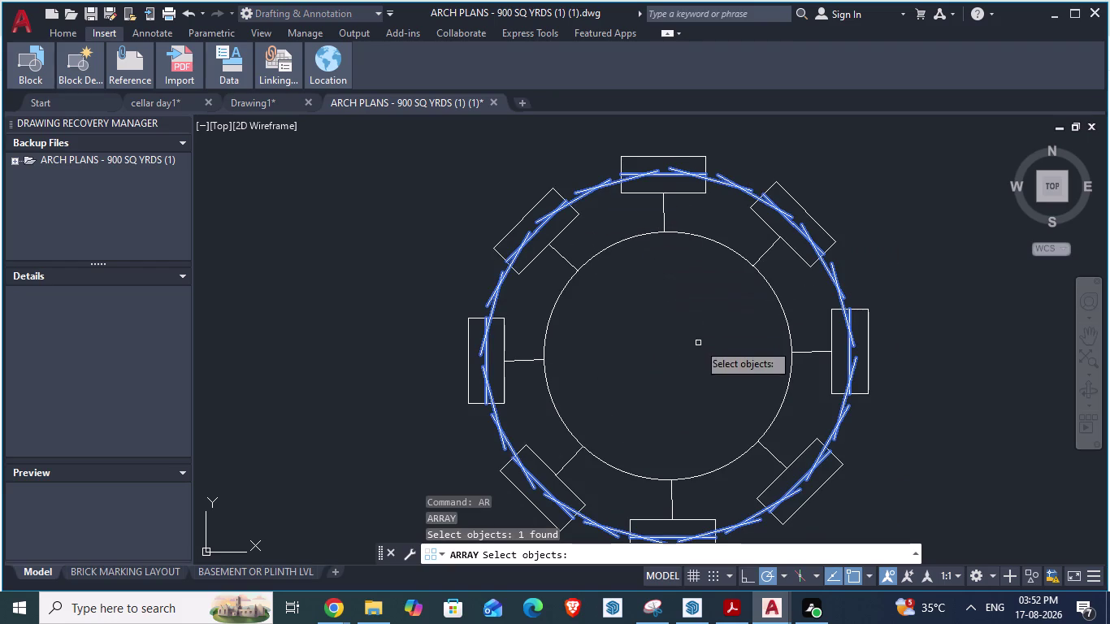
click(636, 237)
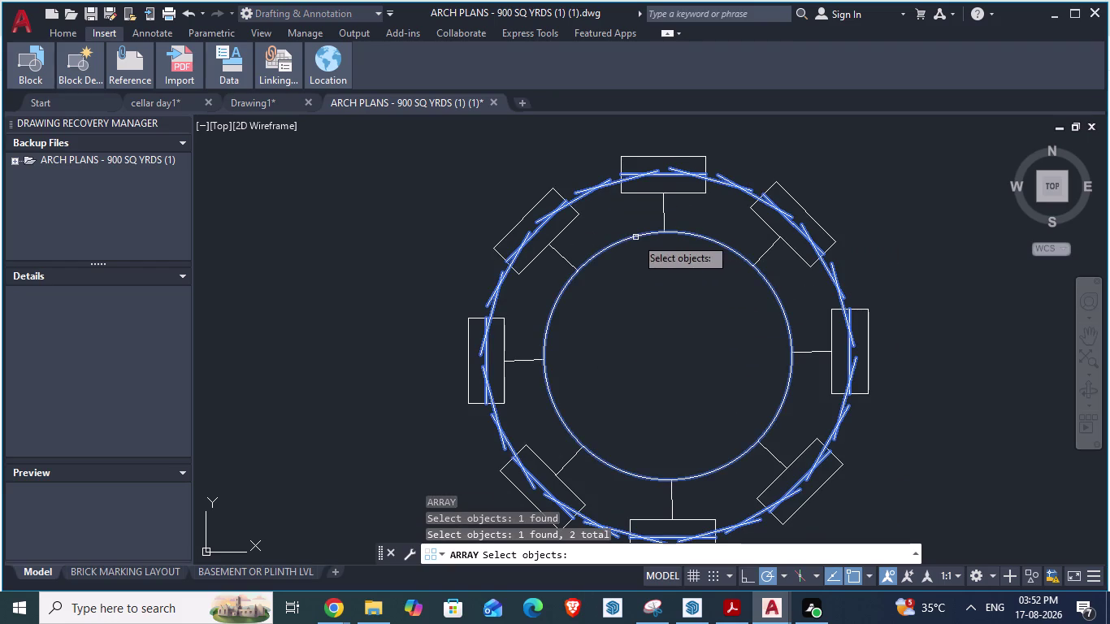
click(666, 363)
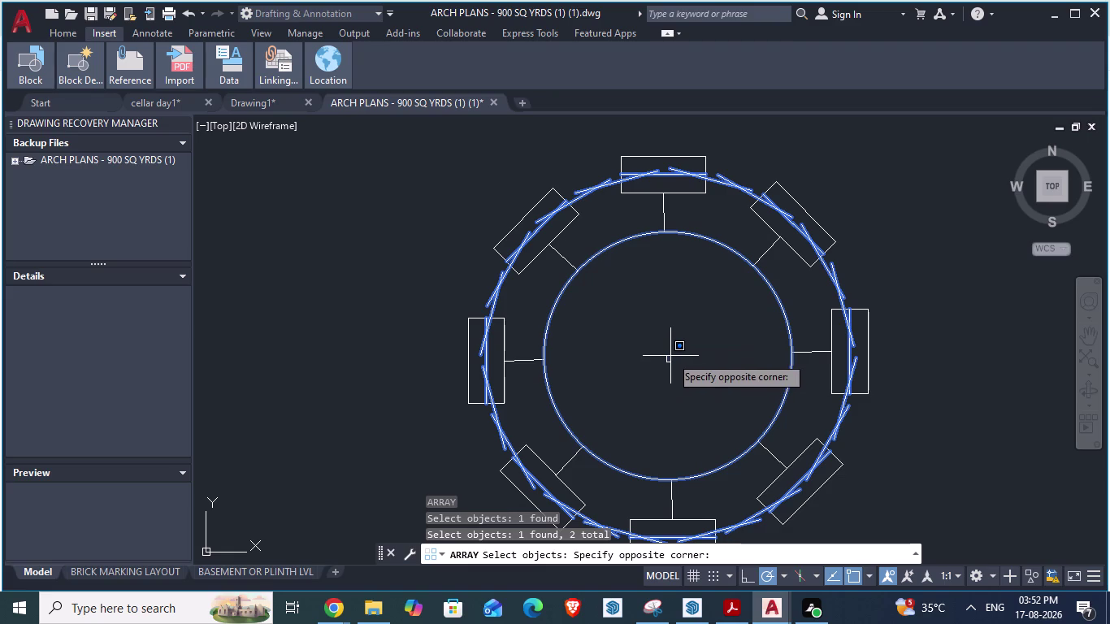
click(671, 356)
scroll(down, 3)
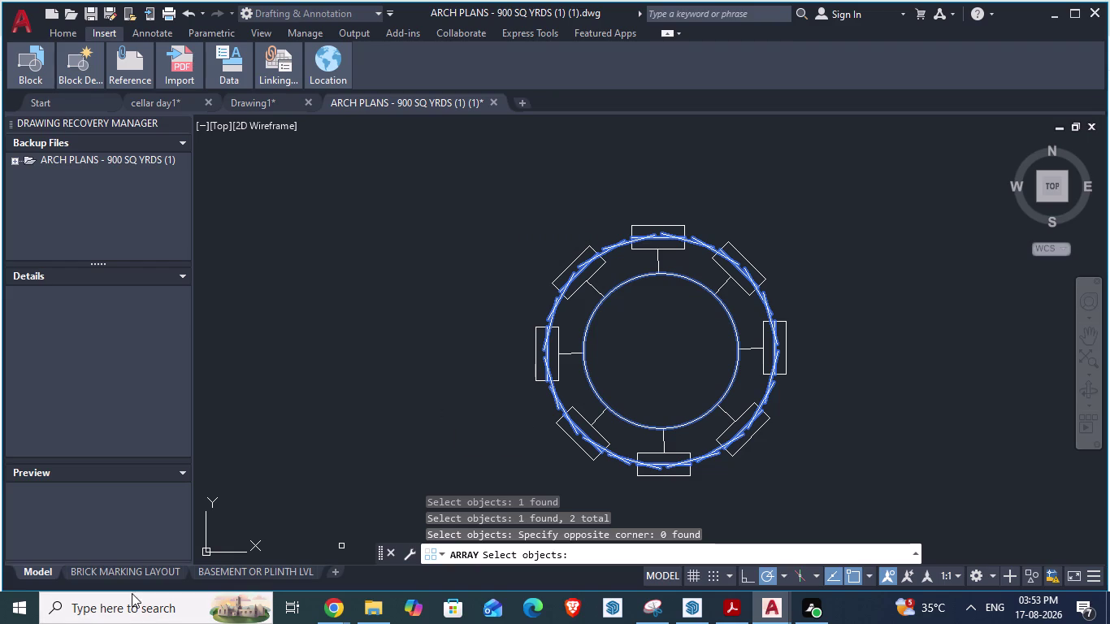
key(Escape)
key(ctrl+z)
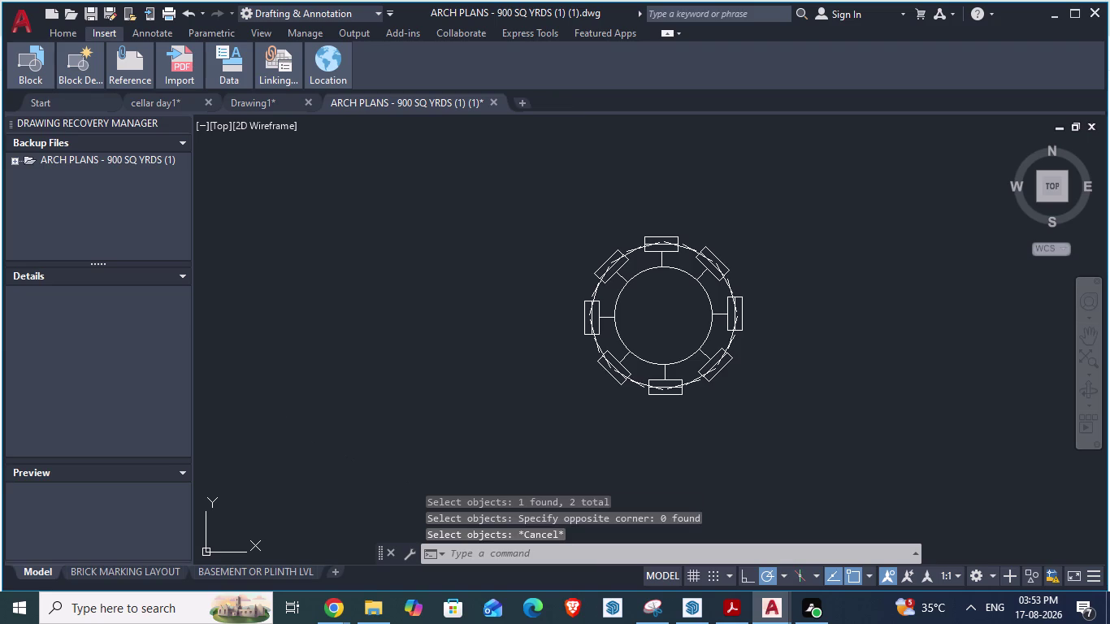
Undo the earlier arrays and zoom steps with repeated Ctrl+Z.
key(ctrl+z)
key(ctrl+z)
scroll(down, 3)
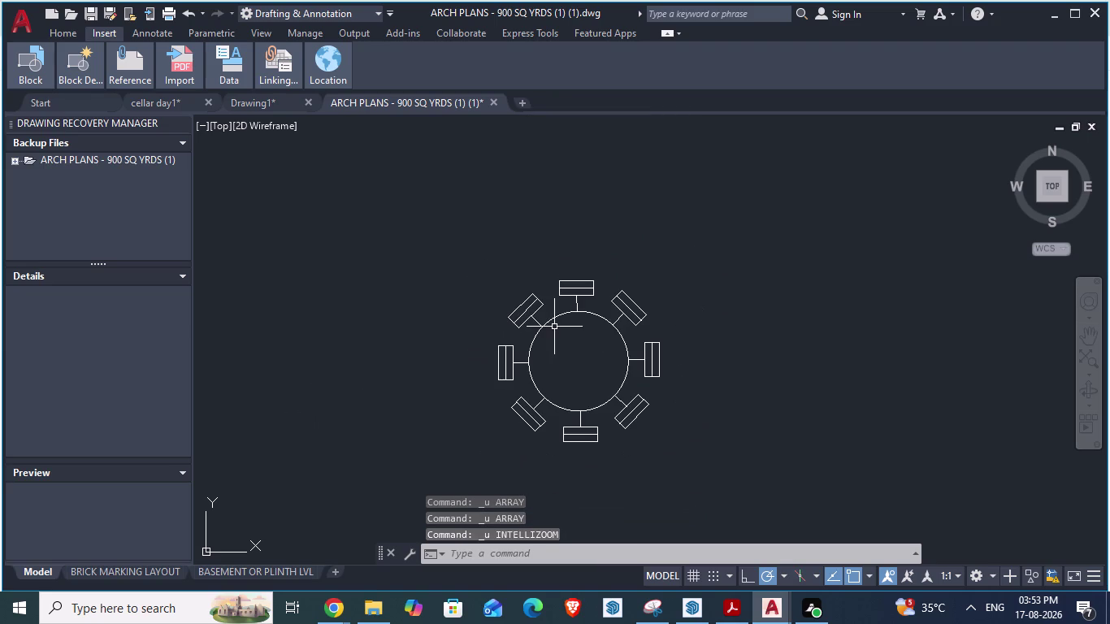
scroll(up, 3)
key(ctrl+z)
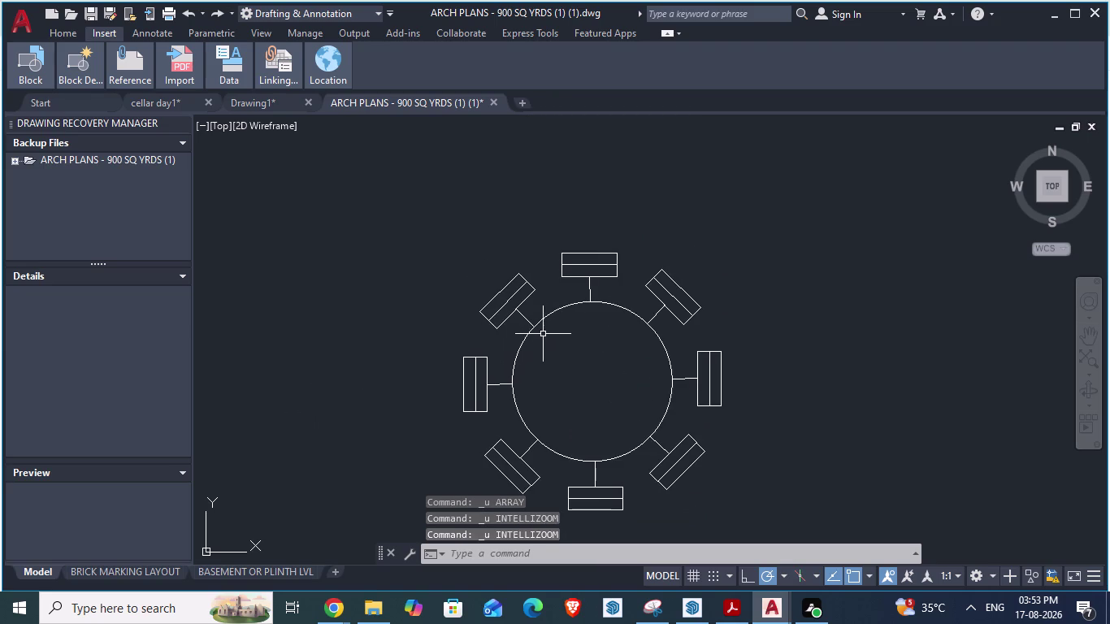
key(ctrl+z)
key(ctrl+z)
scroll(down, 3)
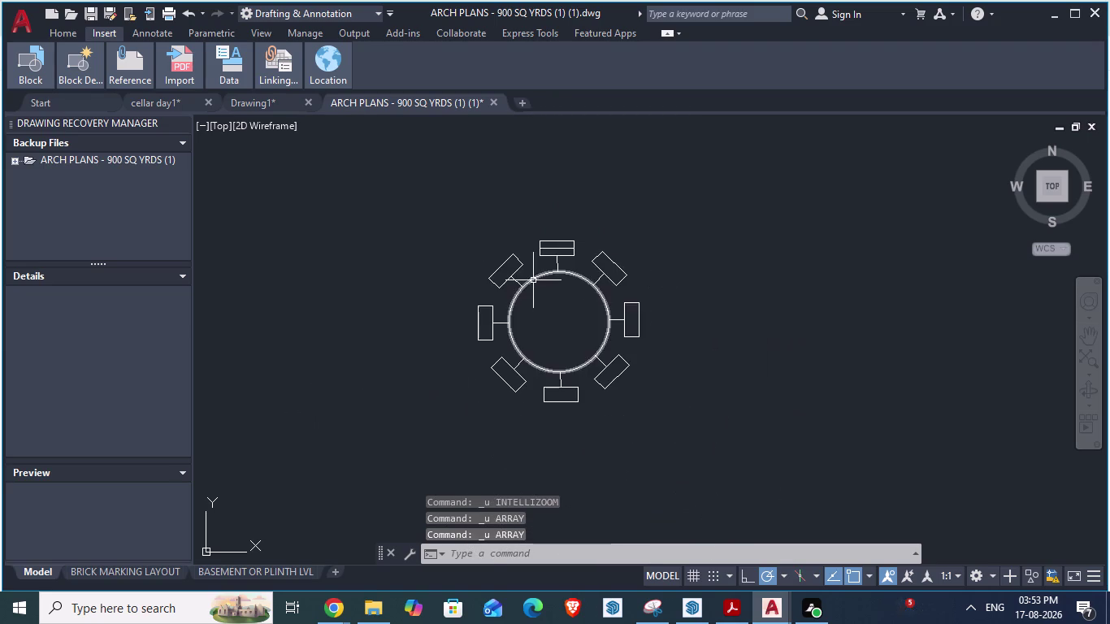
scroll(up, 3)
scroll(down, 3)
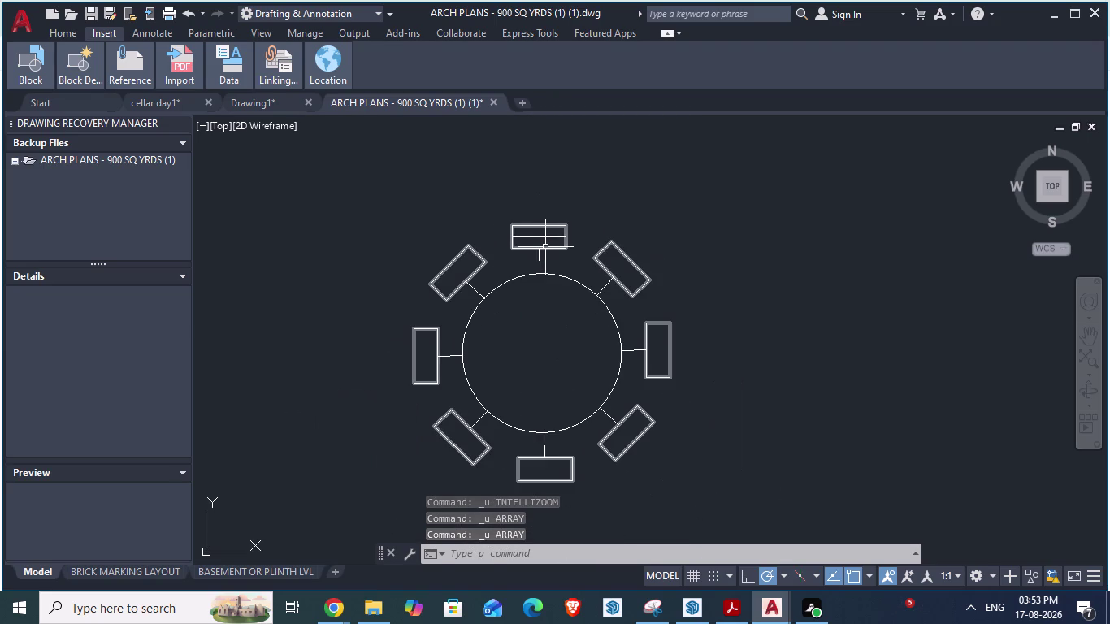
Polar-array the top rectangle into eight copies around the circle's centre using AR.
text(ar)
key(Return)
scroll(up, 3)
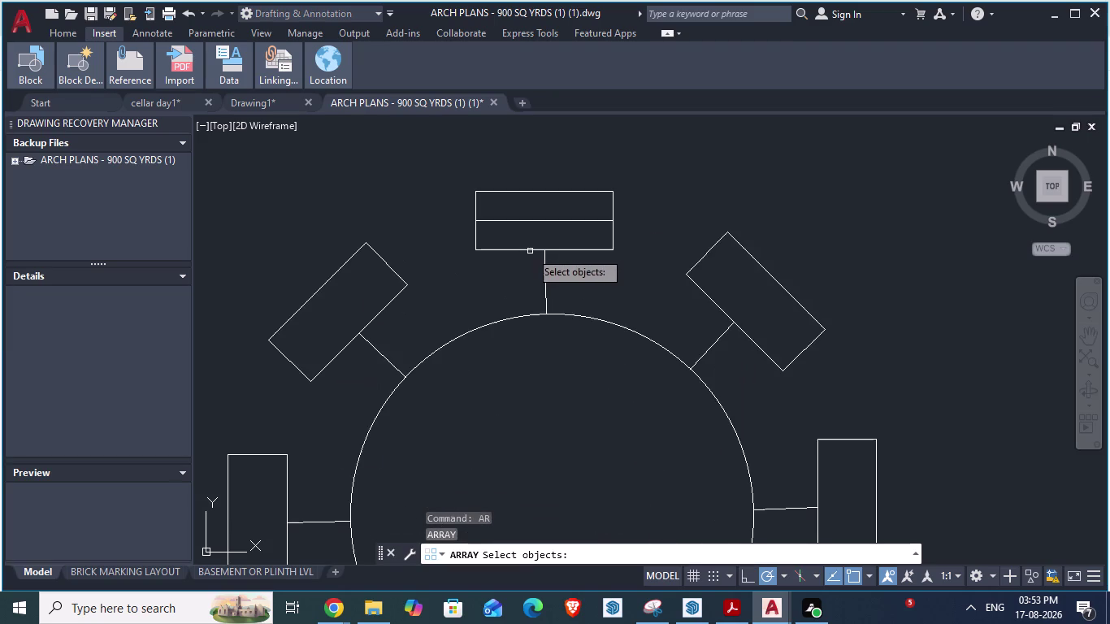
click(519, 219)
key(Return)
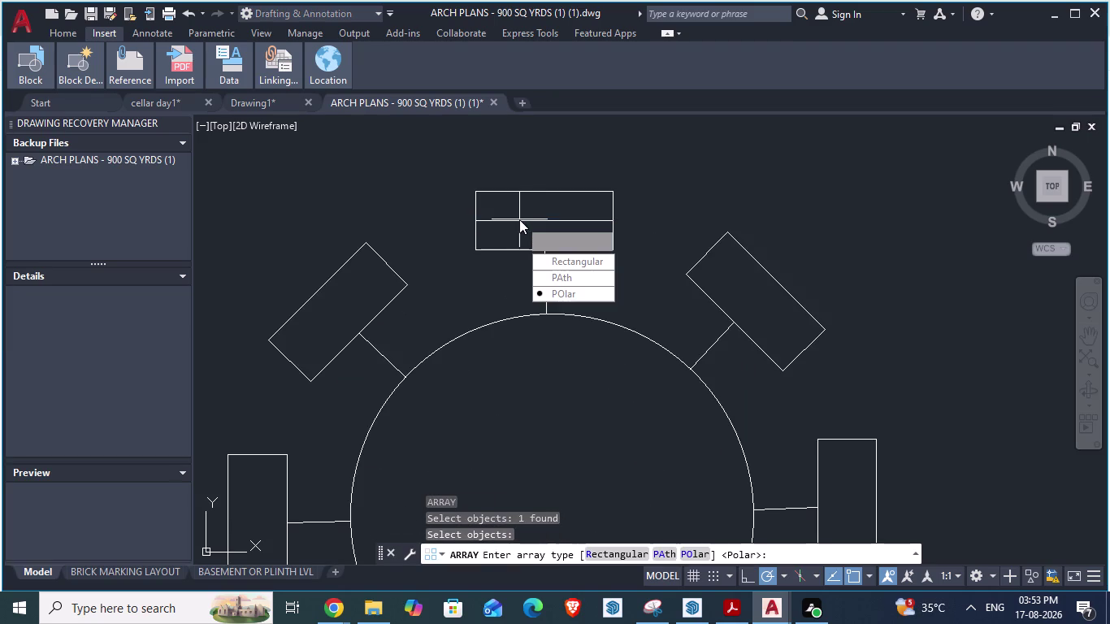
drag(549, 289, 520, 219)
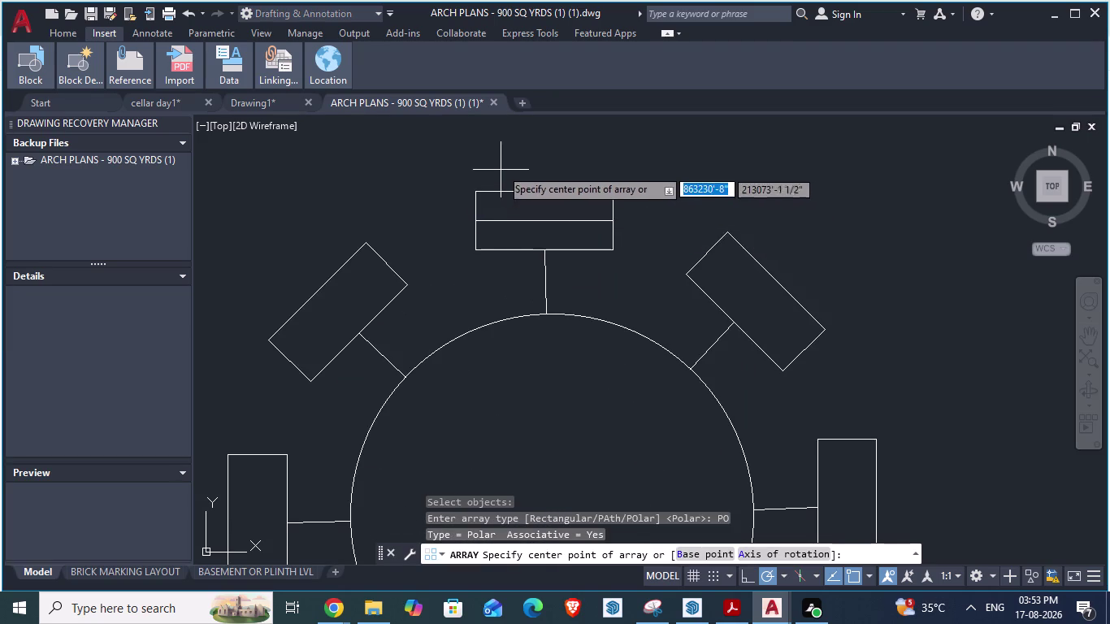
scroll(down, 3)
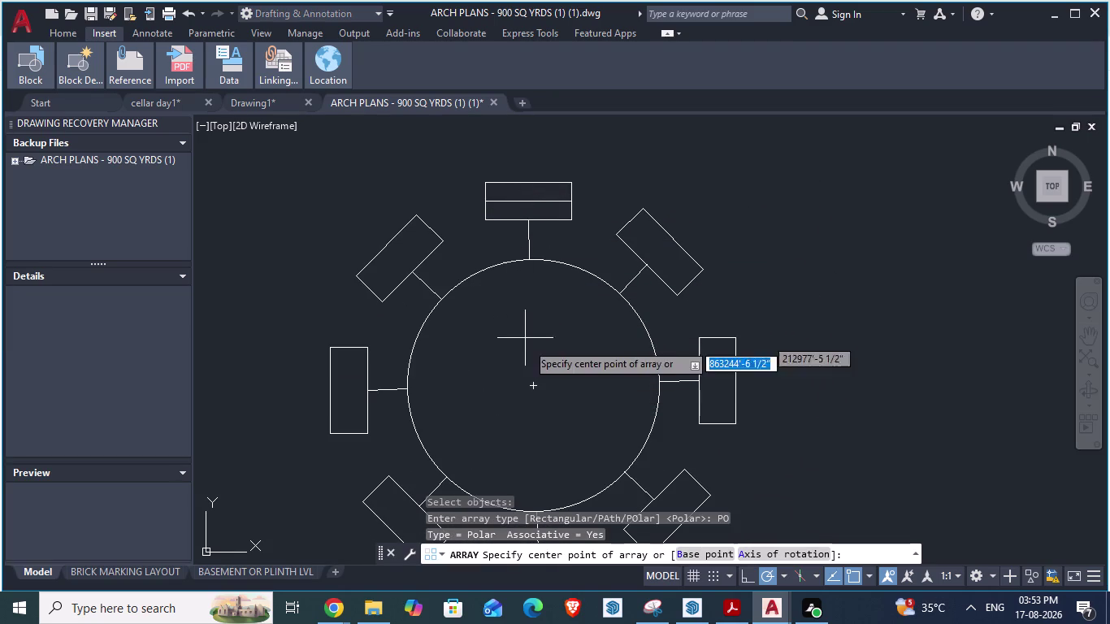
click(532, 384)
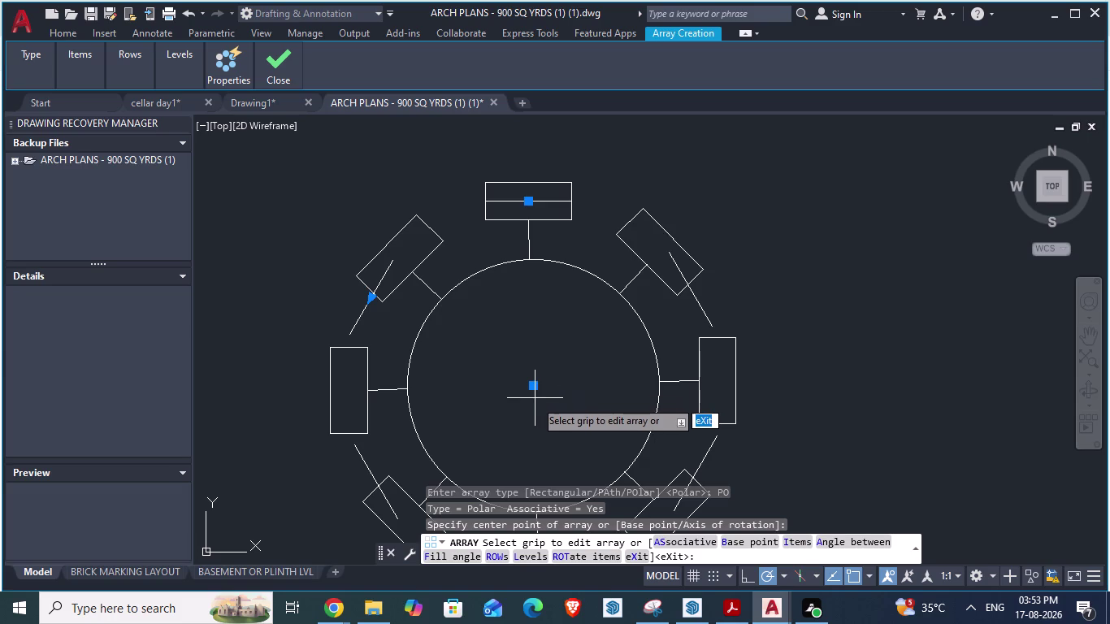
key(Return)
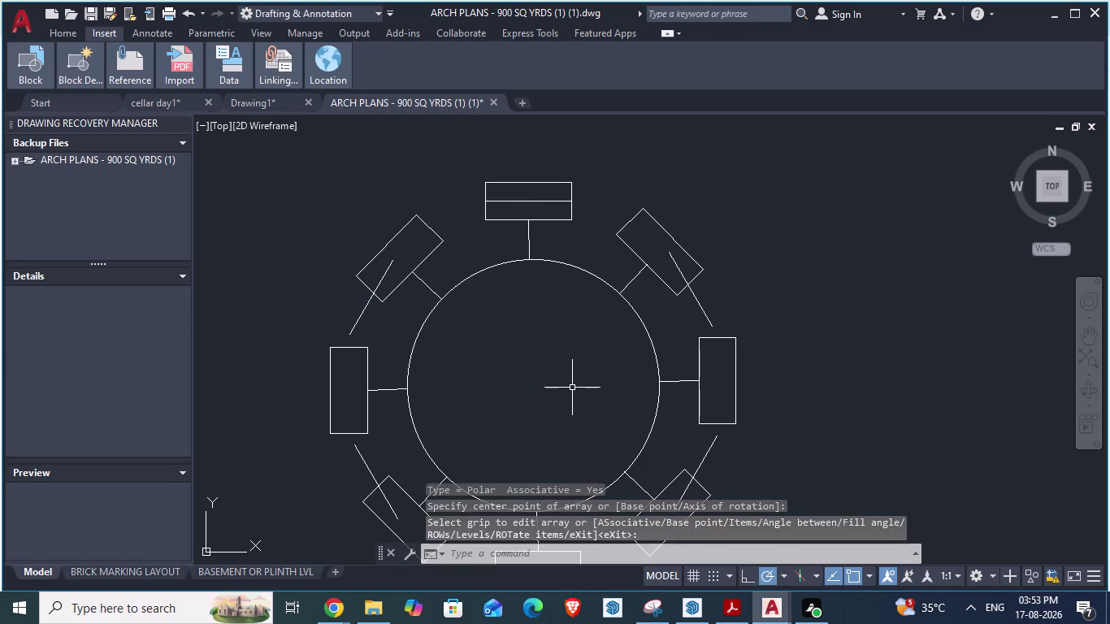
scroll(down, 3)
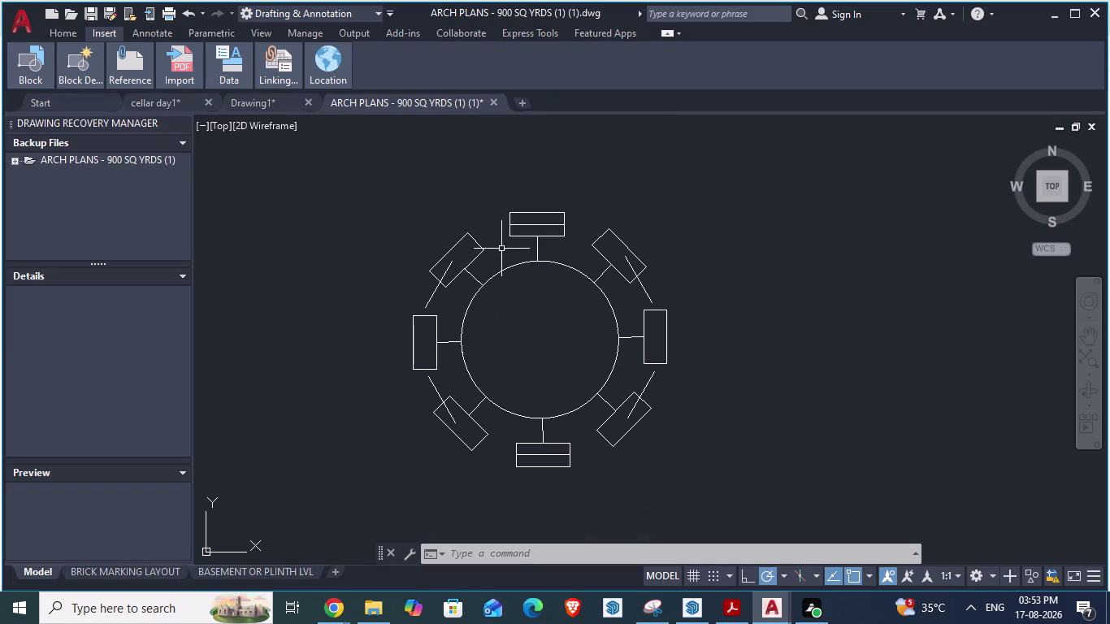
click(437, 293)
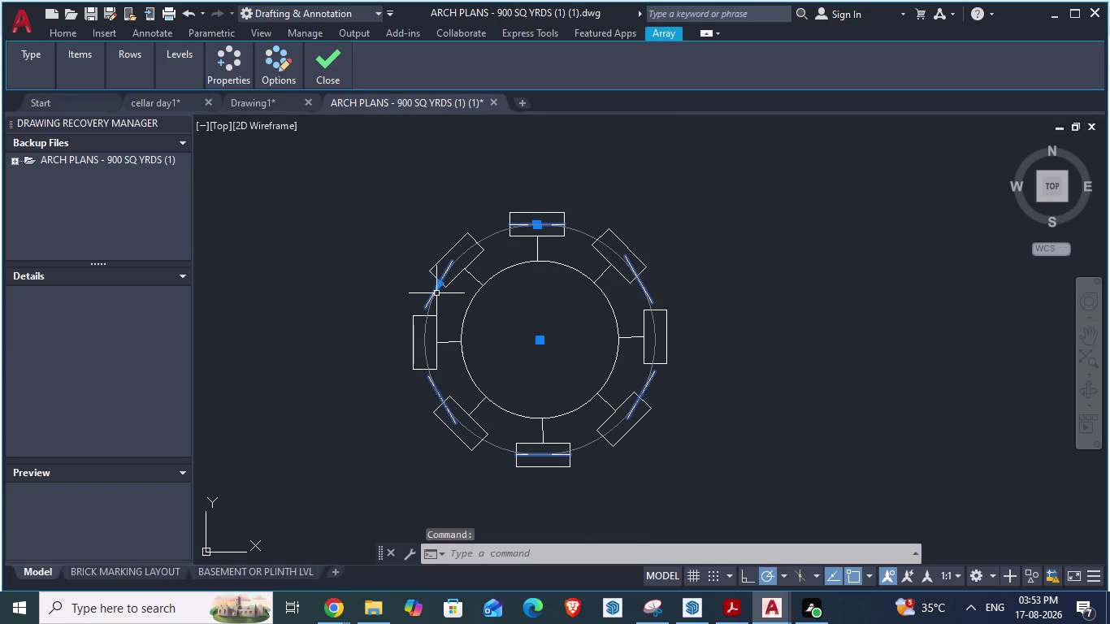
Enter 8 in the array's row settings on the ribbon.
click(70, 58)
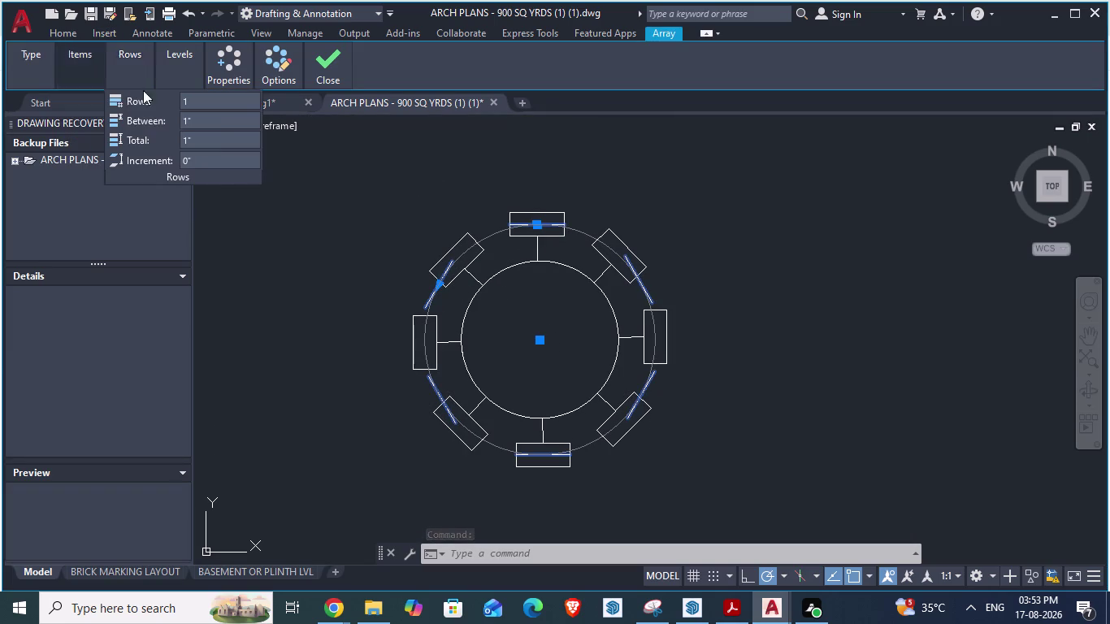
click(73, 69)
drag(144, 99, 65, 102)
key(8)
key(Return)
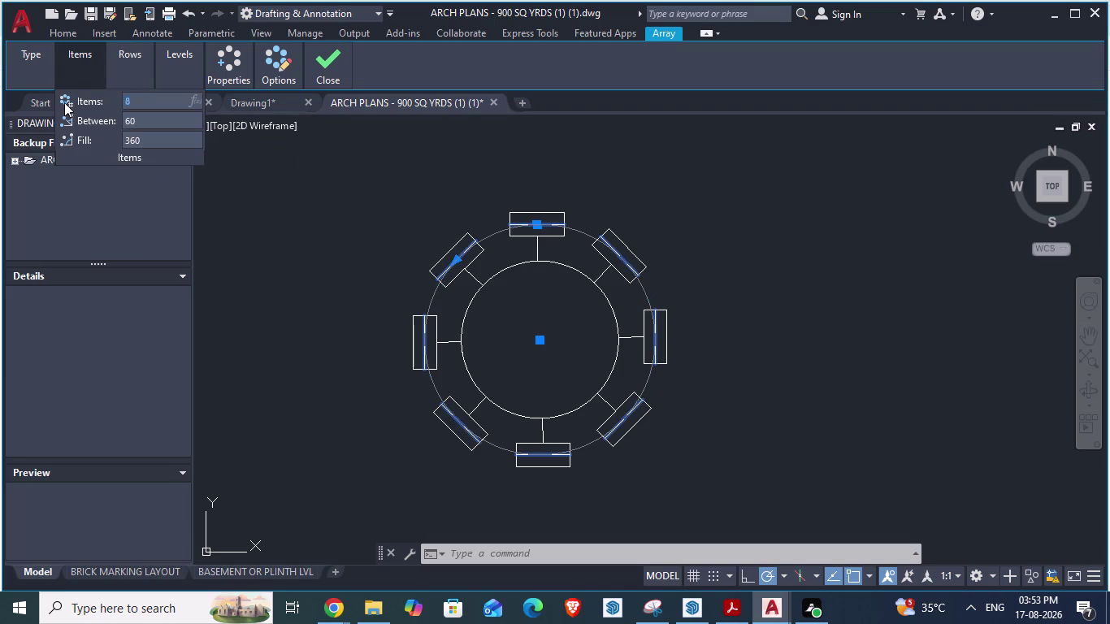
Drag the angle-between-copies grip, then move the line ring's centre to the right.
click(456, 259)
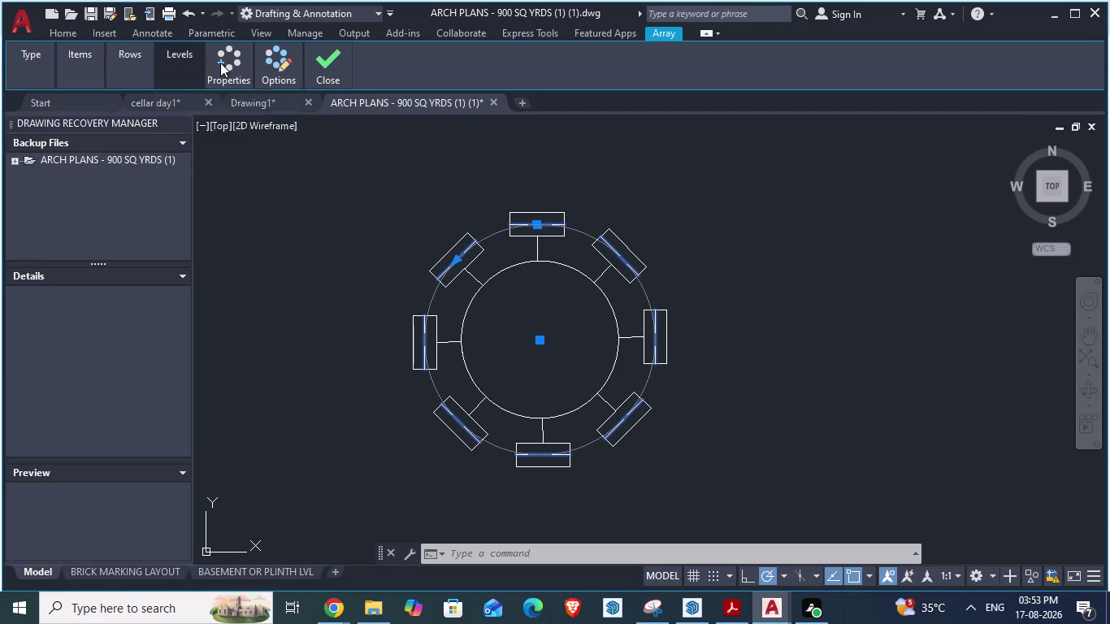
click(222, 63)
click(294, 128)
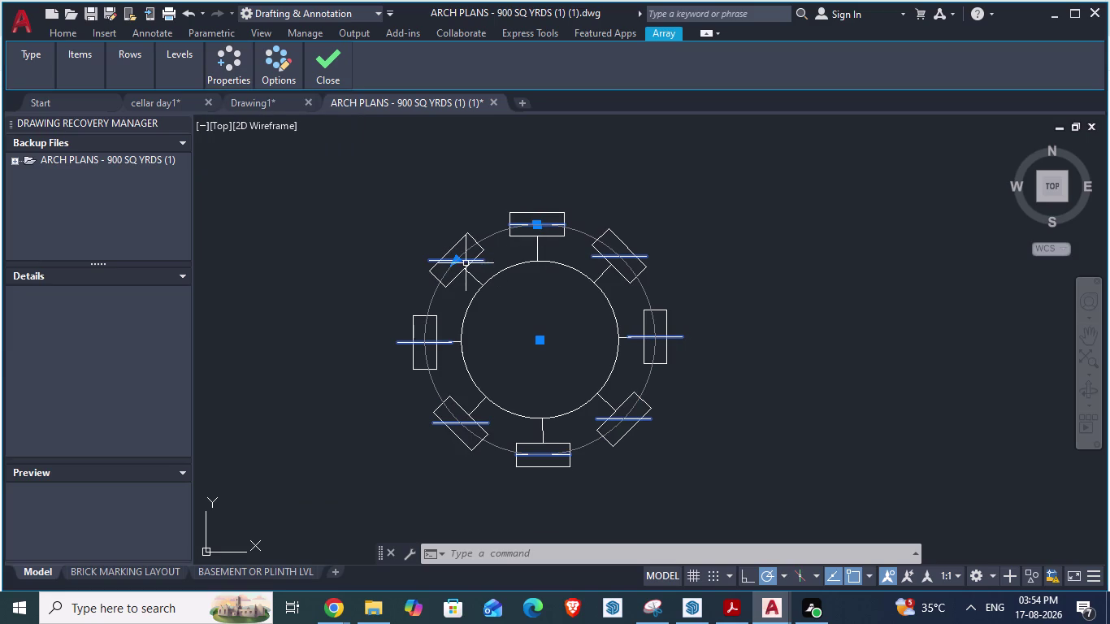
drag(460, 264, 449, 419)
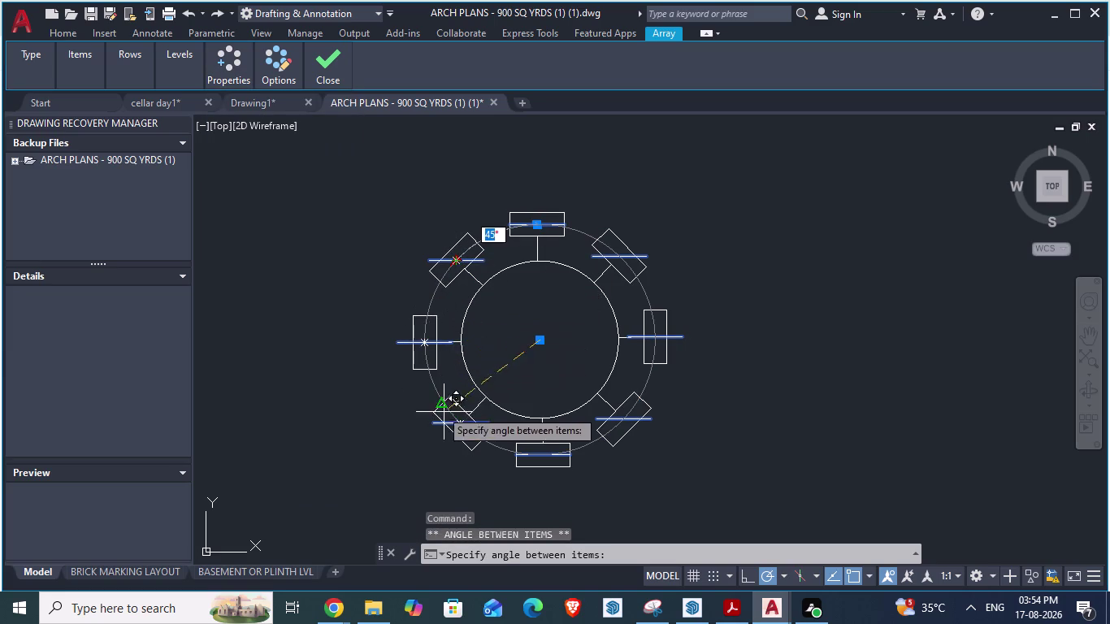
drag(448, 418, 533, 452)
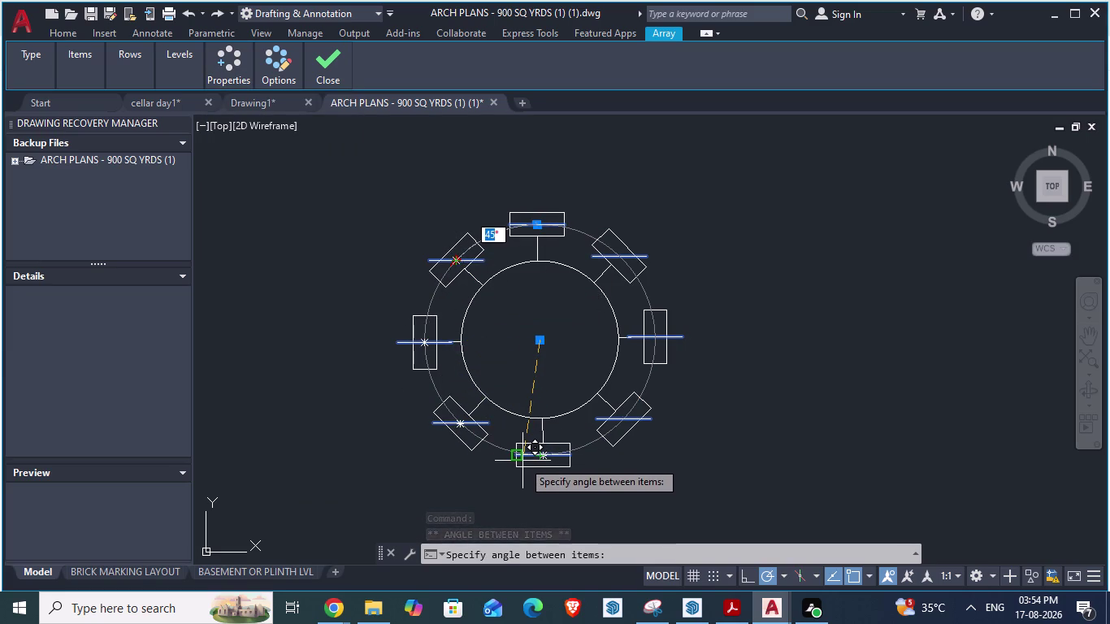
key(Return)
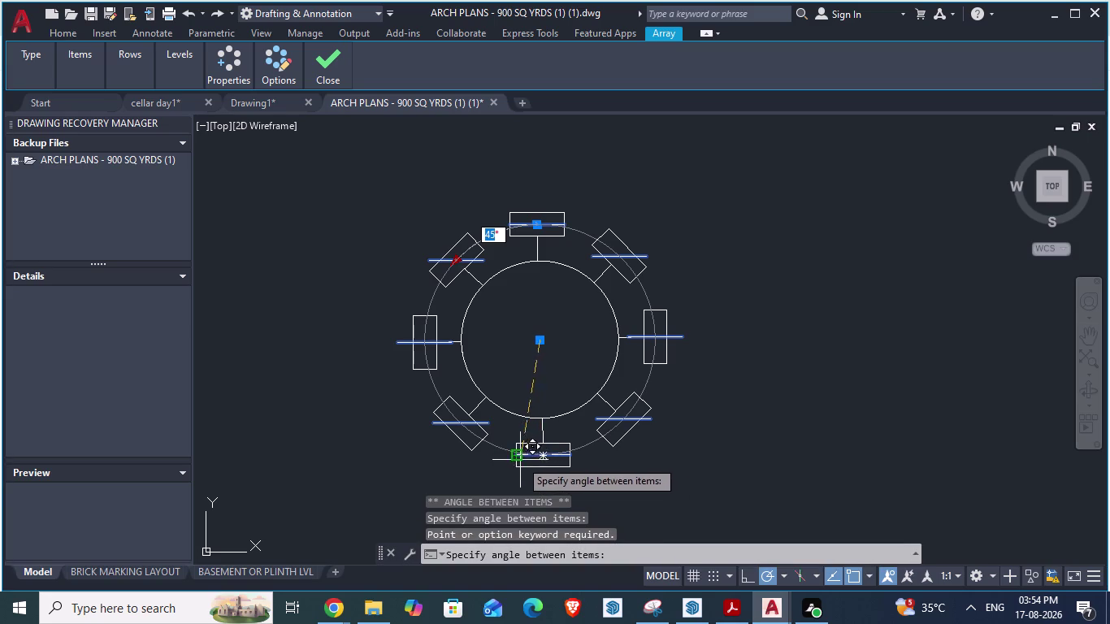
drag(518, 460, 613, 447)
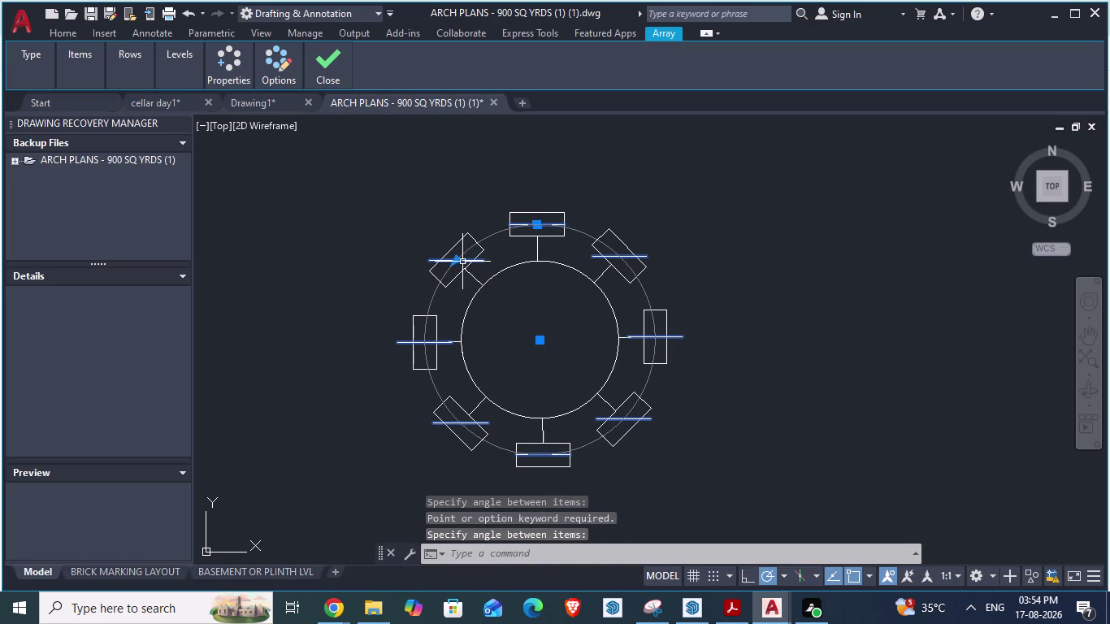
drag(461, 262, 591, 228)
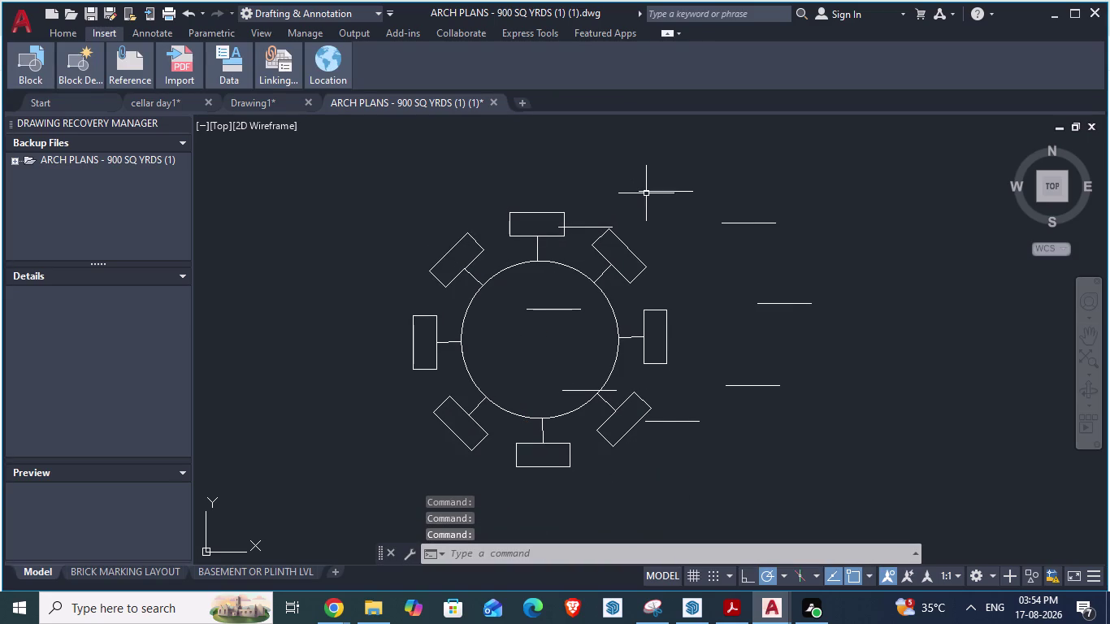
Select the ring of short lines and start a new polar array centred on the picked point.
drag(647, 192, 557, 216)
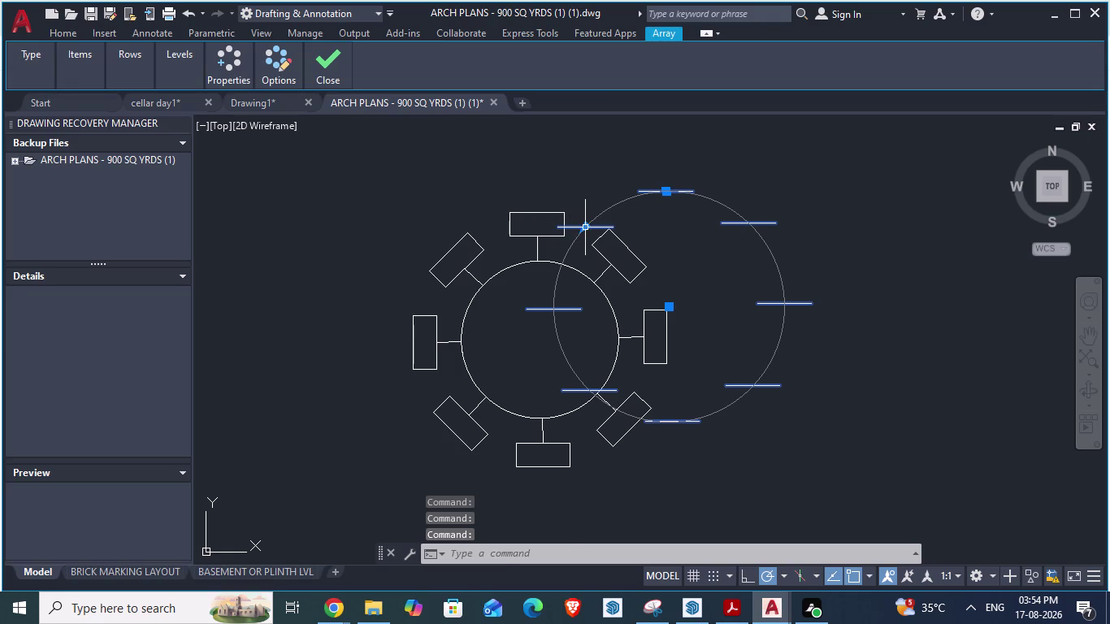
drag(583, 230, 755, 475)
click(755, 475)
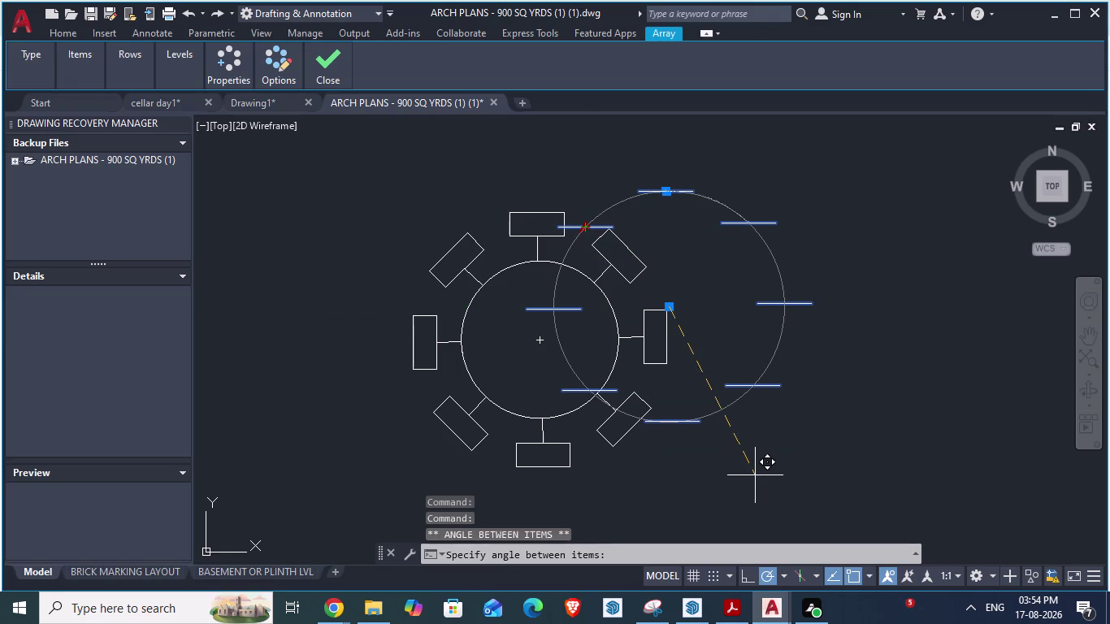
key(Return)
key(Return)
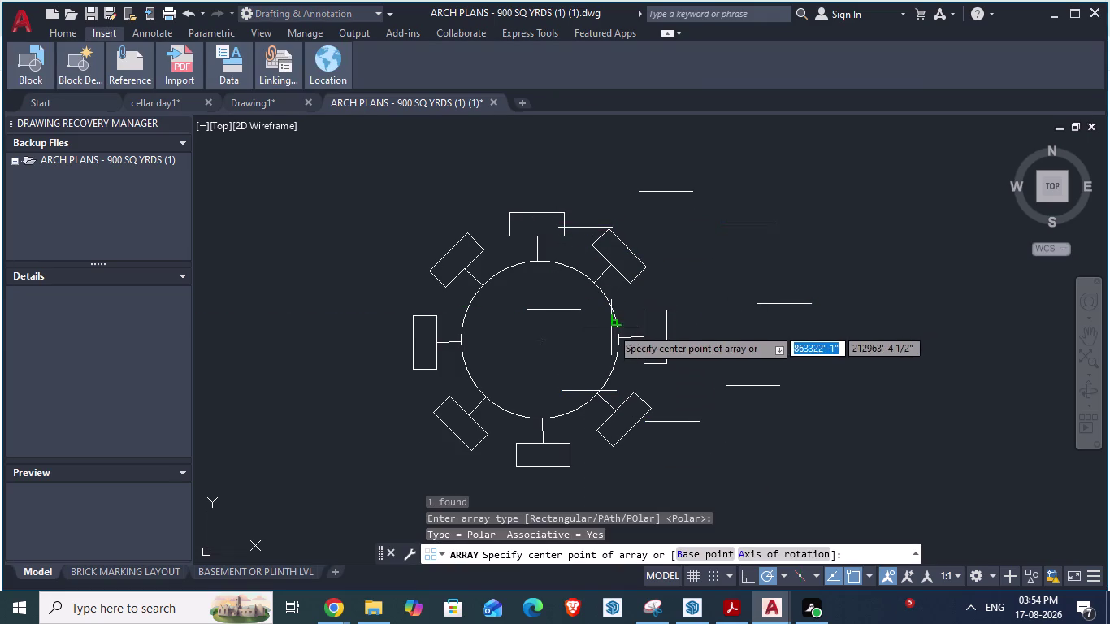
click(641, 198)
click(642, 197)
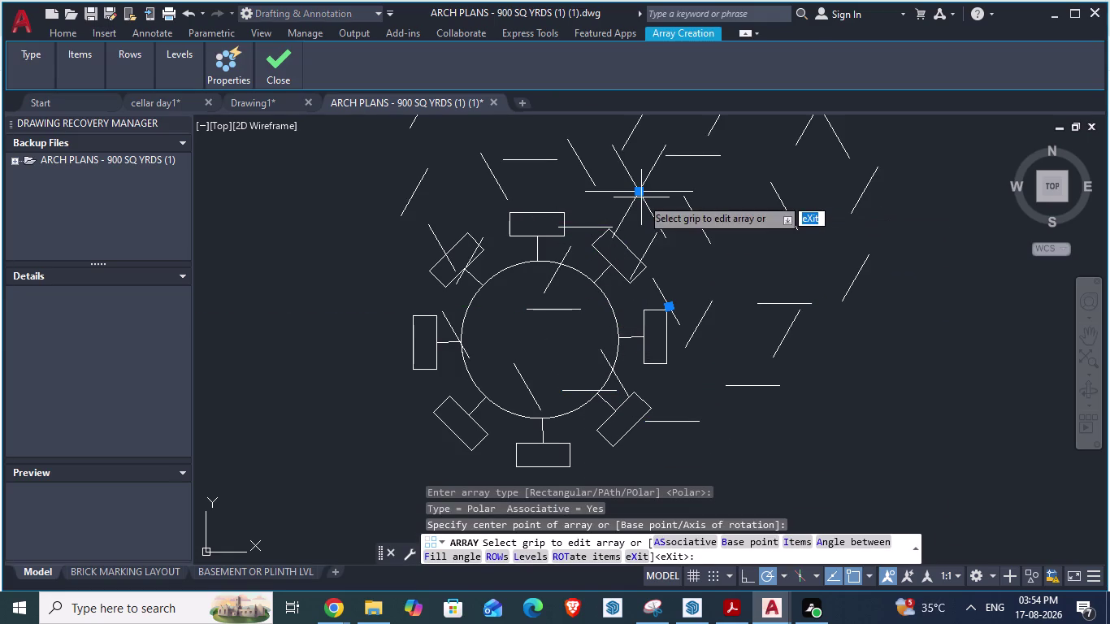
scroll(down, 3)
scroll(up, 3)
scroll(up, 3)
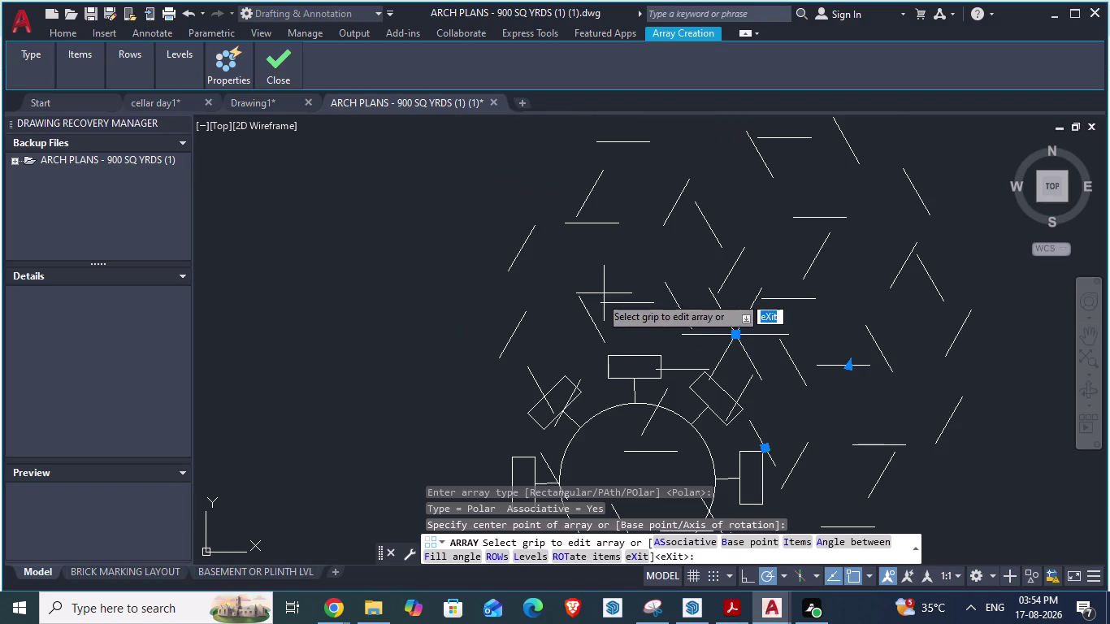
click(512, 253)
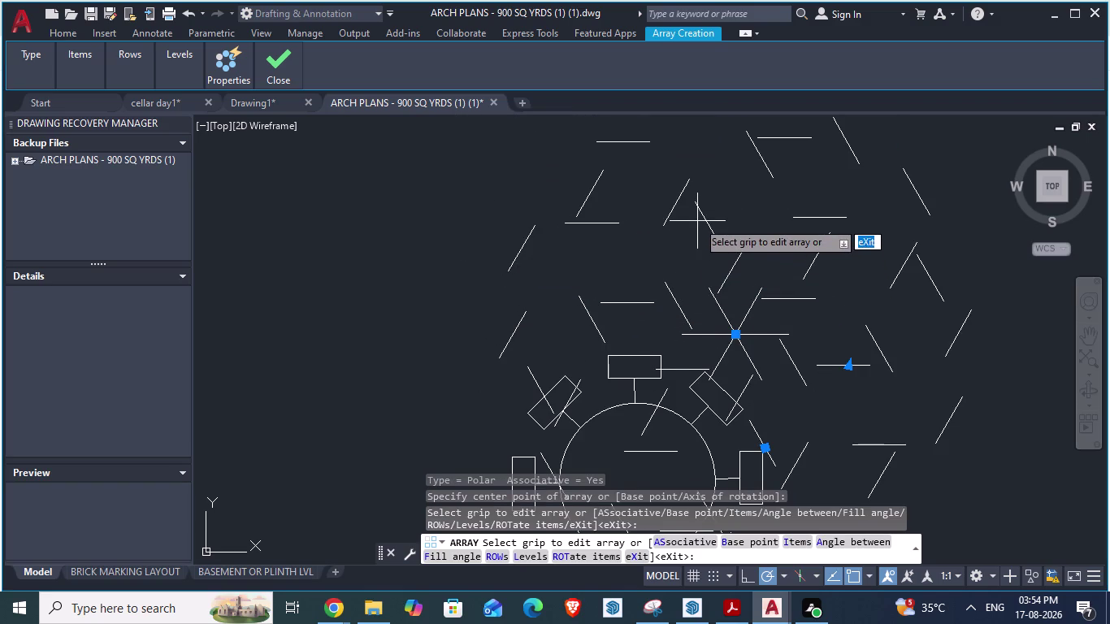
click(702, 220)
scroll(down, 3)
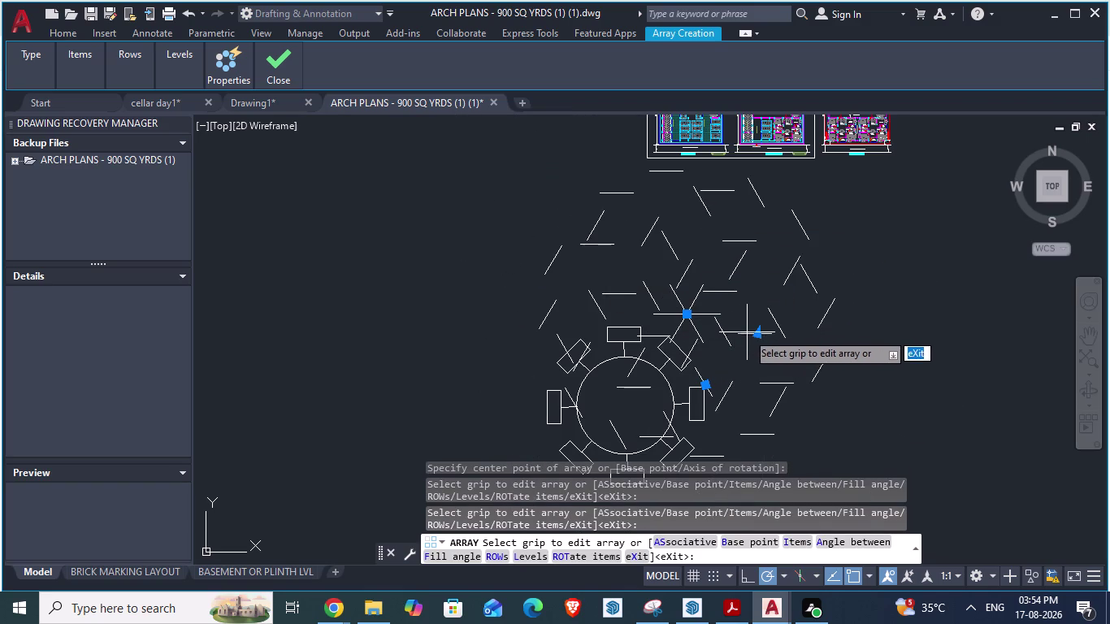
Drag the angle grip to narrow the angle between the copies.
drag(756, 334, 777, 278)
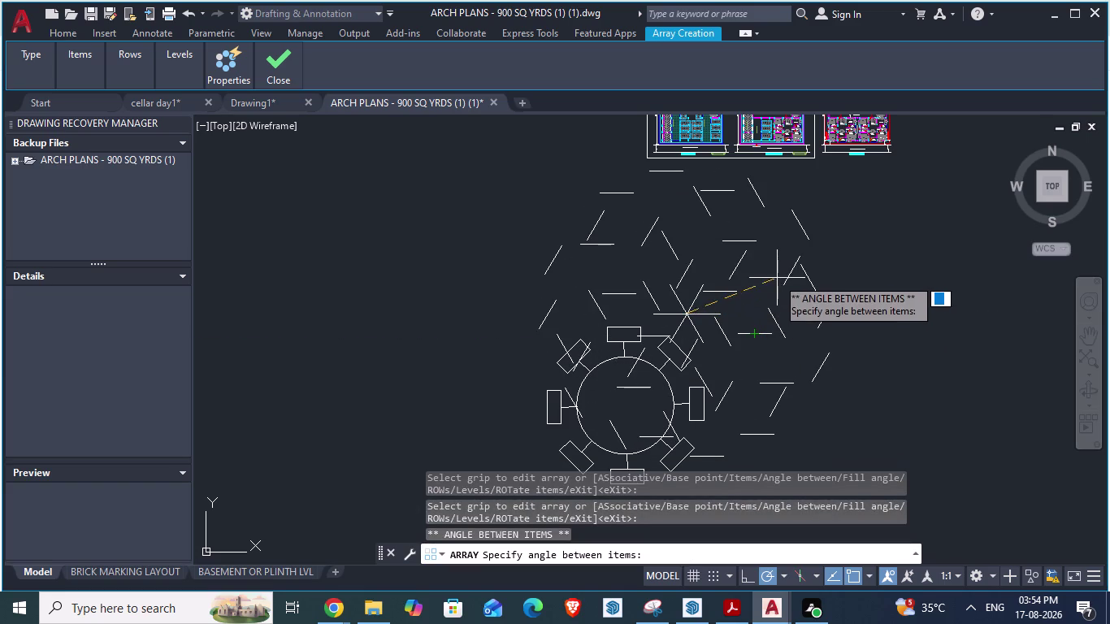
drag(777, 278, 672, 375)
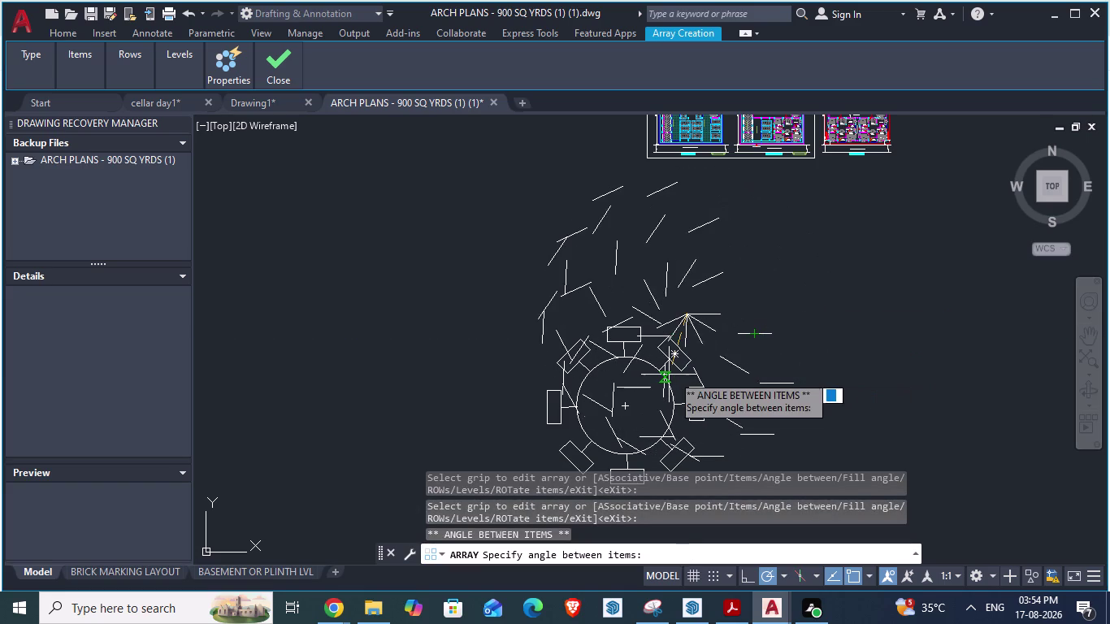
drag(672, 374, 700, 374)
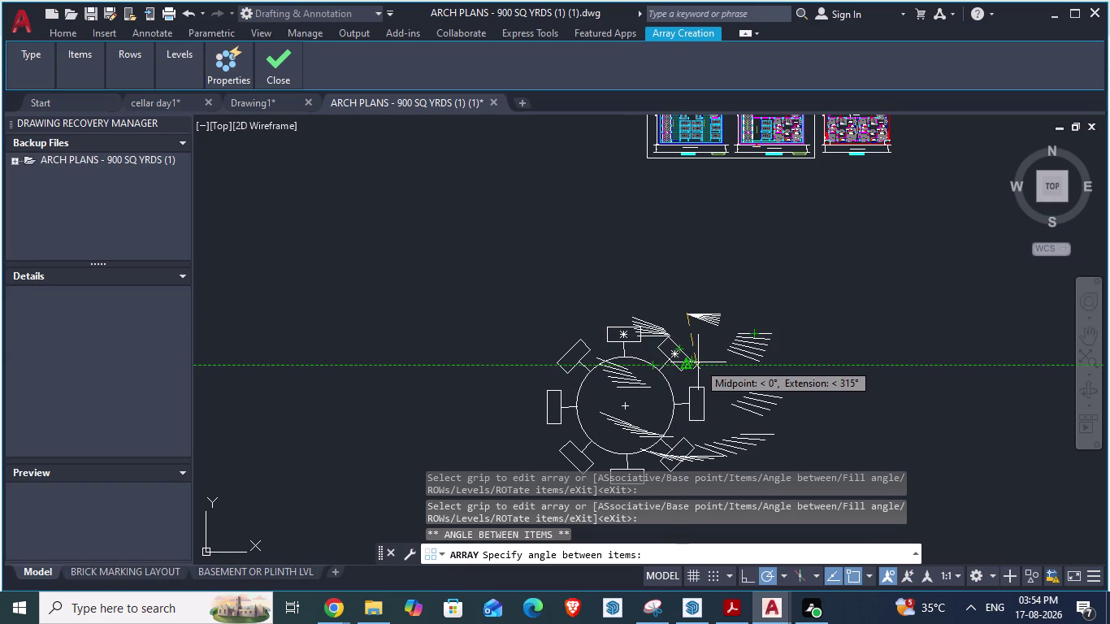
click(699, 363)
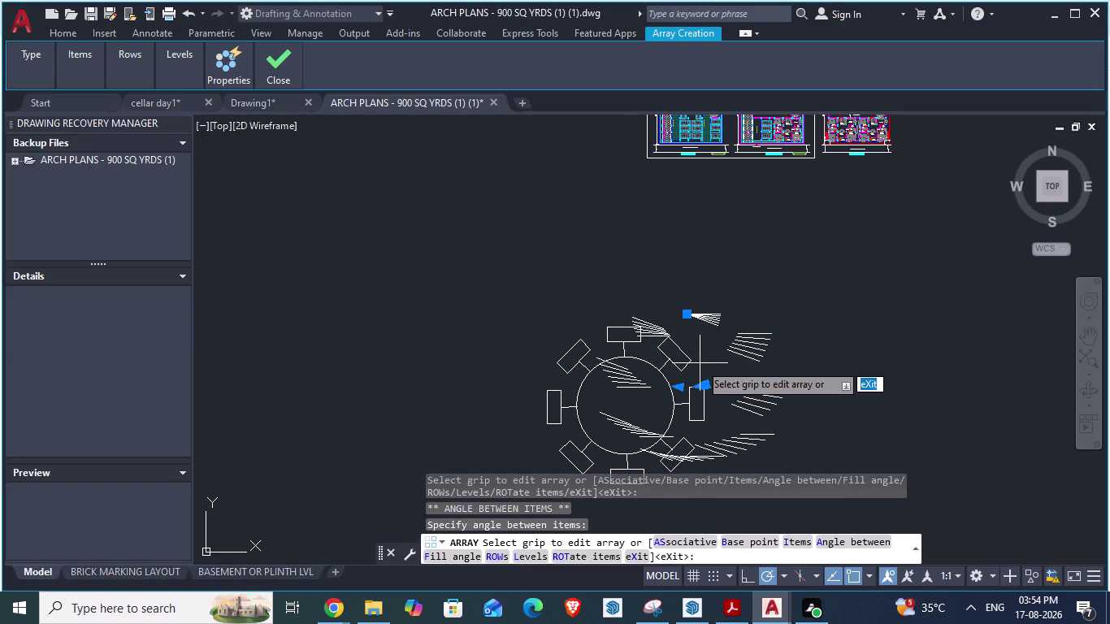
scroll(down, 3)
scroll(up, 3)
scroll(up, 3)
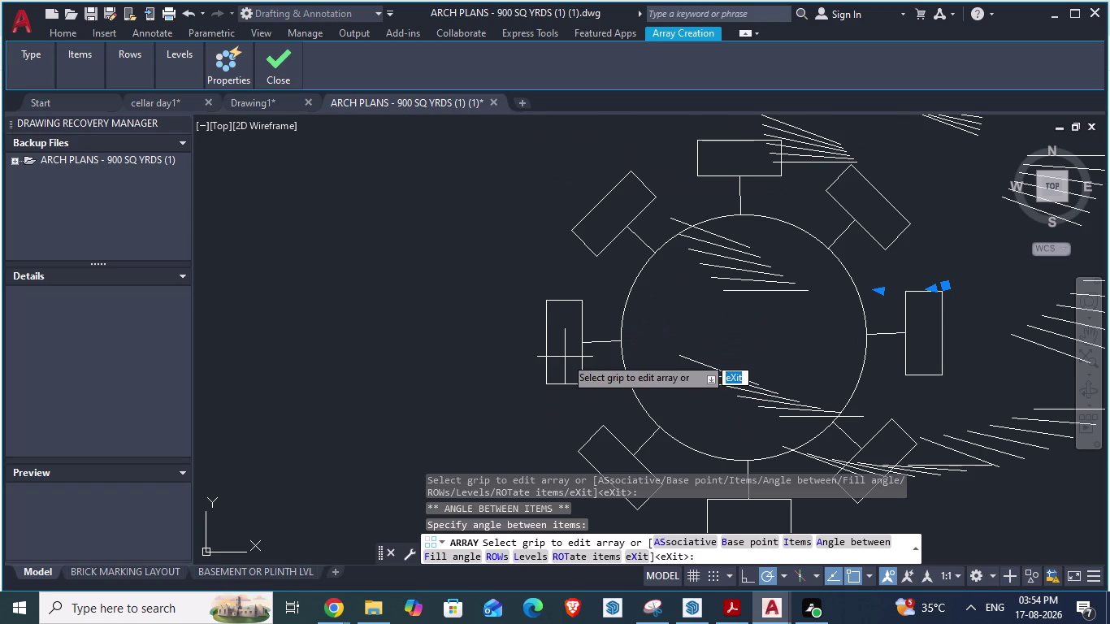
Click around the array in the drawing and fit the whole drawing in view.
click(598, 204)
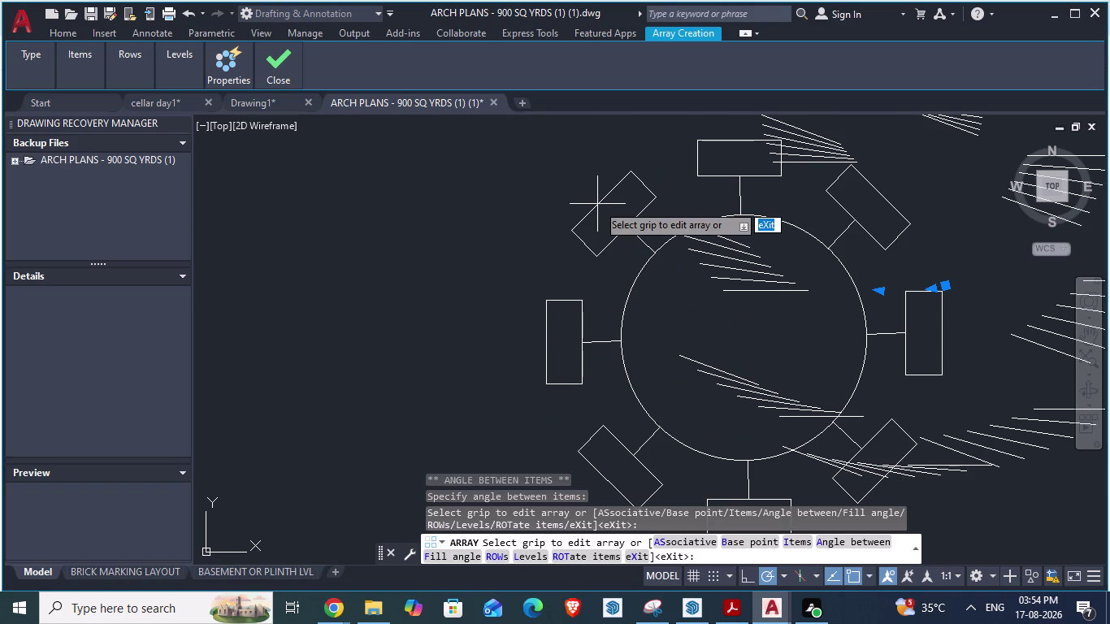
click(599, 205)
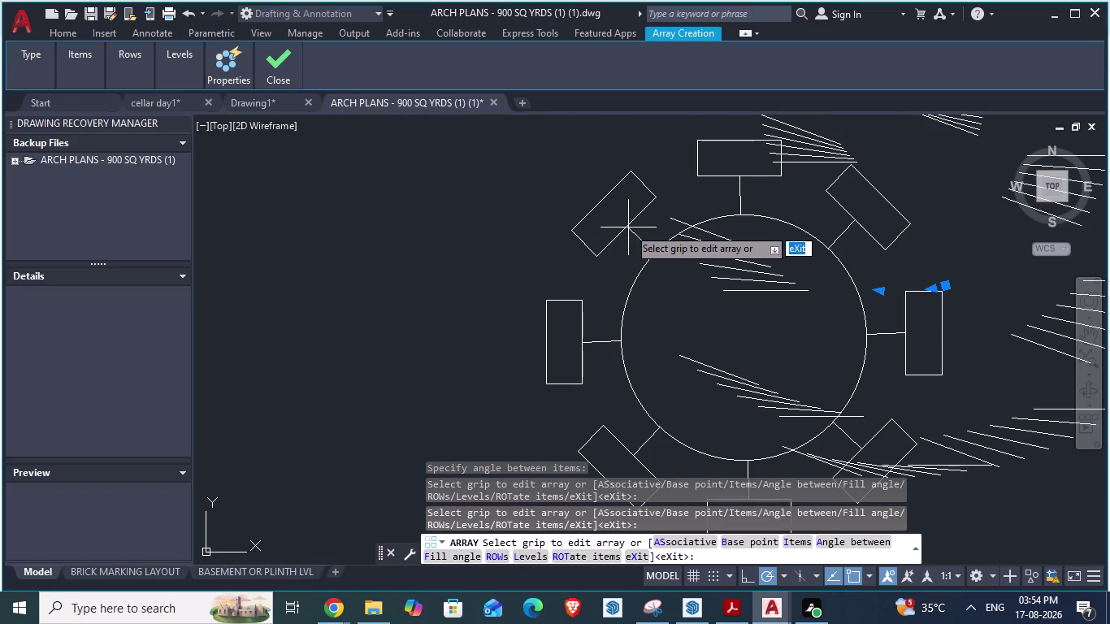
click(627, 228)
click(618, 249)
click(610, 247)
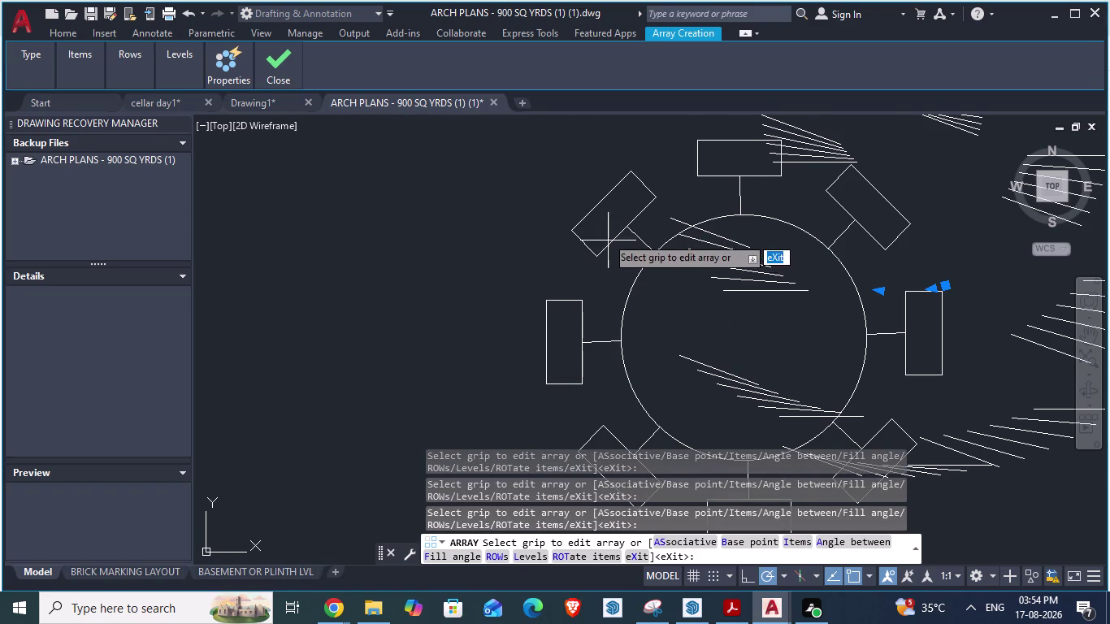
click(598, 214)
click(636, 239)
click(639, 239)
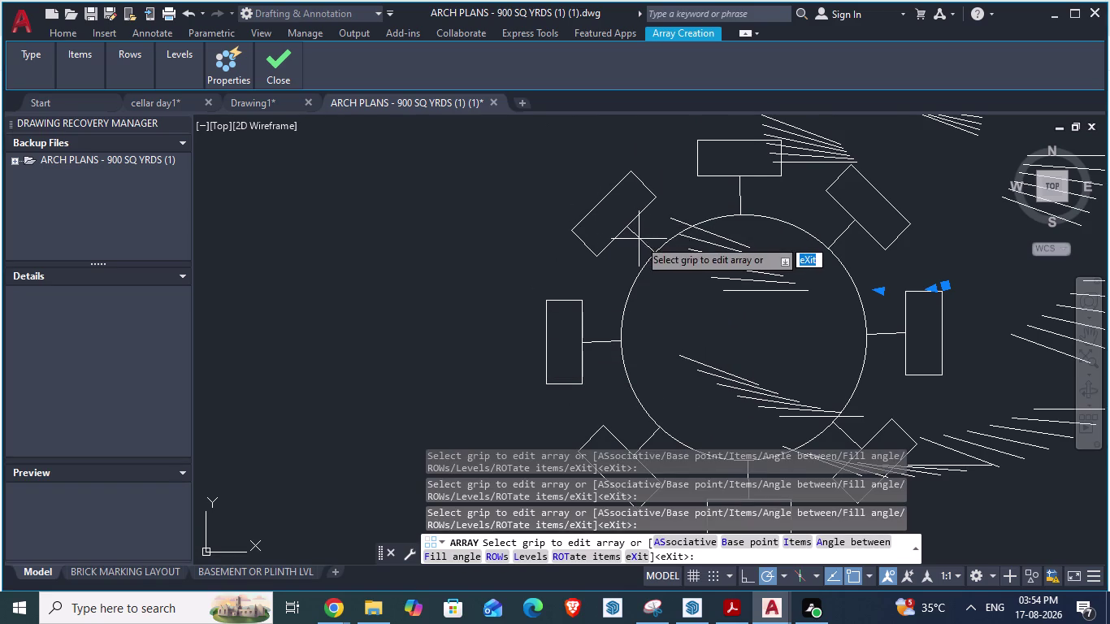
double_click(639, 239)
scroll(down, 3)
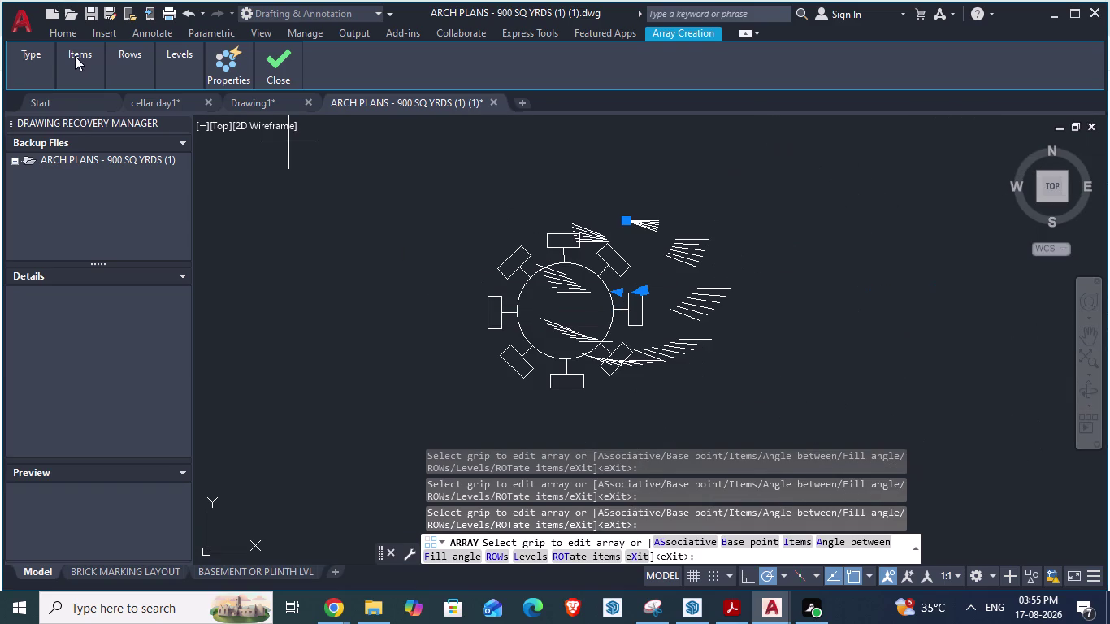
Browse the array type options on the ribbon.
click(81, 56)
click(32, 56)
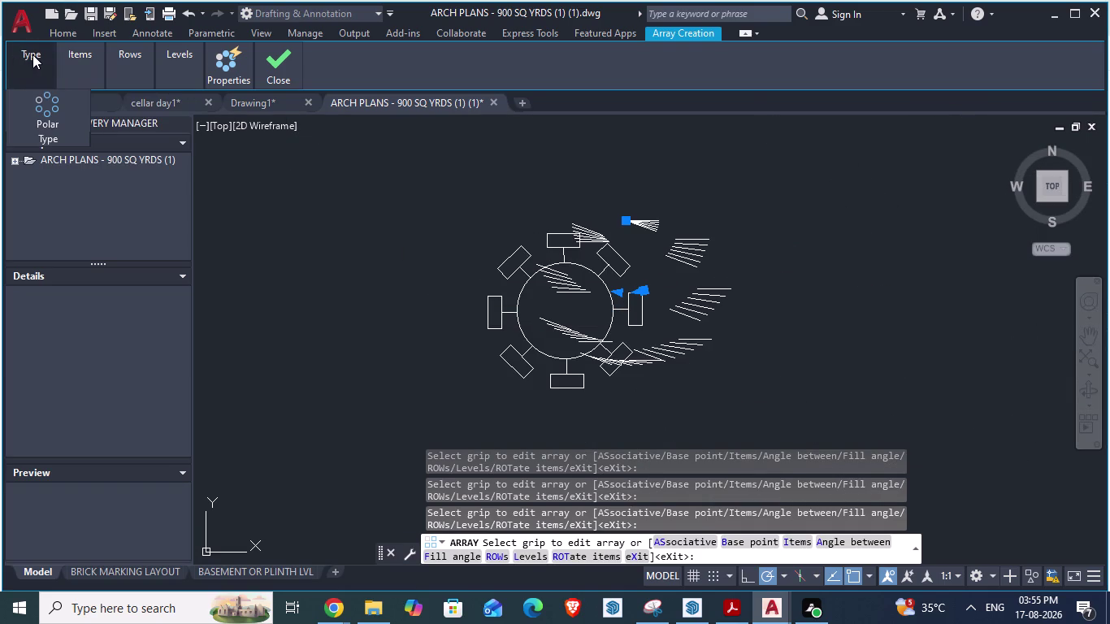
click(44, 122)
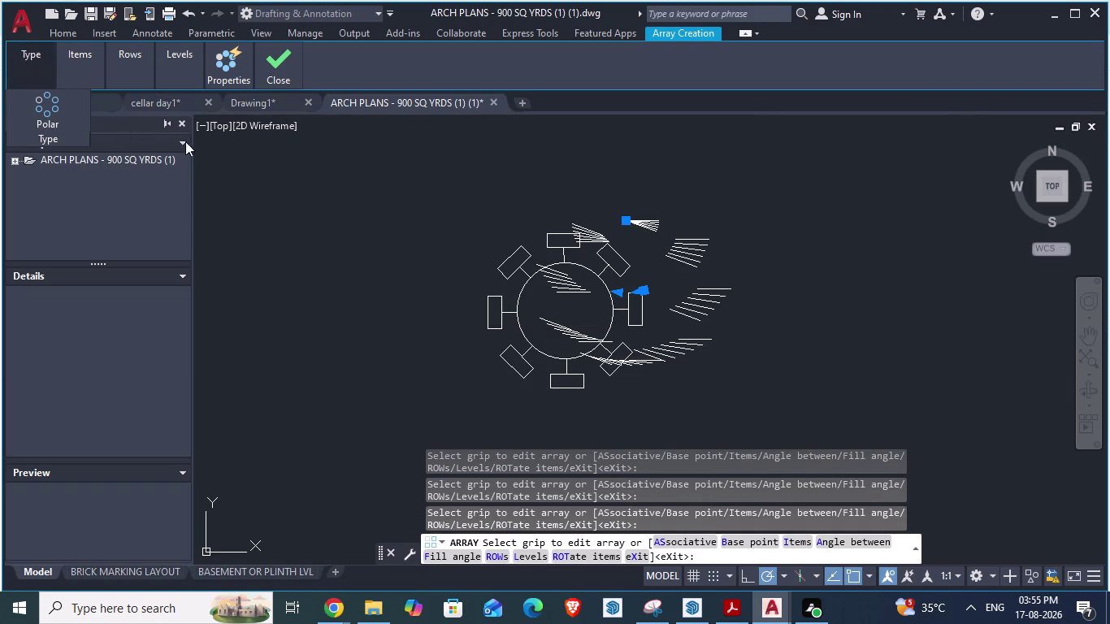
click(10, 53)
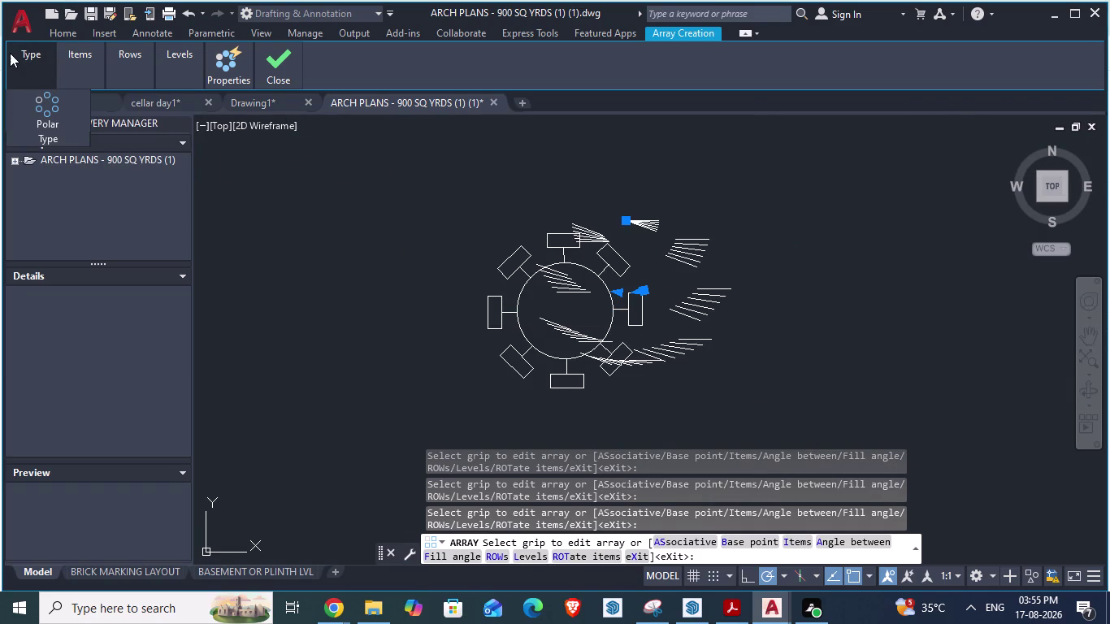
click(51, 116)
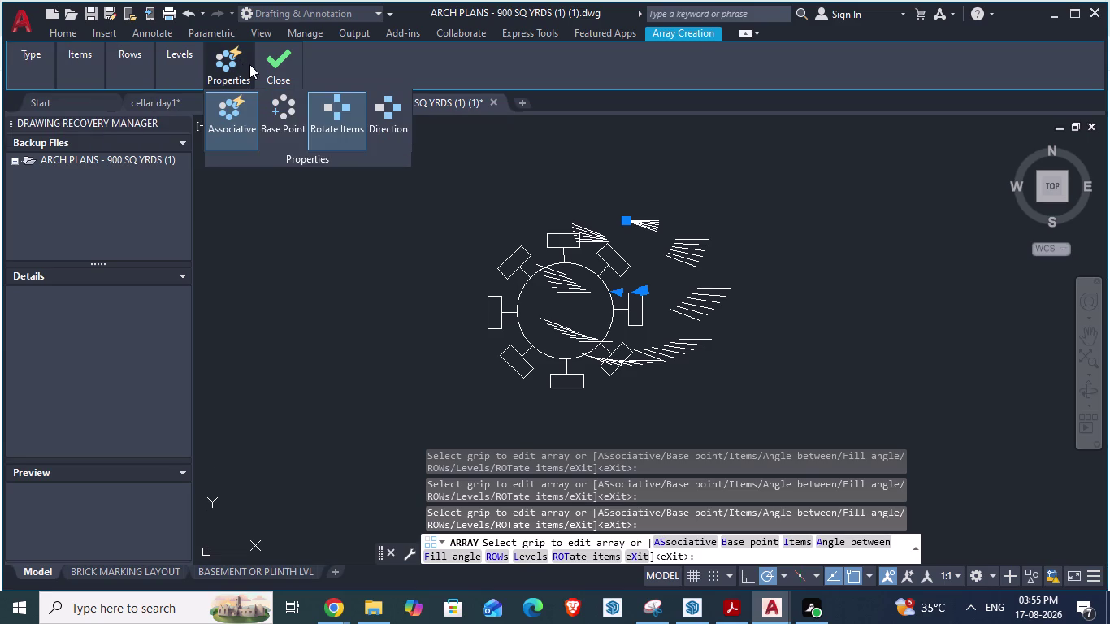
Give the array a larger radius and look for the option to finish it.
click(389, 124)
click(671, 290)
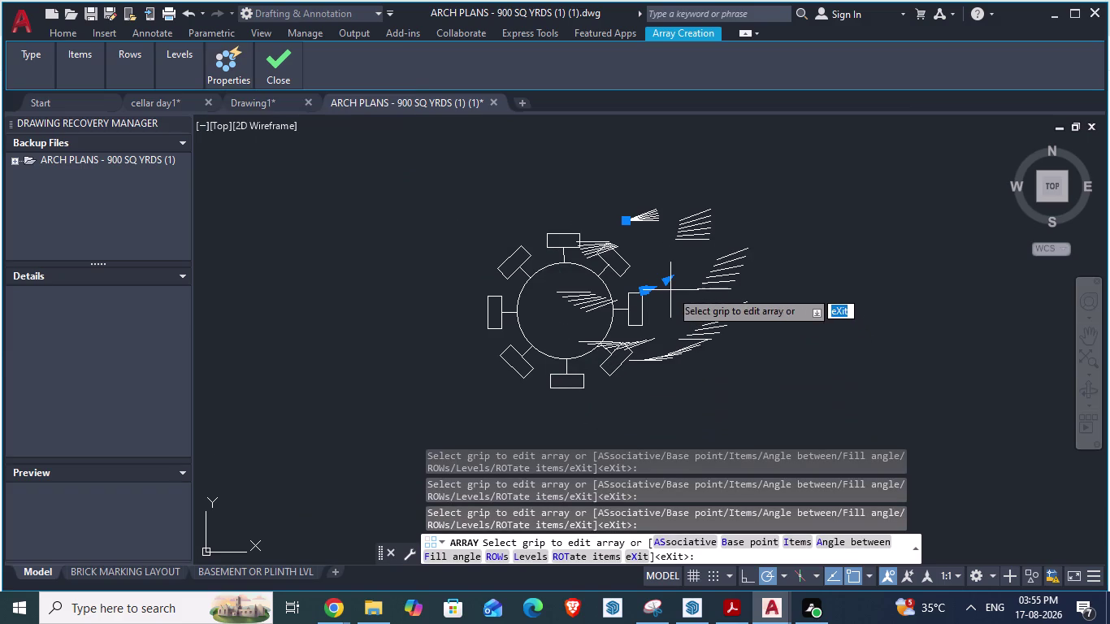
click(649, 286)
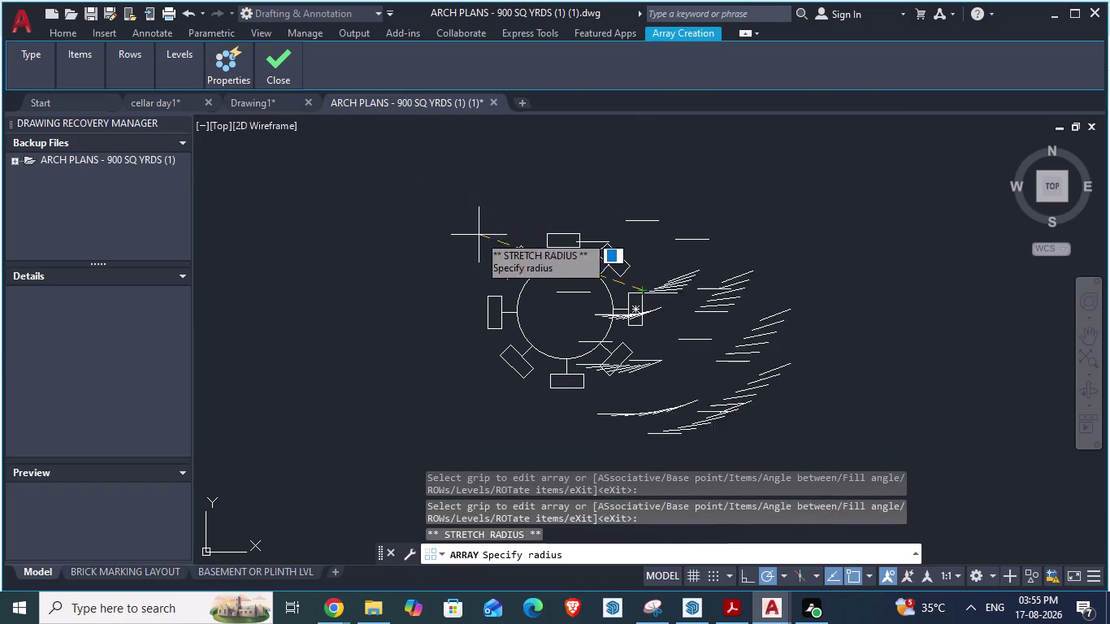
click(514, 190)
click(227, 66)
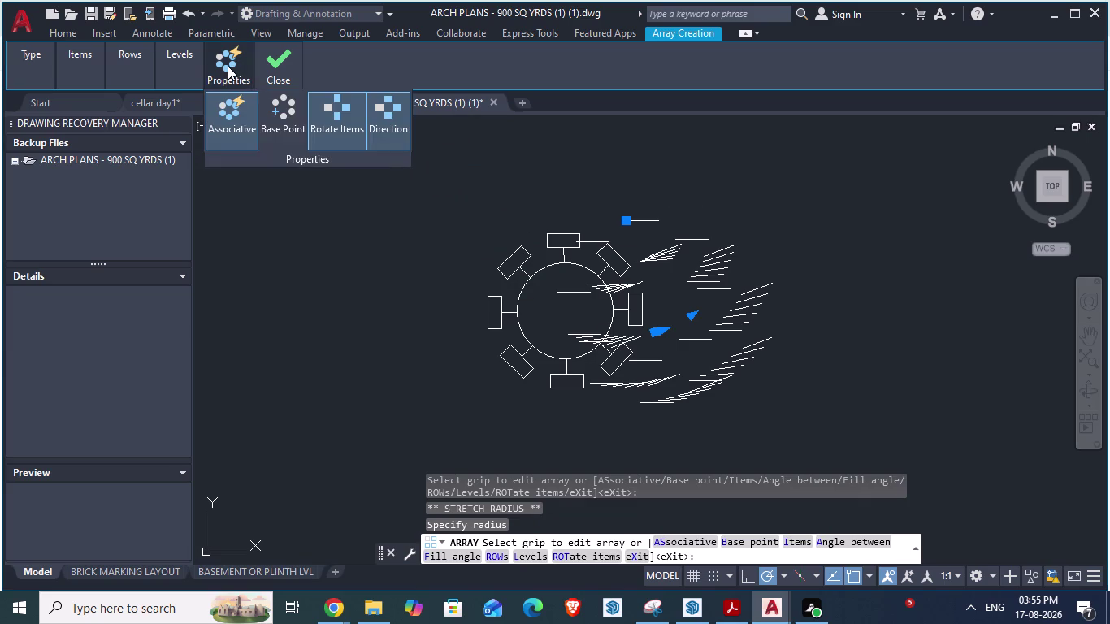
click(278, 76)
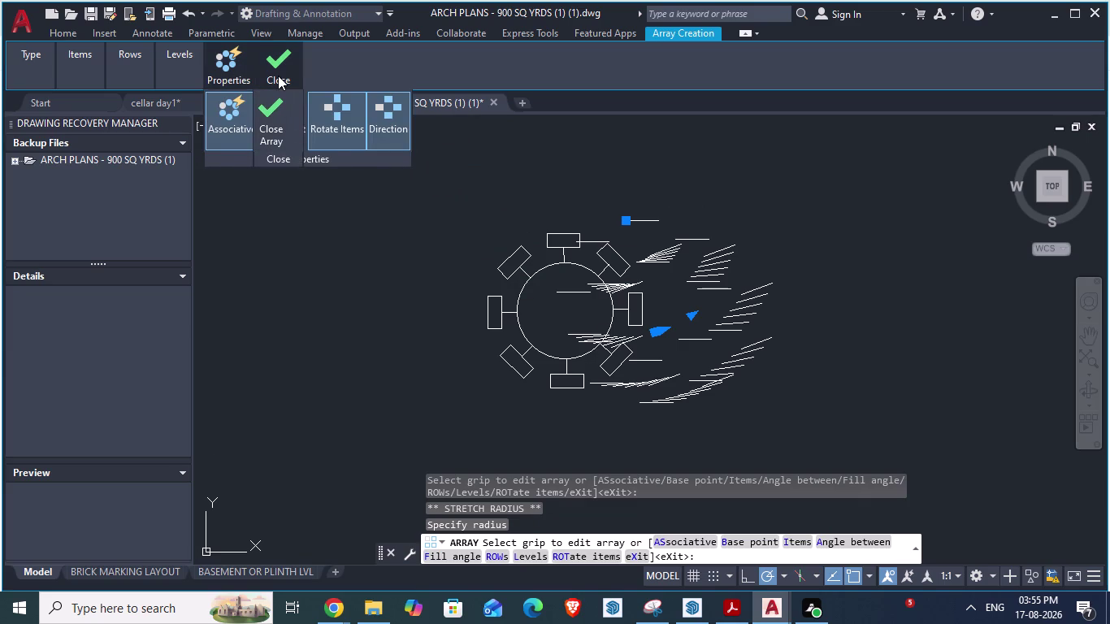
click(273, 61)
click(273, 67)
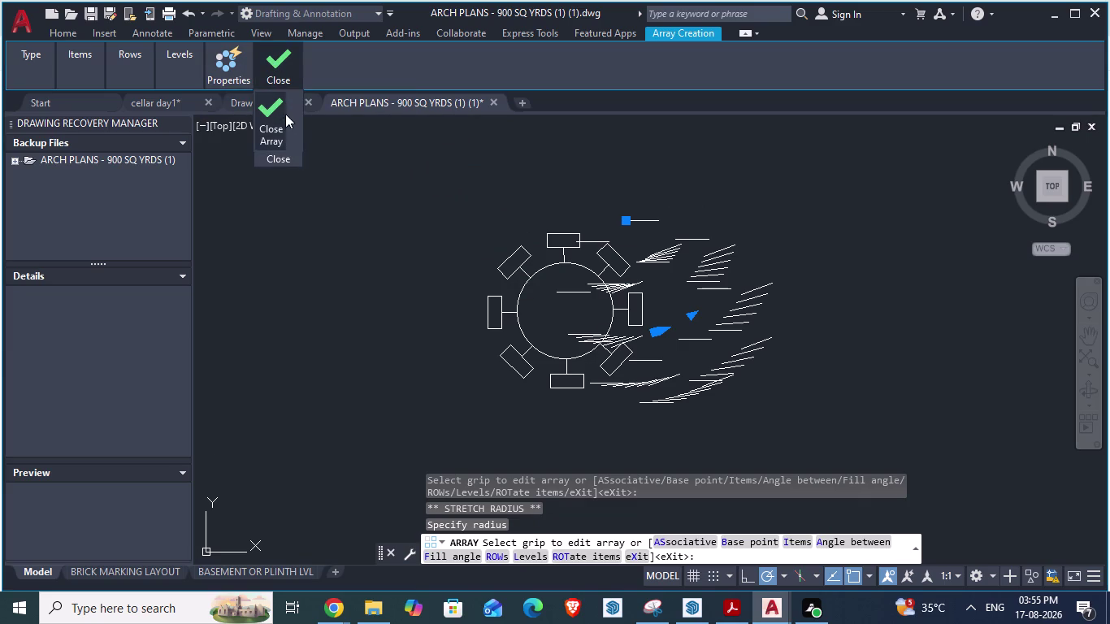
click(276, 159)
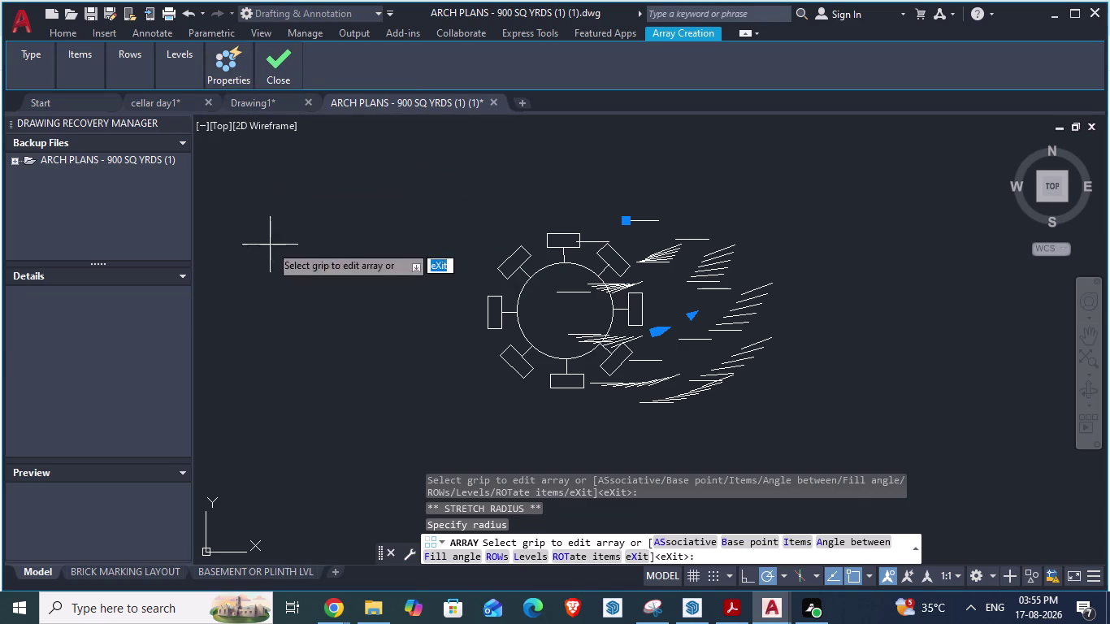
click(269, 245)
Show the Express Tools tab and exit the array editing prompt.
scroll(down, 3)
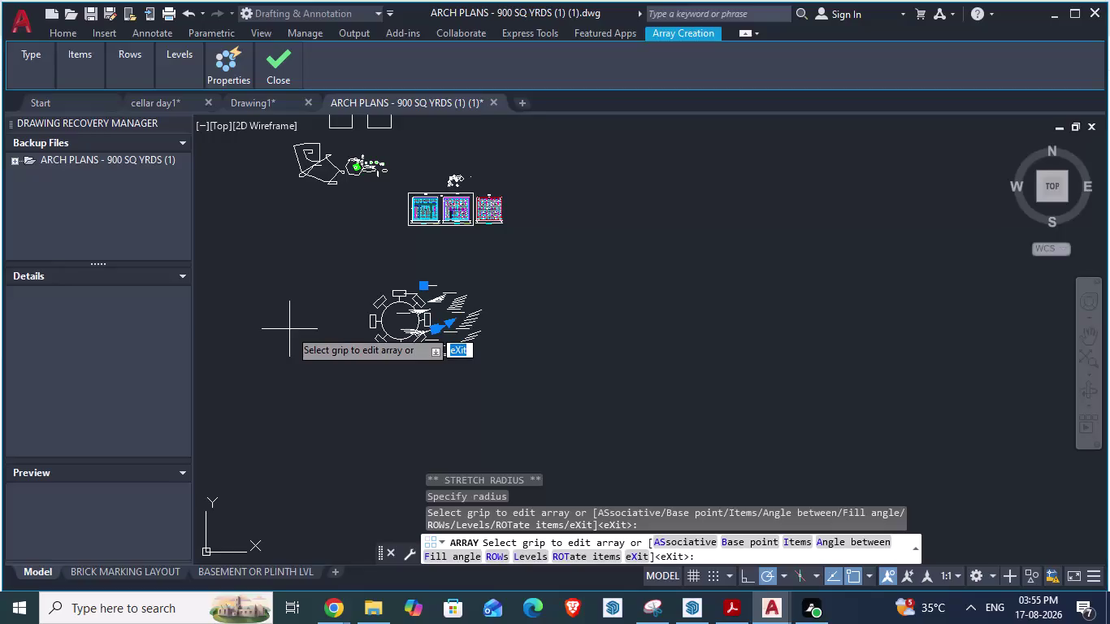
scroll(up, 3)
scroll(down, 3)
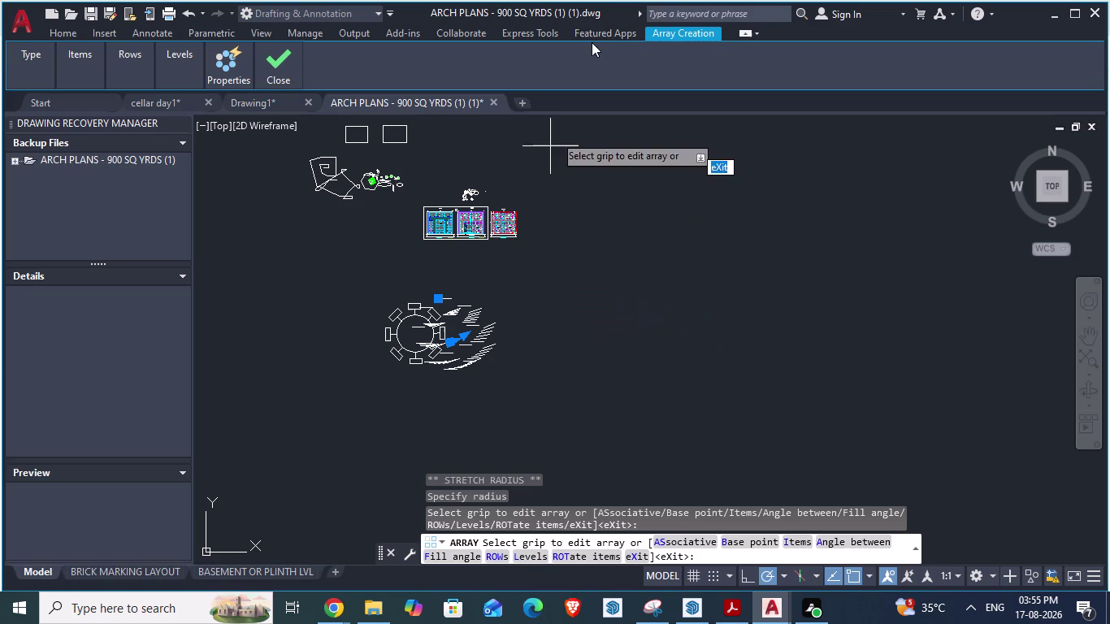
click(600, 36)
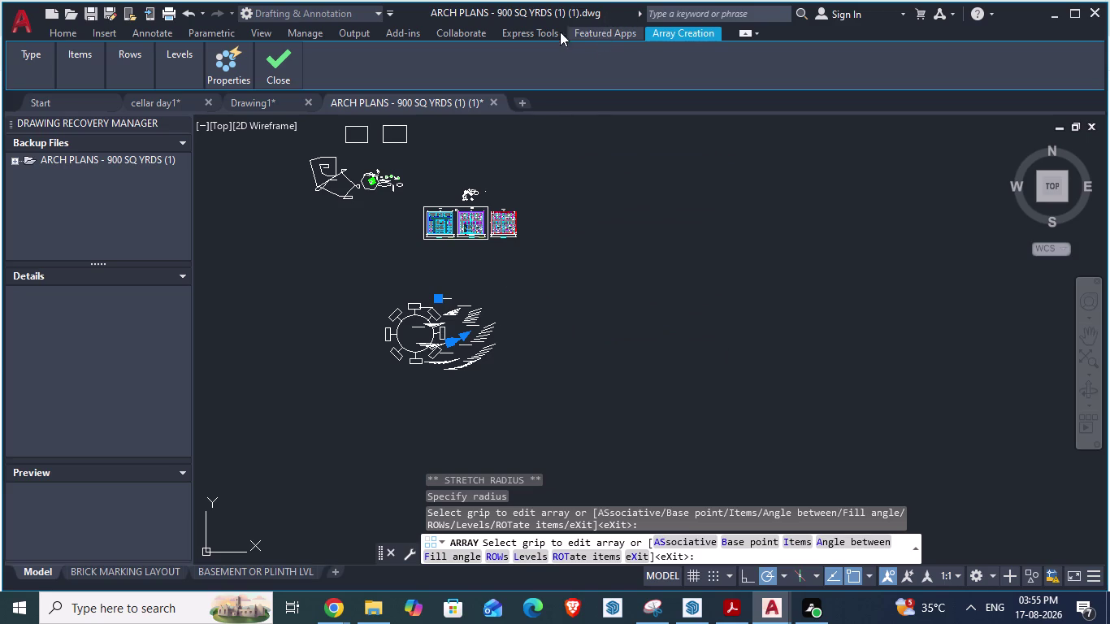
click(533, 32)
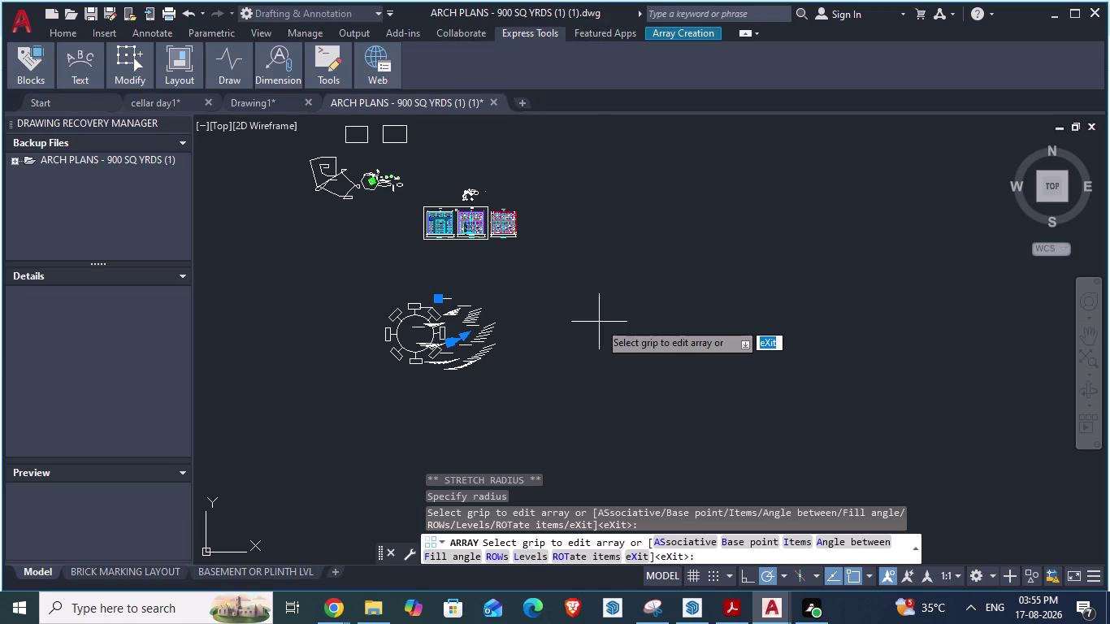
key(Escape)
Start and abandon a selection window, then return to the Home ribbon tab.
scroll(down, 3)
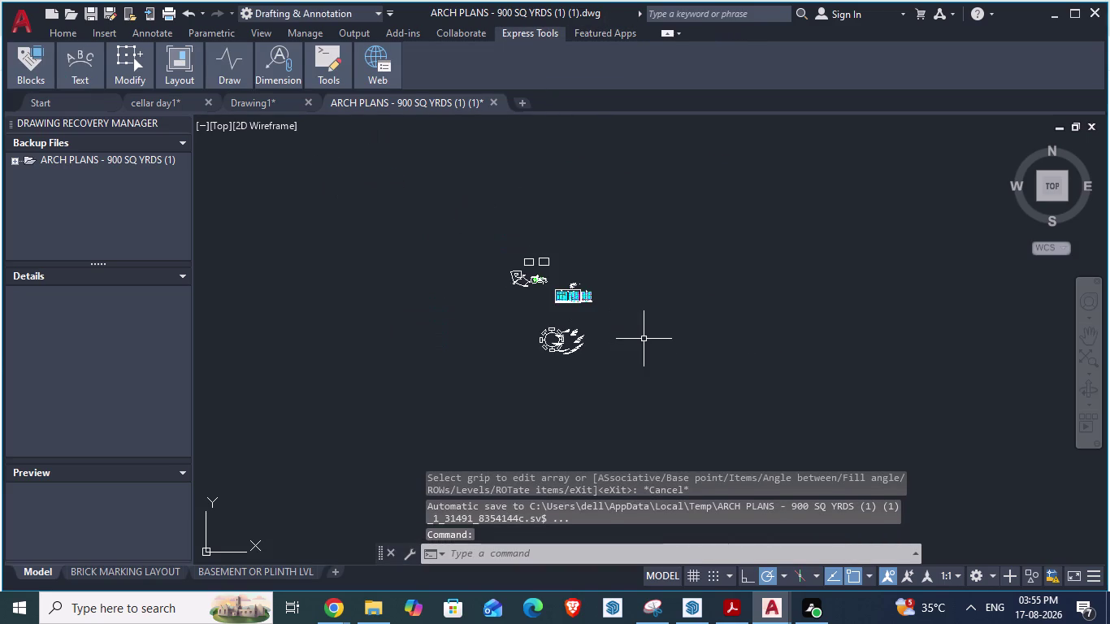
scroll(down, 3)
scroll(up, 3)
scroll(up, 3)
scroll(down, 3)
scroll(up, 3)
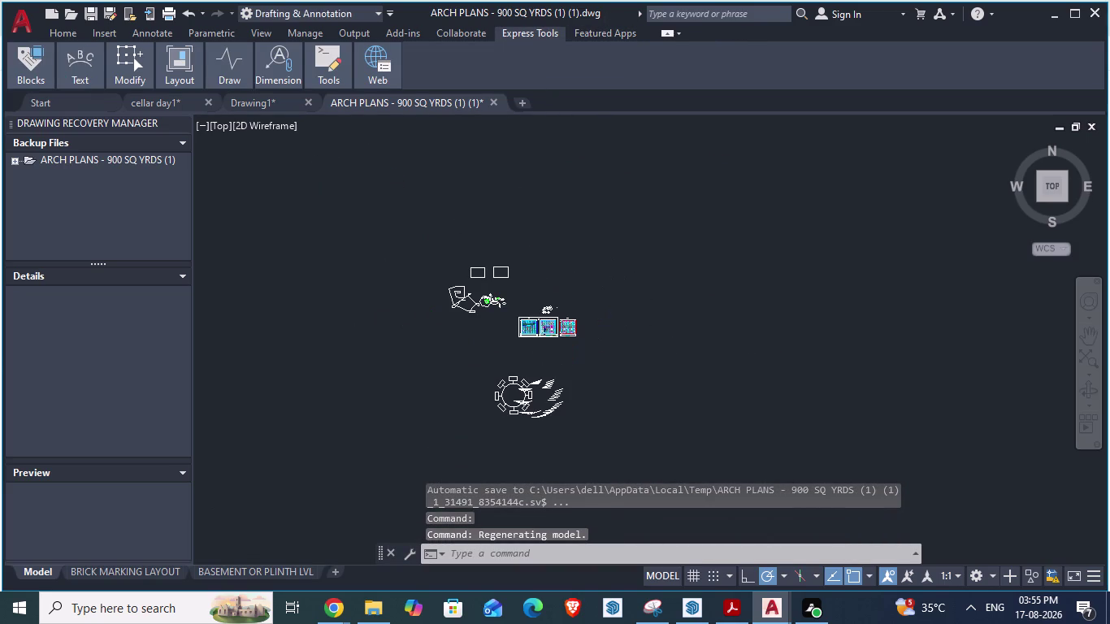
scroll(up, 3)
click(581, 231)
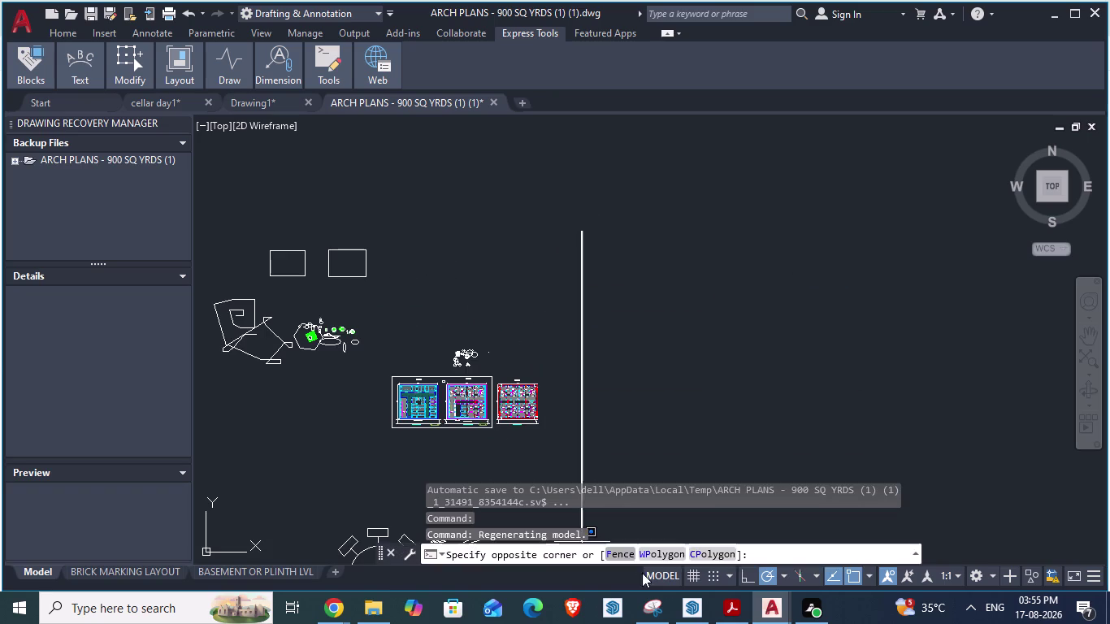
click(672, 335)
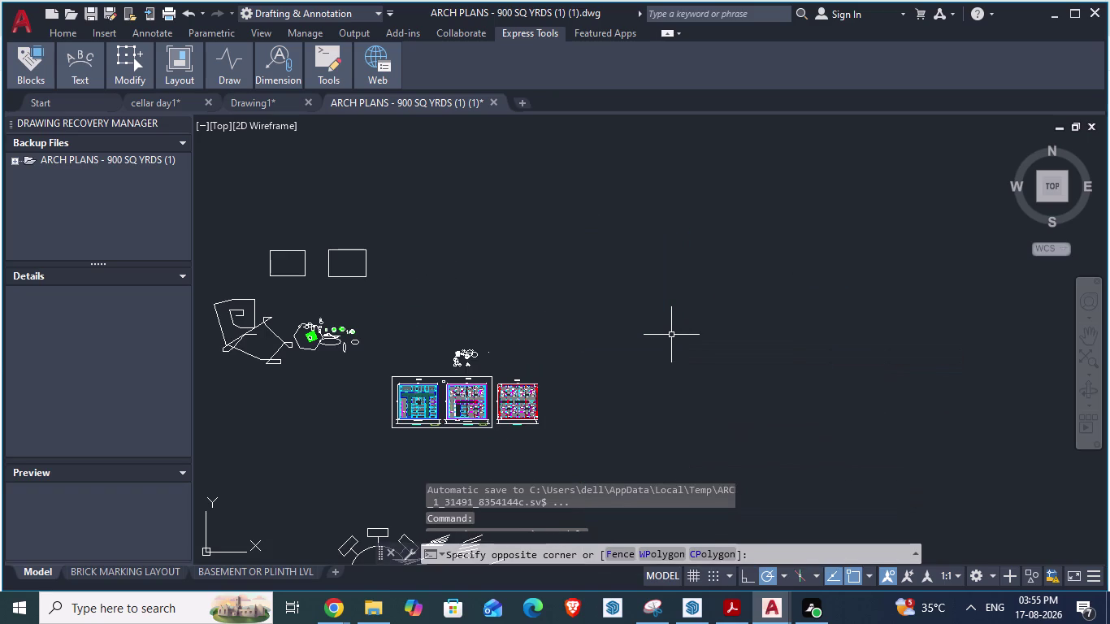
scroll(down, 3)
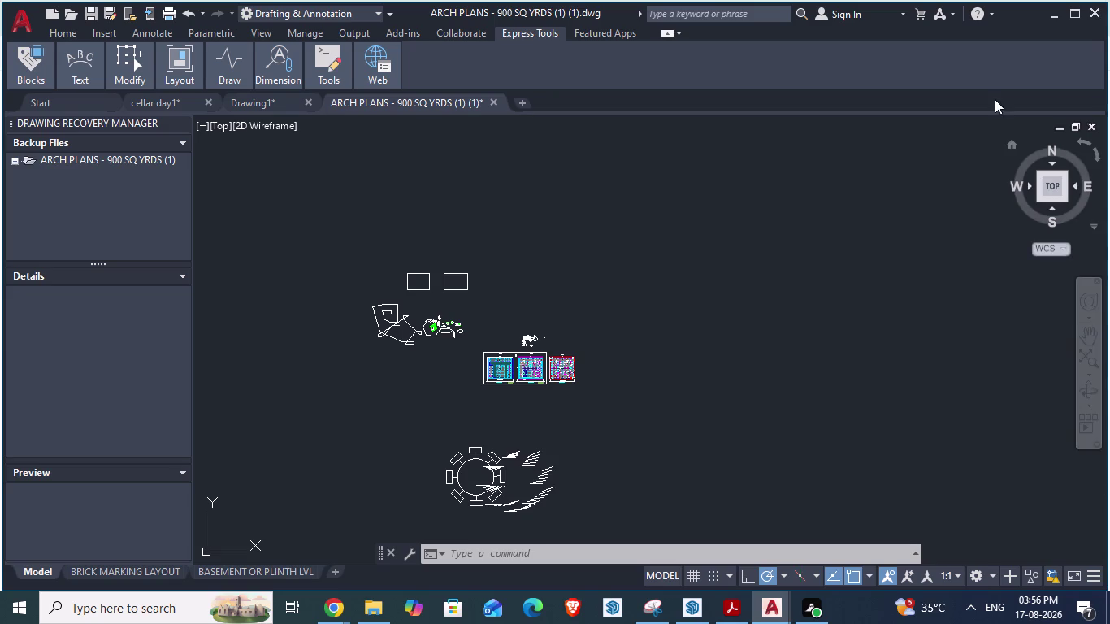
click(52, 34)
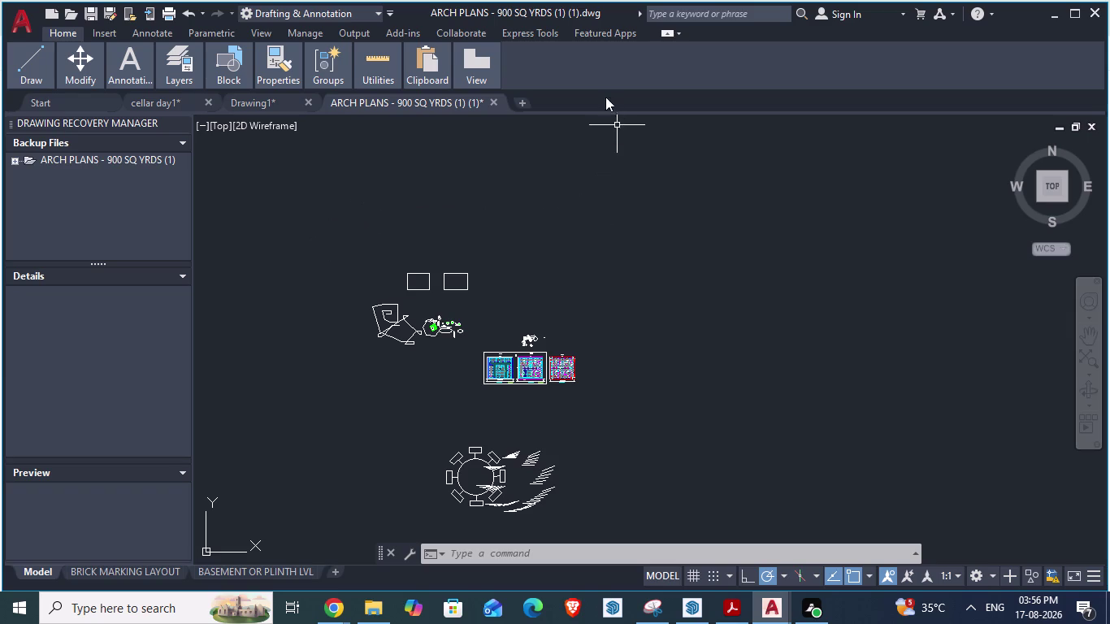
Set the ribbon minimize option to collapse to panel titles.
click(674, 33)
click(679, 33)
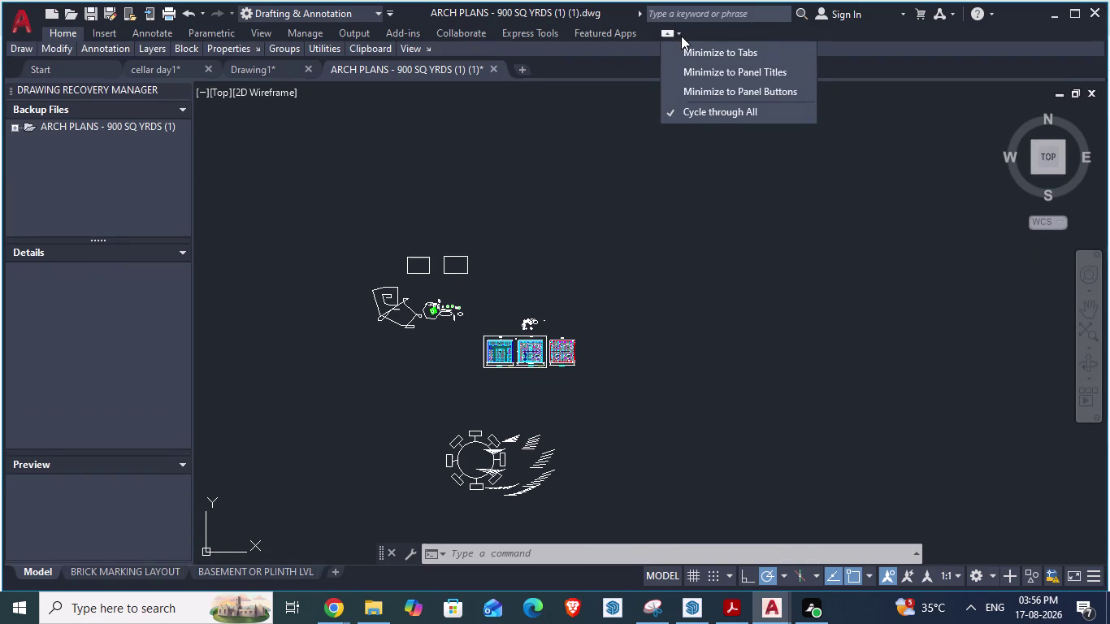
click(705, 75)
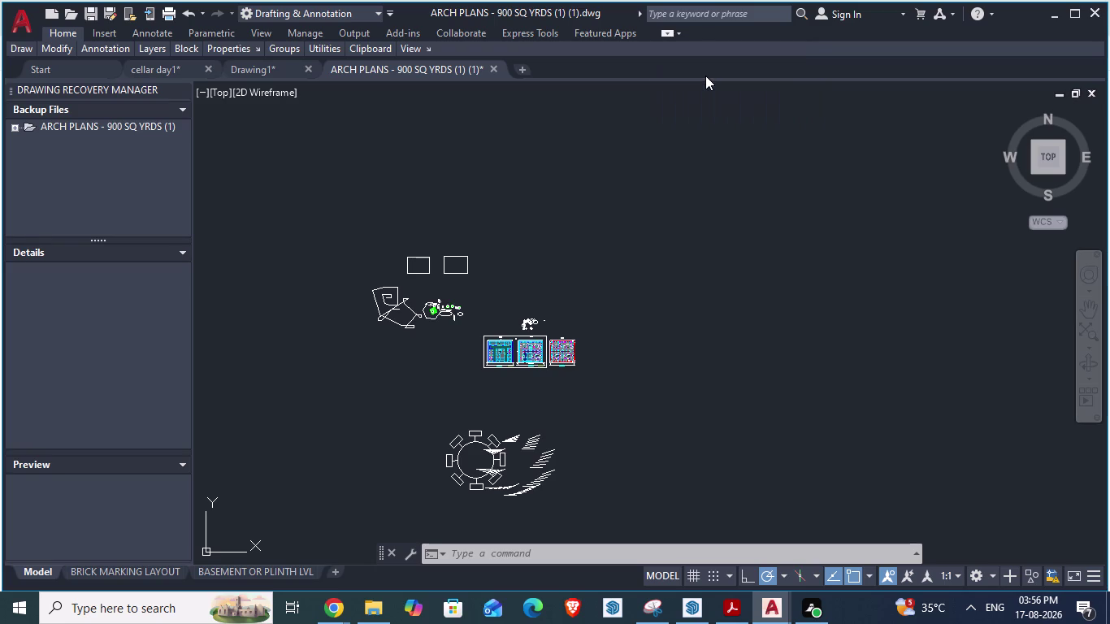
click(678, 33)
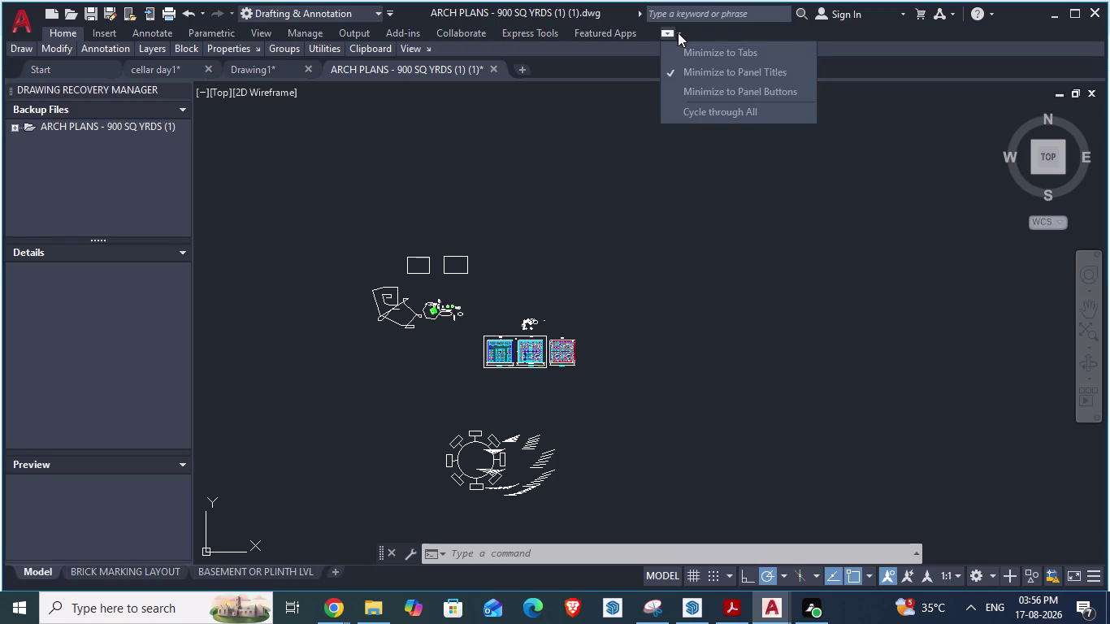
click(711, 117)
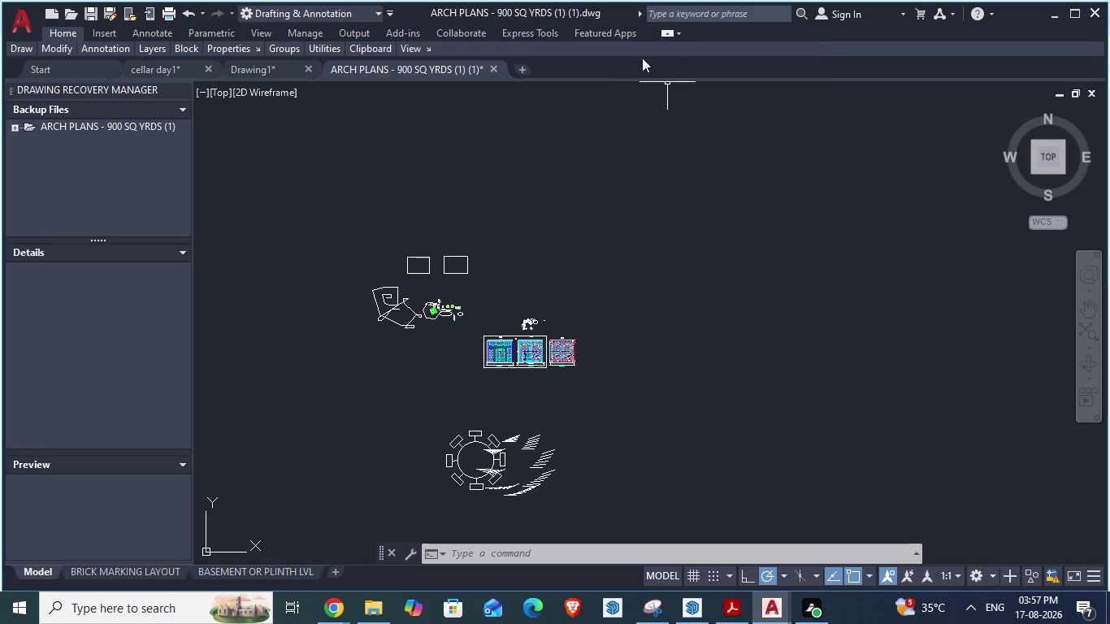
click(617, 64)
scroll(up, 3)
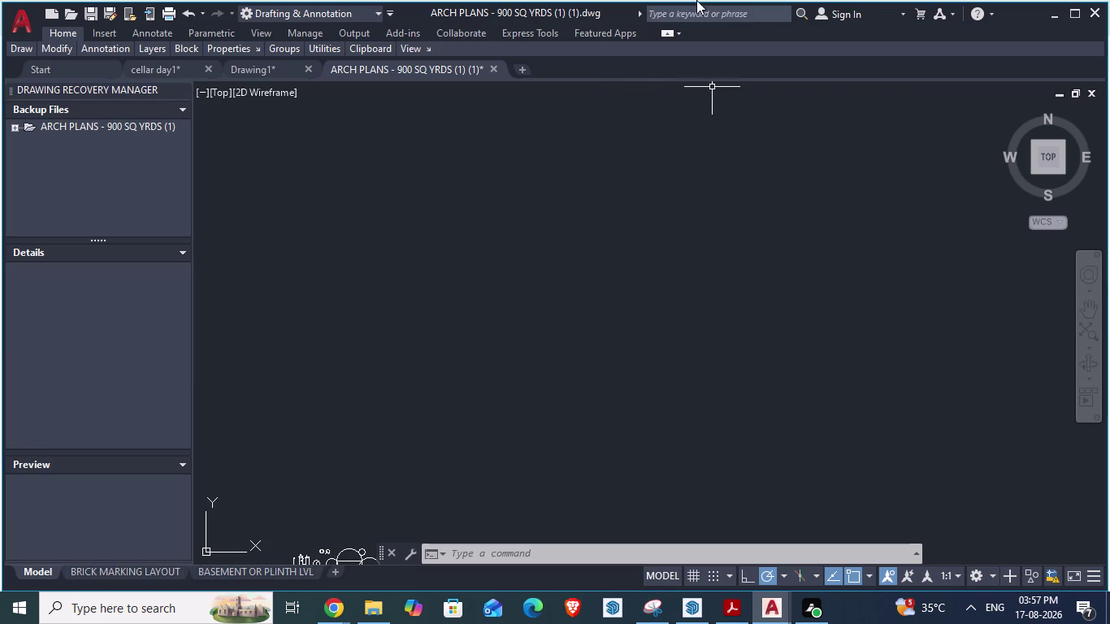
Cycle the ribbon minimize toggle back to the full tool panels.
click(668, 27)
click(671, 27)
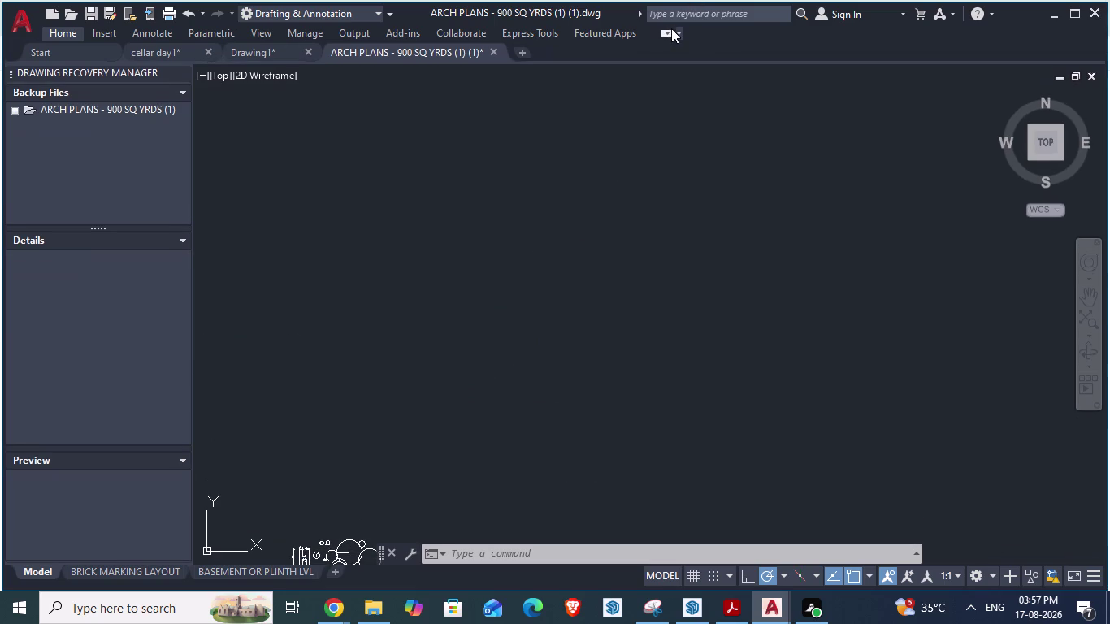
click(668, 32)
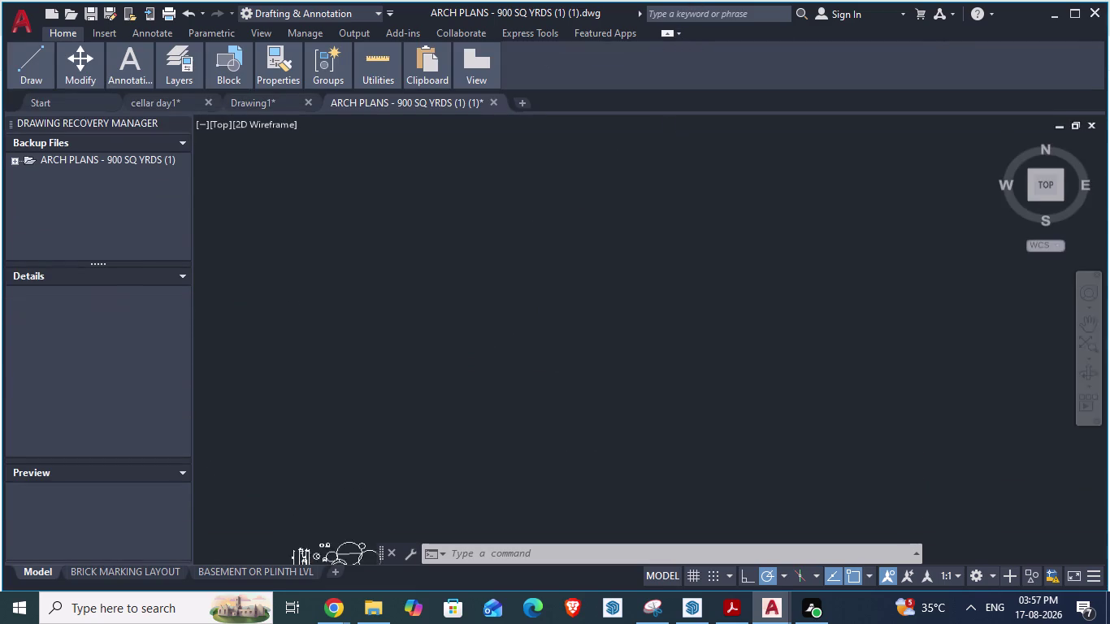
click(668, 36)
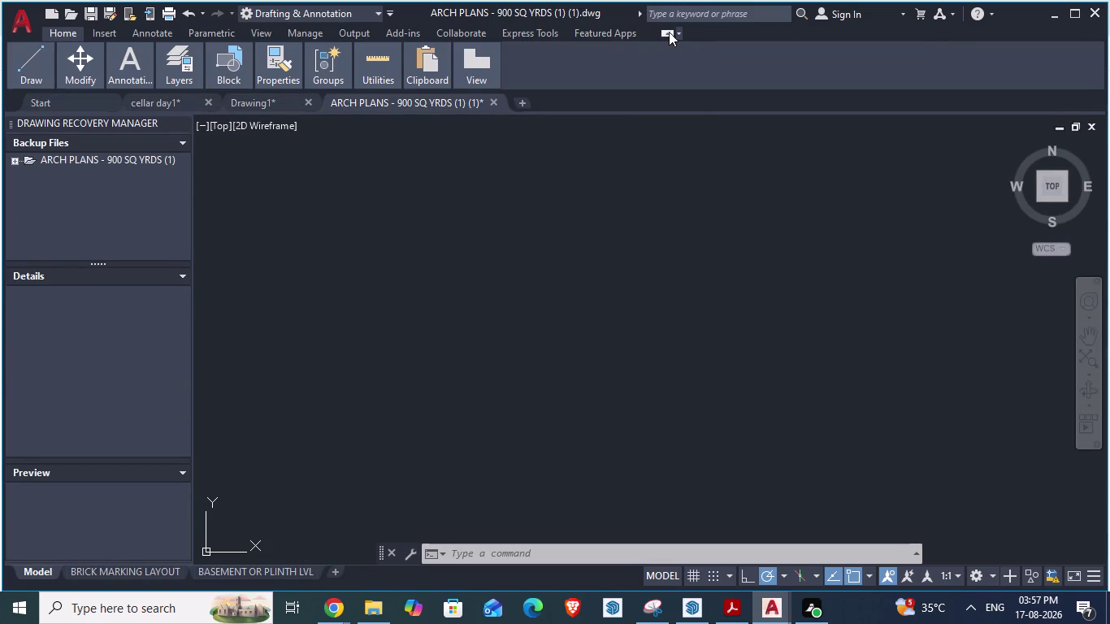
click(669, 31)
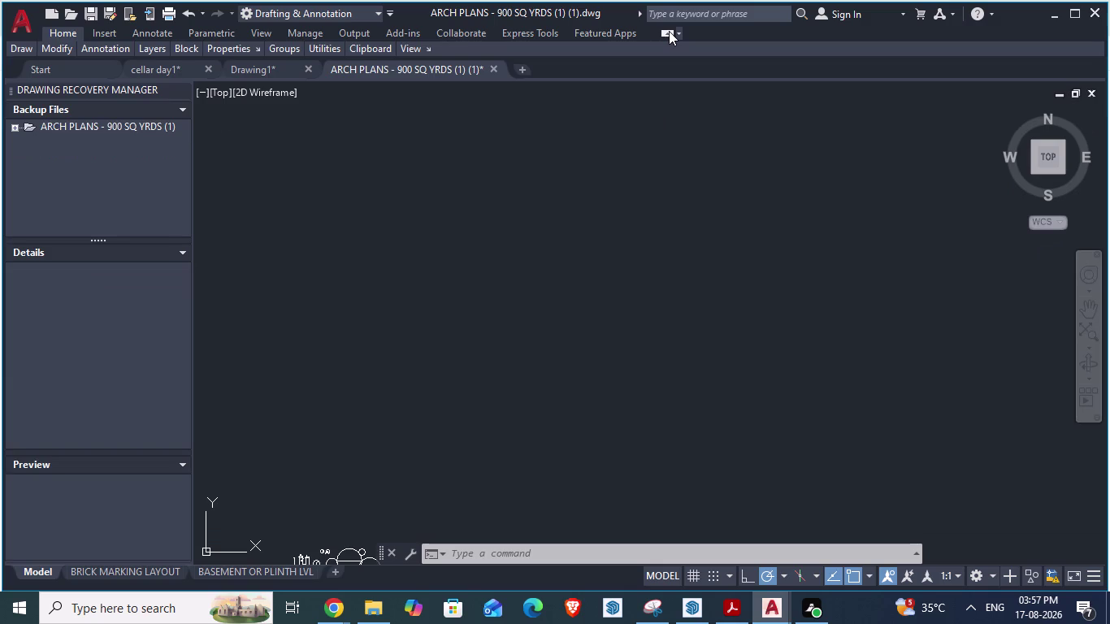
click(669, 31)
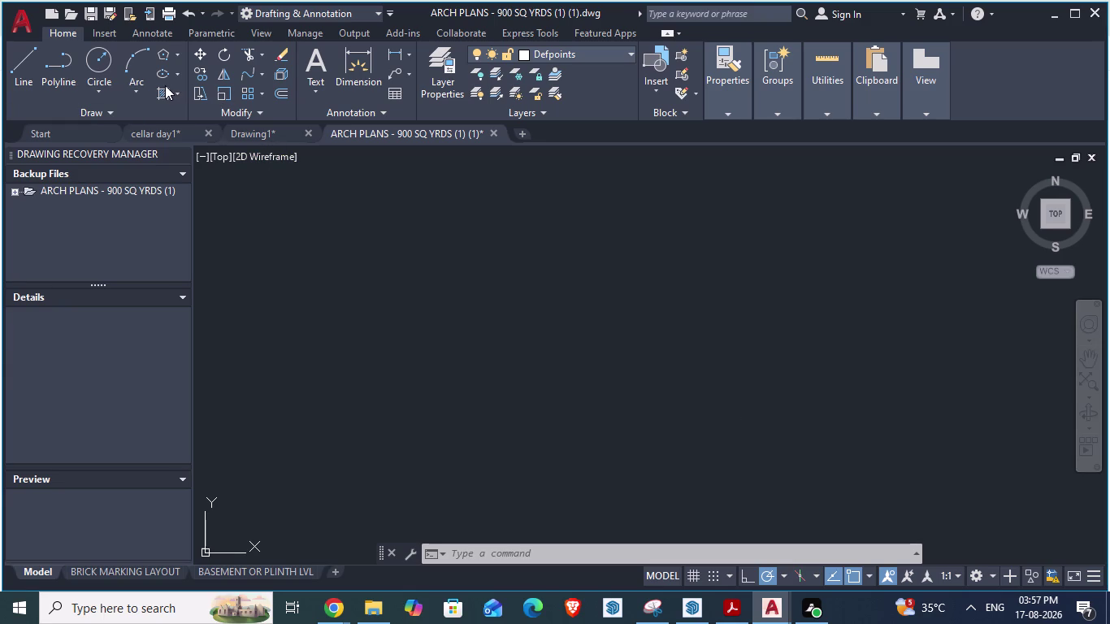
Draw one long horizontal line from left to far right using the L command.
click(258, 116)
click(262, 93)
click(432, 426)
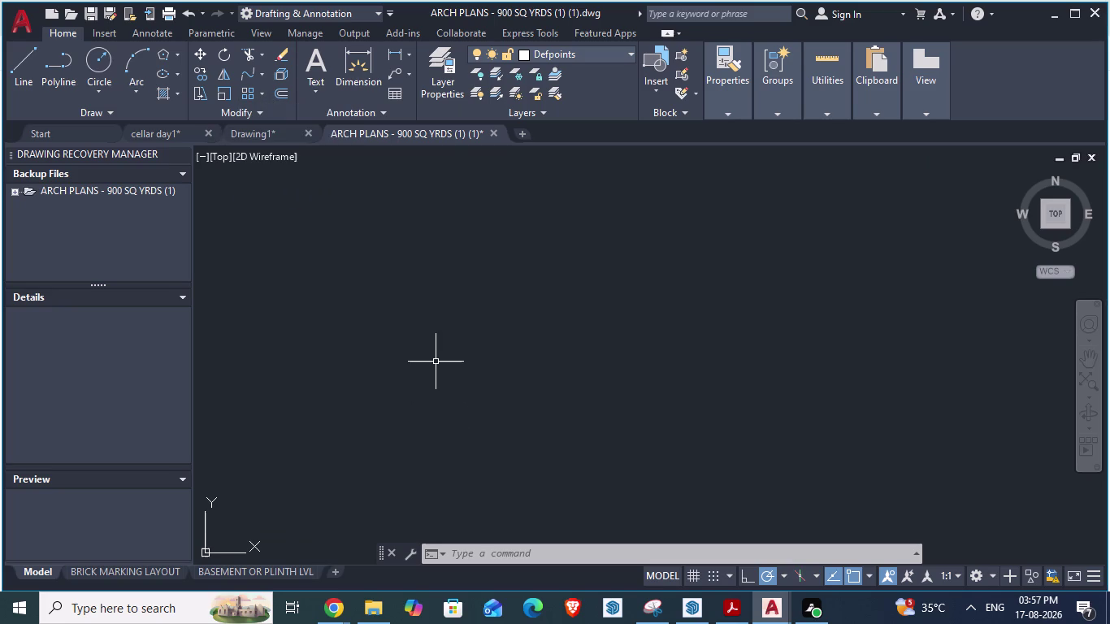
key(l)
key(Return)
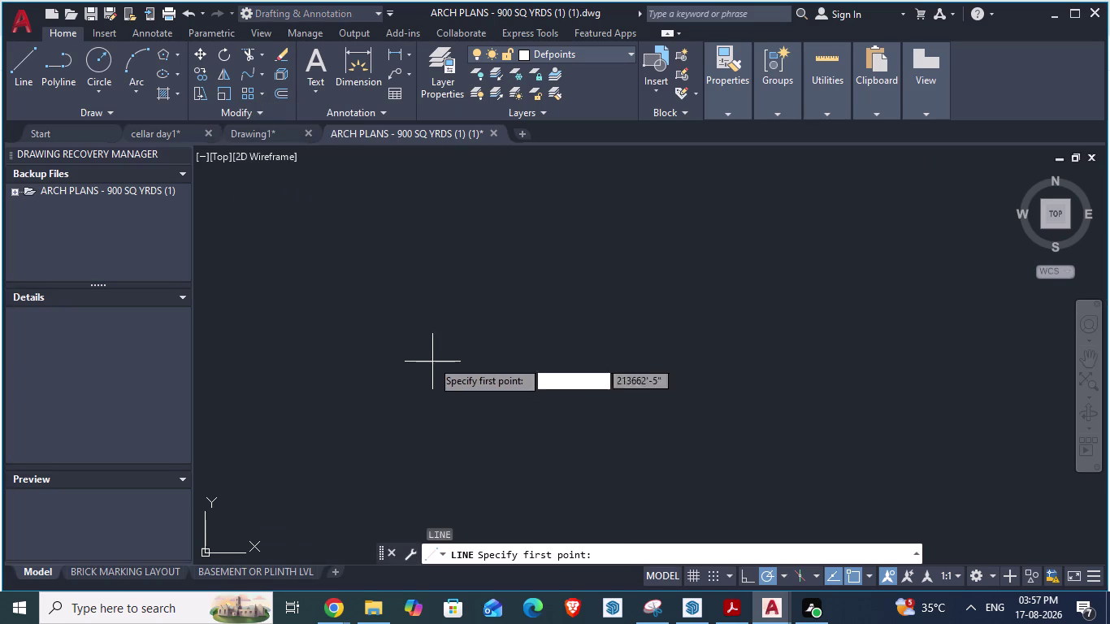
click(432, 359)
click(971, 365)
key(Return)
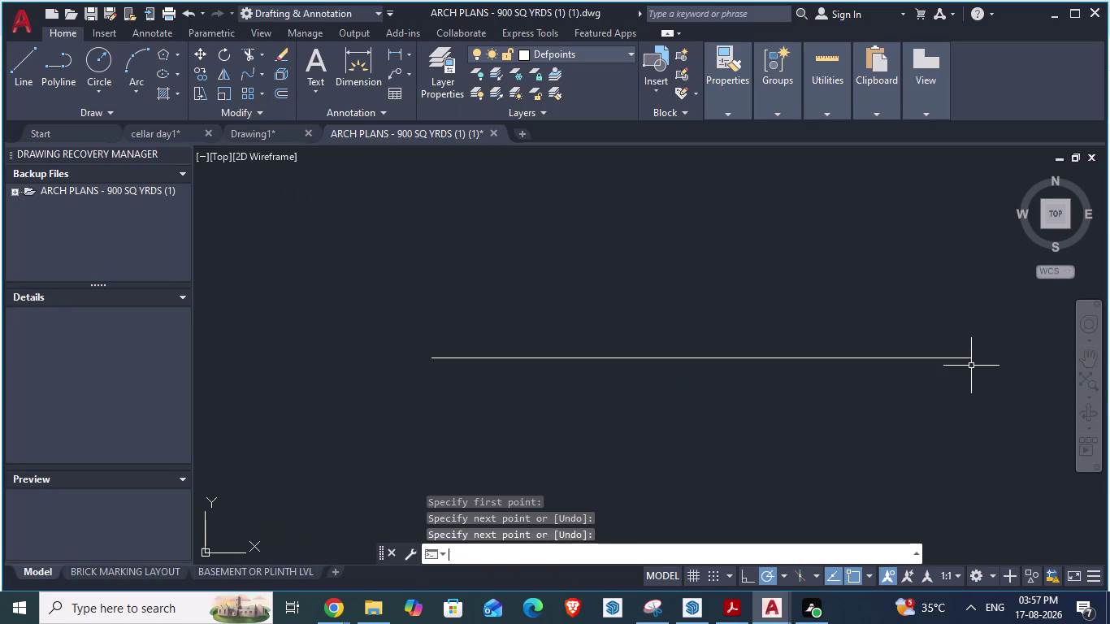
click(259, 91)
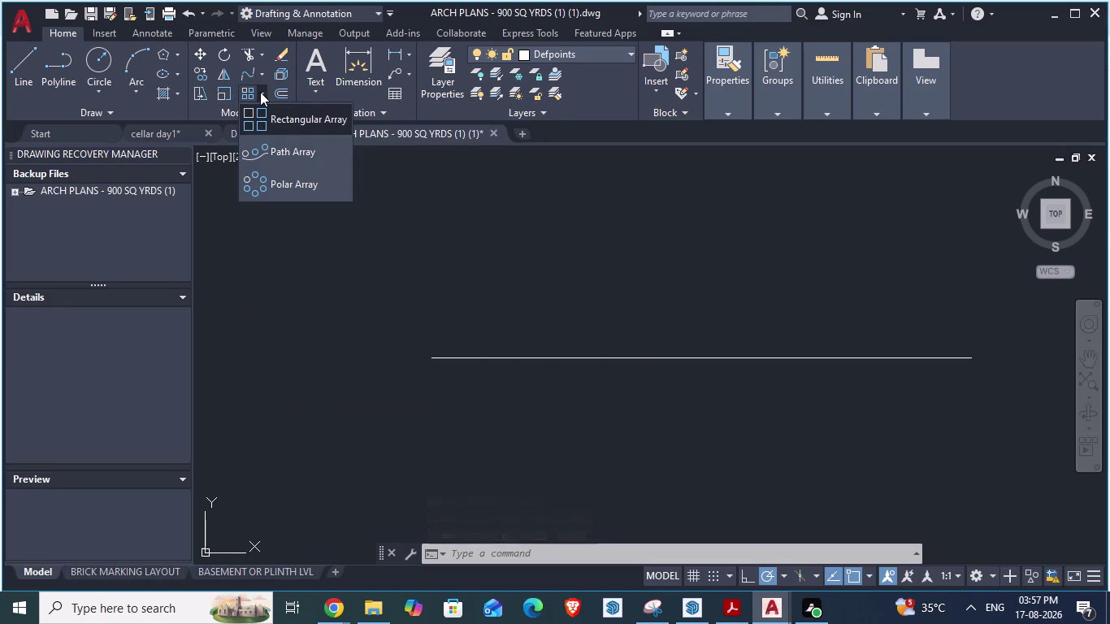
Abandon a first path-array attempt and draw a circle above the line's left end.
click(285, 151)
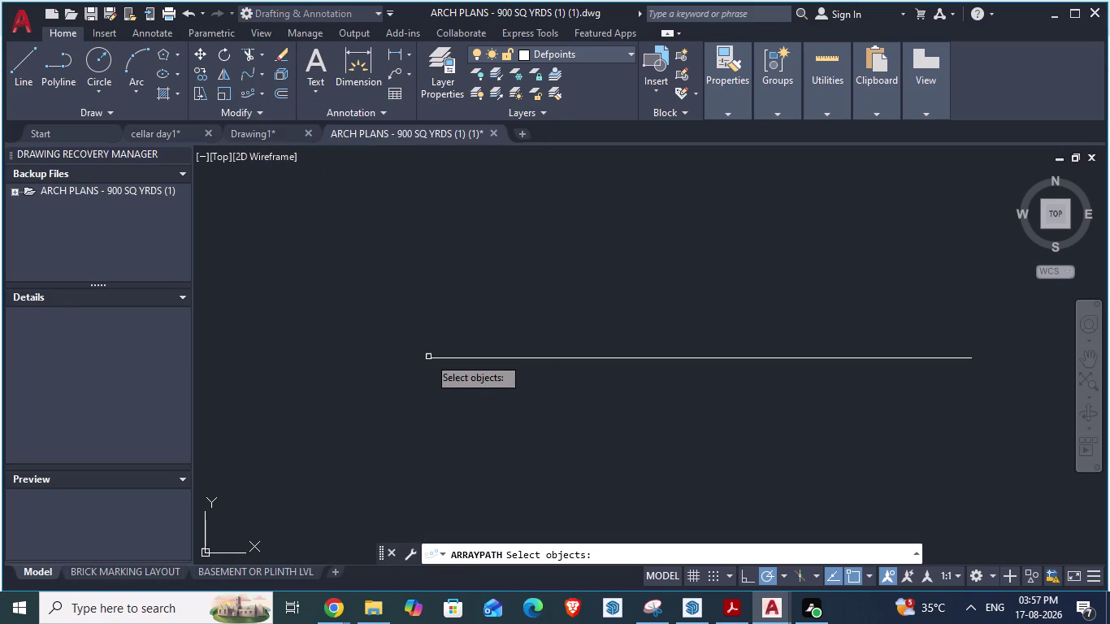
click(476, 357)
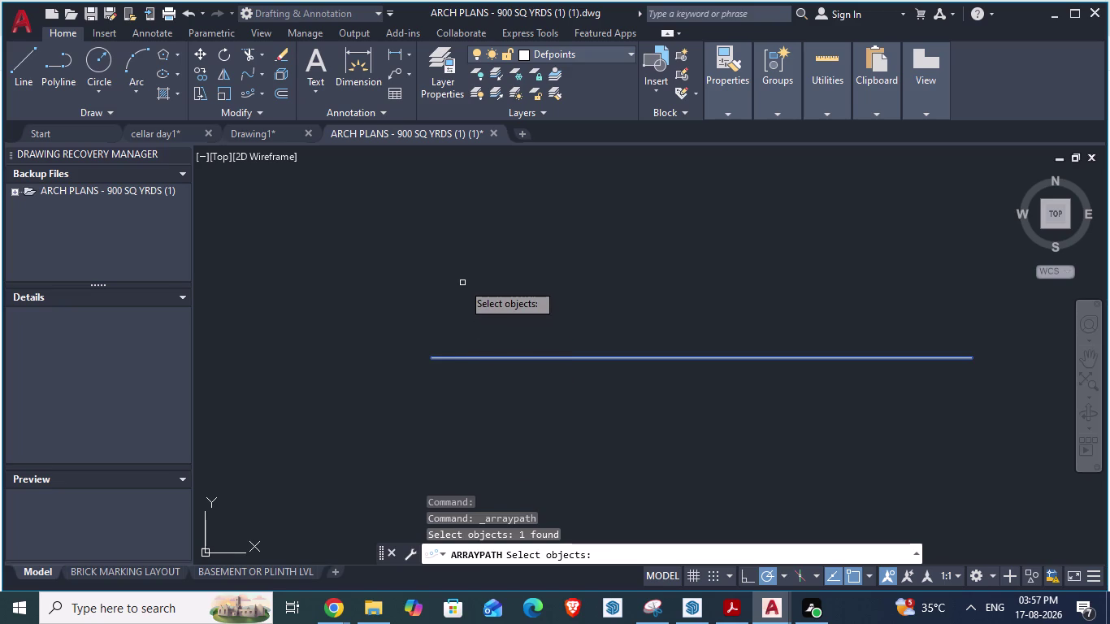
key(Escape)
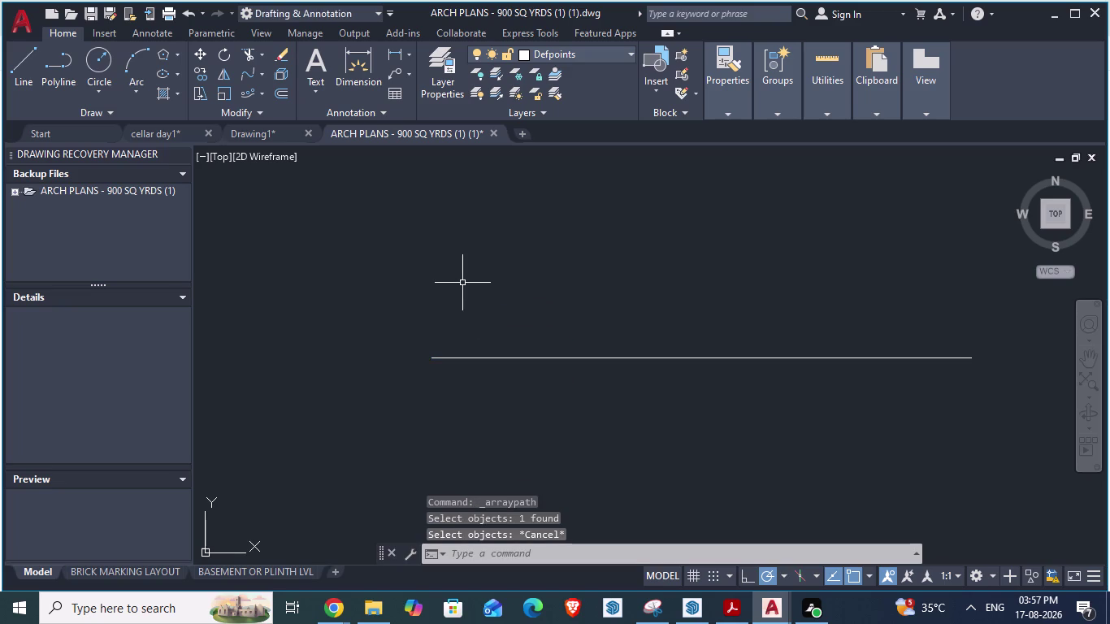
key(c)
key(Return)
click(350, 271)
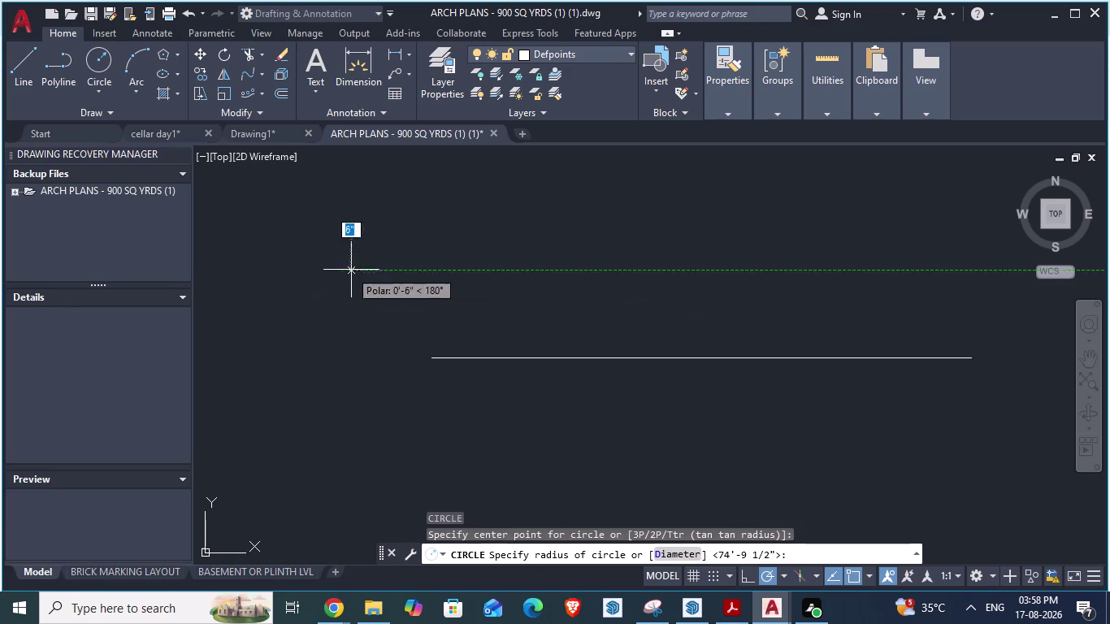
click(373, 288)
key(Return)
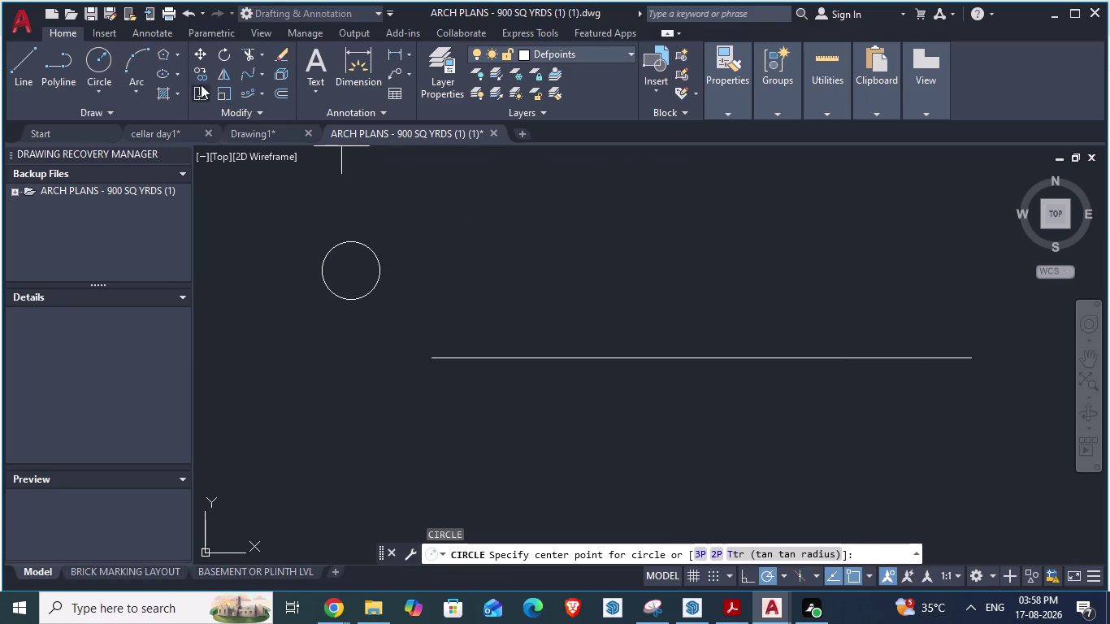
Try a ribbon path array on the circle and line, then cancel it.
click(263, 94)
click(283, 149)
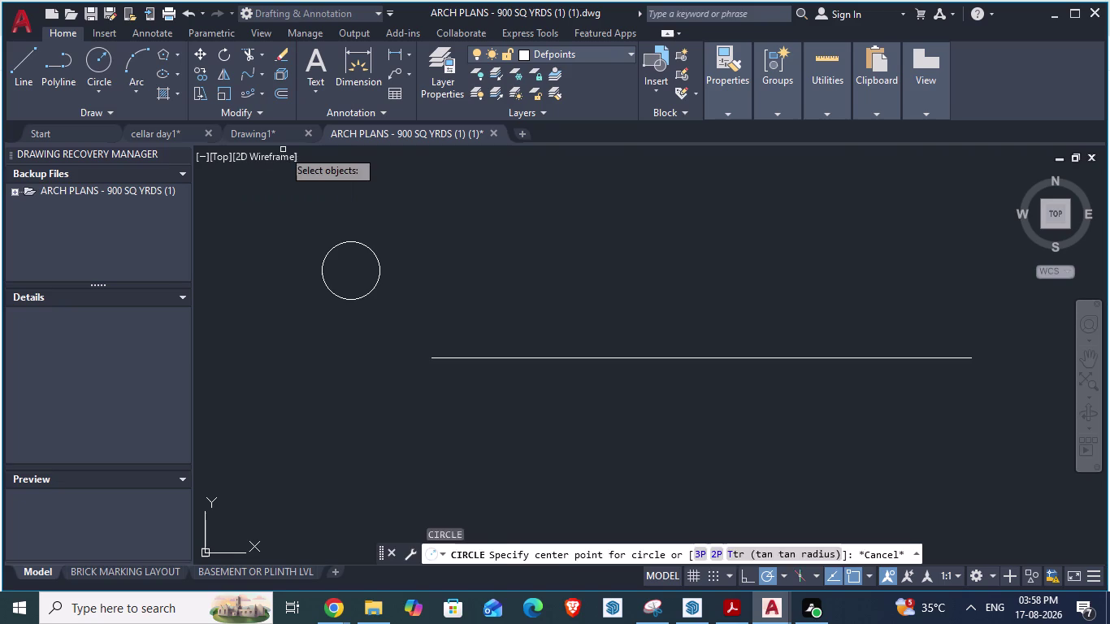
click(349, 242)
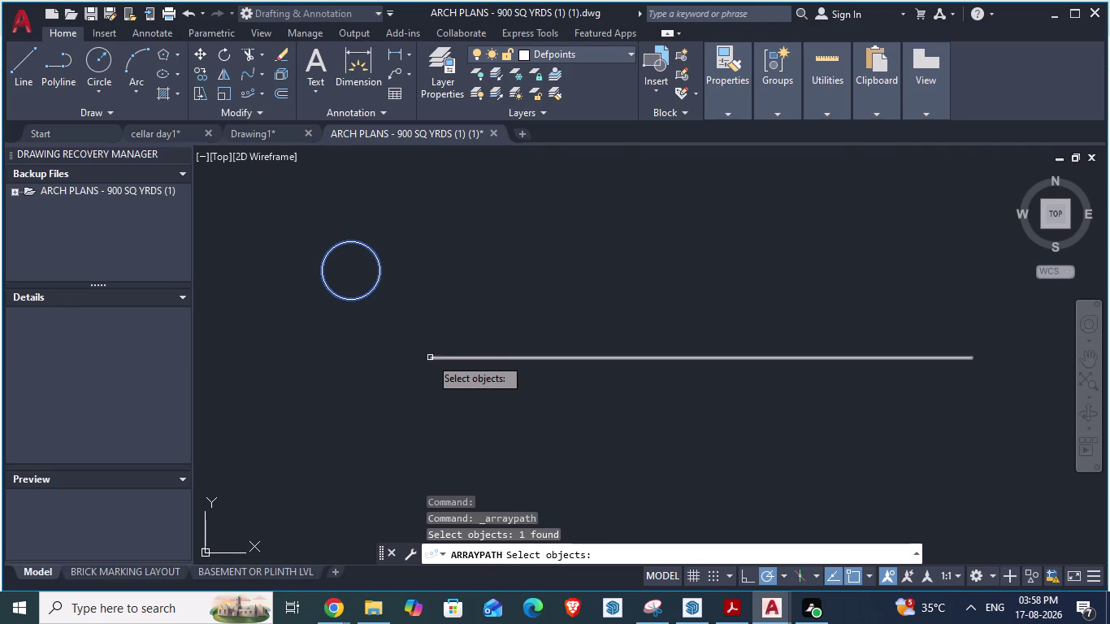
click(430, 358)
drag(432, 345, 615, 330)
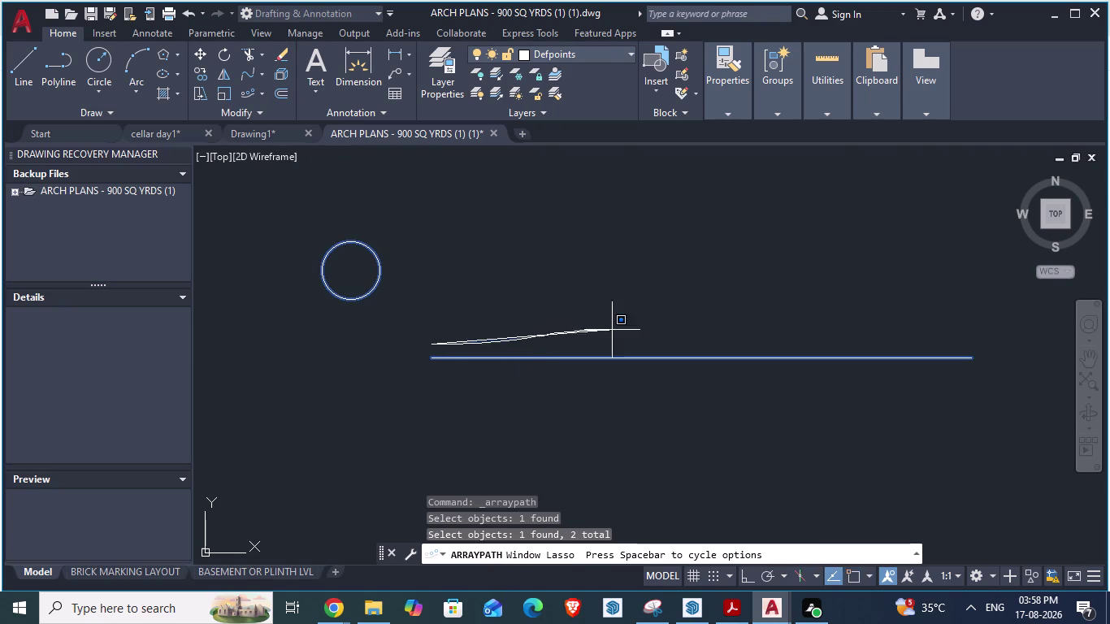
drag(616, 330, 851, 364)
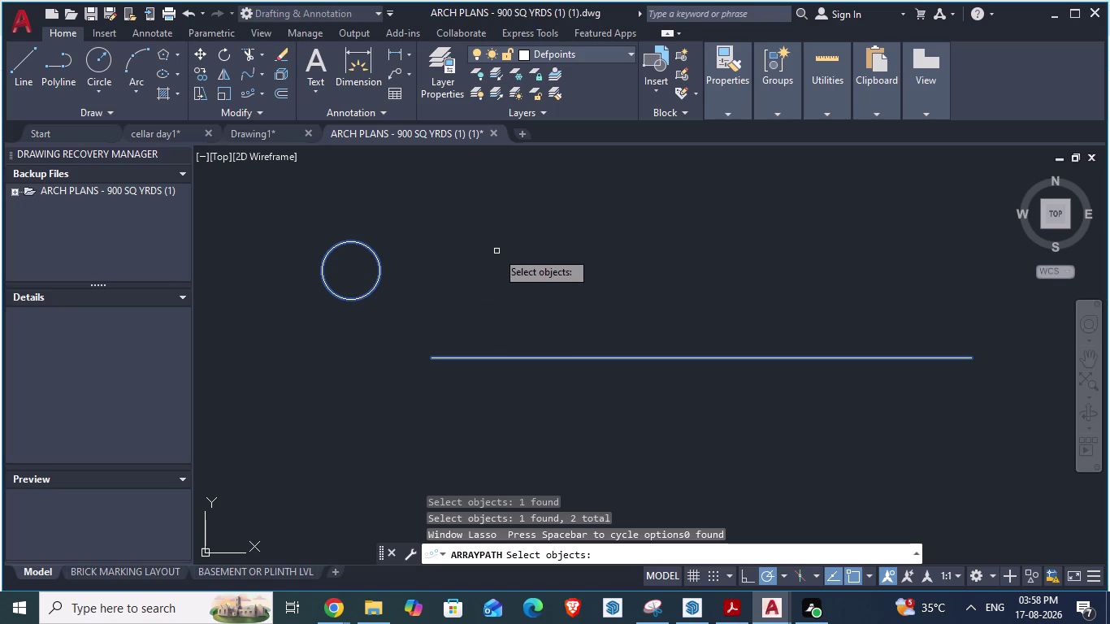
key(Escape)
Run AR on the circle and choose a path array along the horizontal line.
text(a)
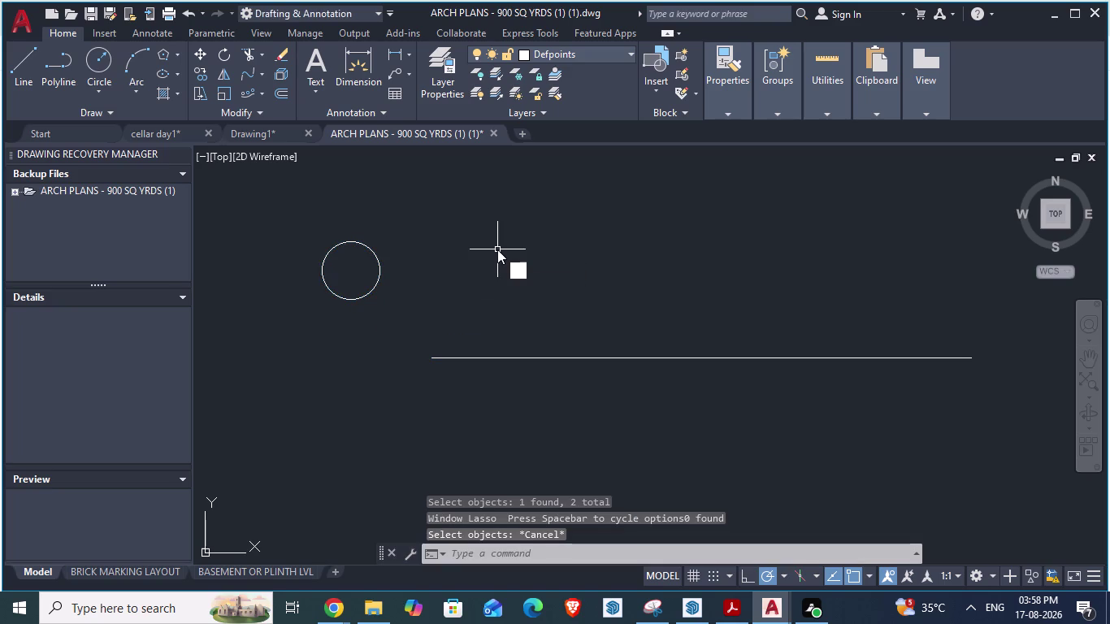
text(r)
key(Return)
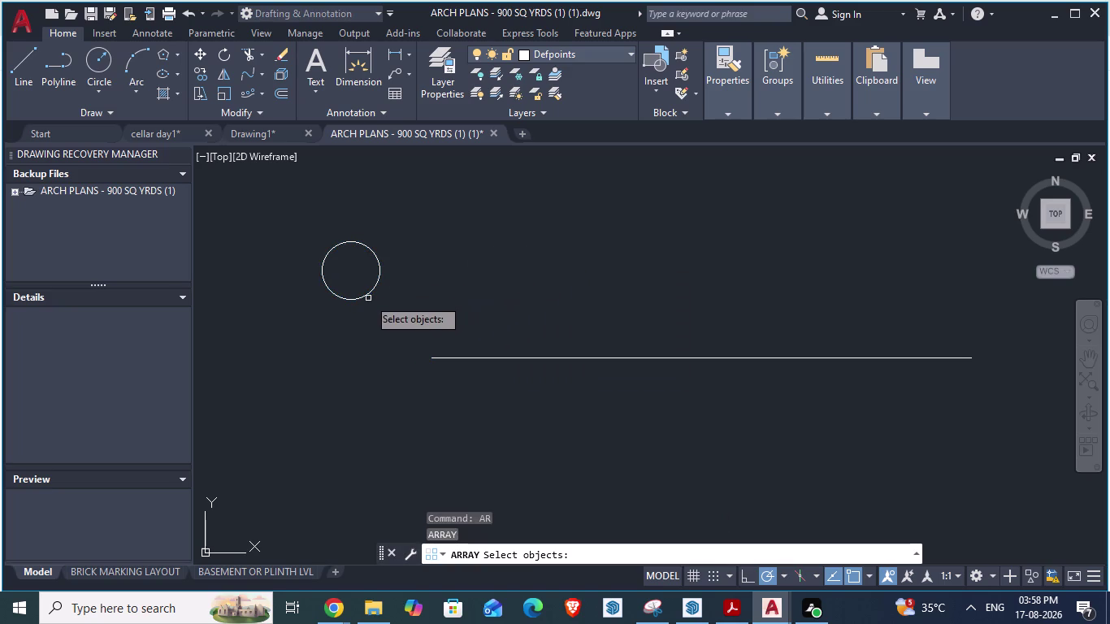
click(363, 298)
key(Return)
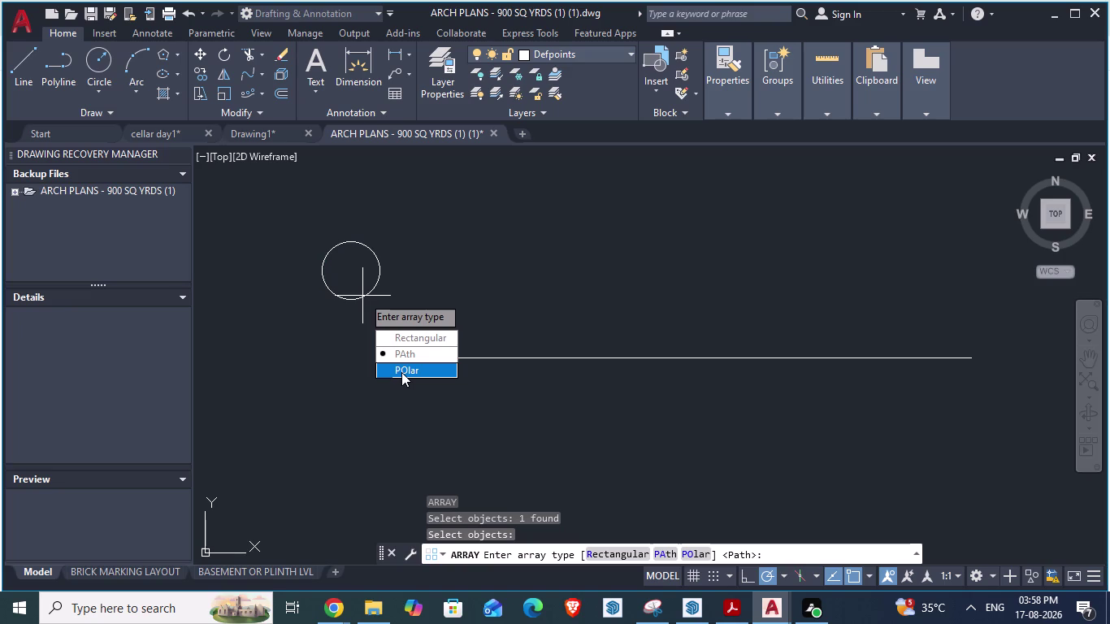
drag(403, 356, 362, 296)
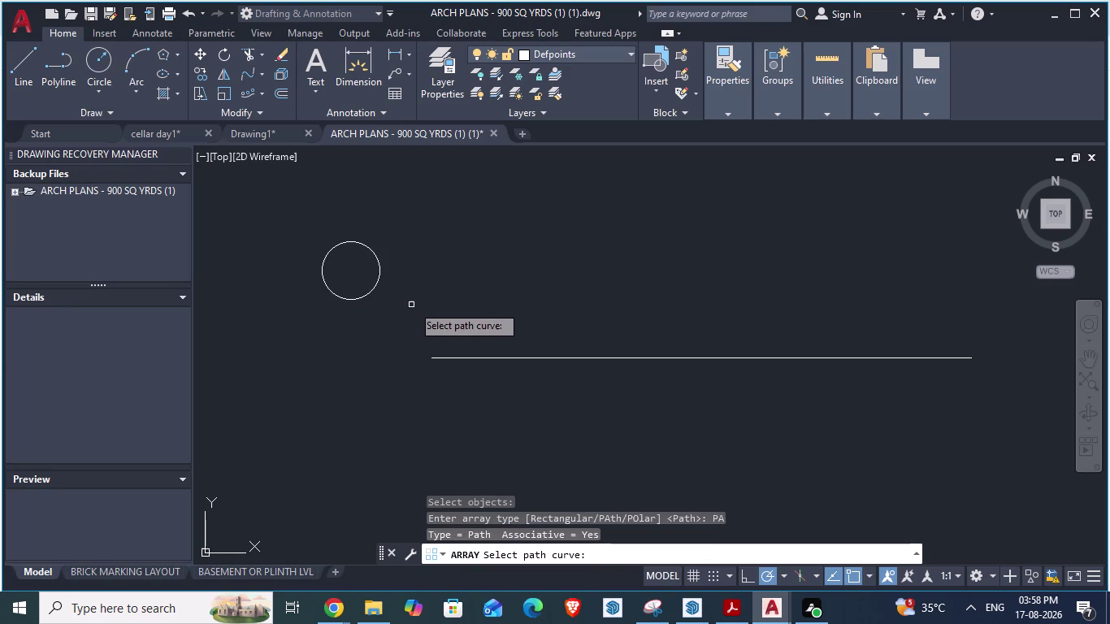
click(434, 359)
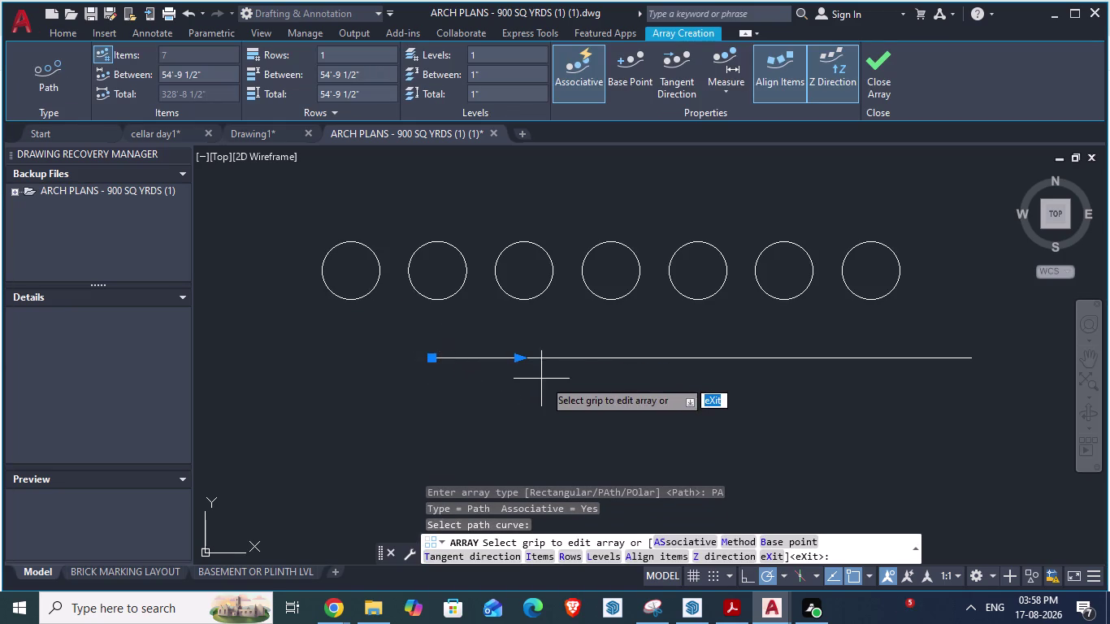
Exit the array prompt, leaving seven circles spaced along the line.
scroll(down, 3)
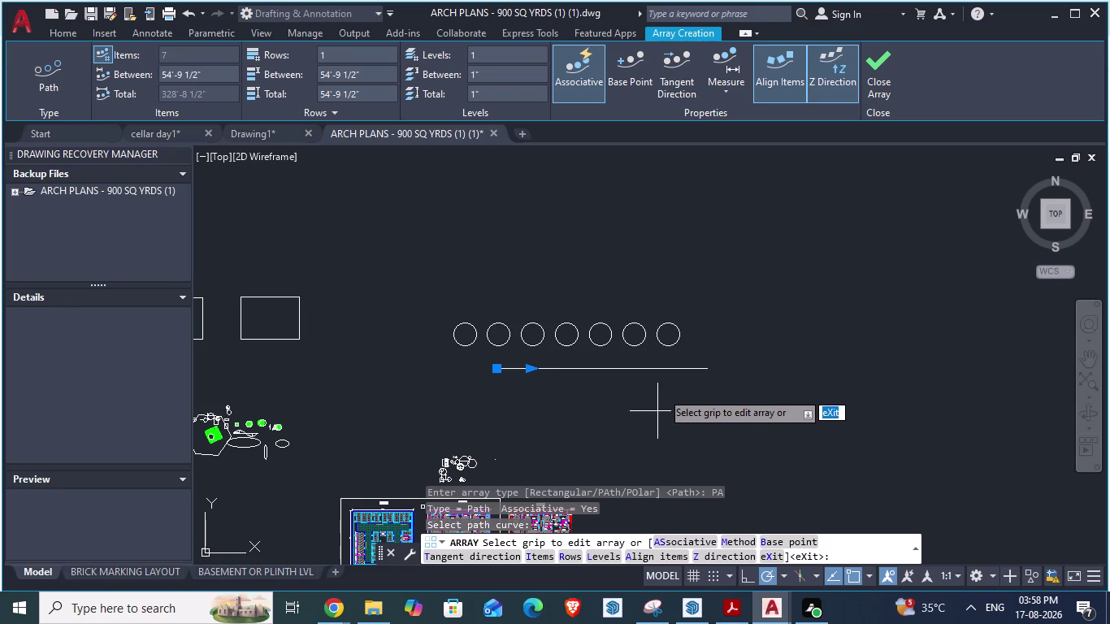
scroll(down, 3)
scroll(down, 3)
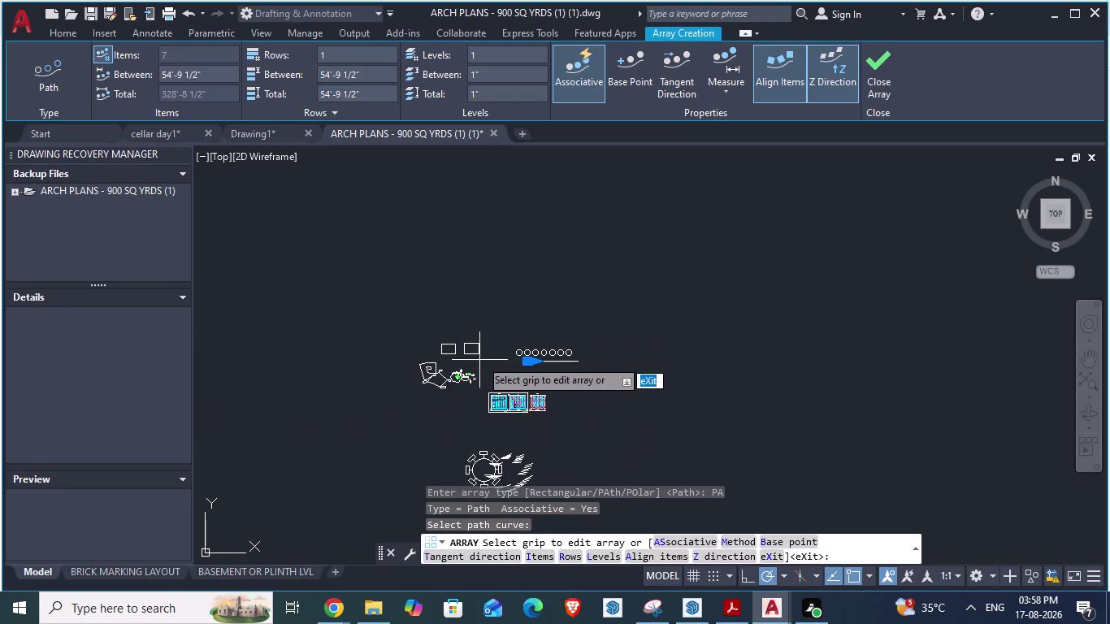
scroll(up, 3)
scroll(up, 3)
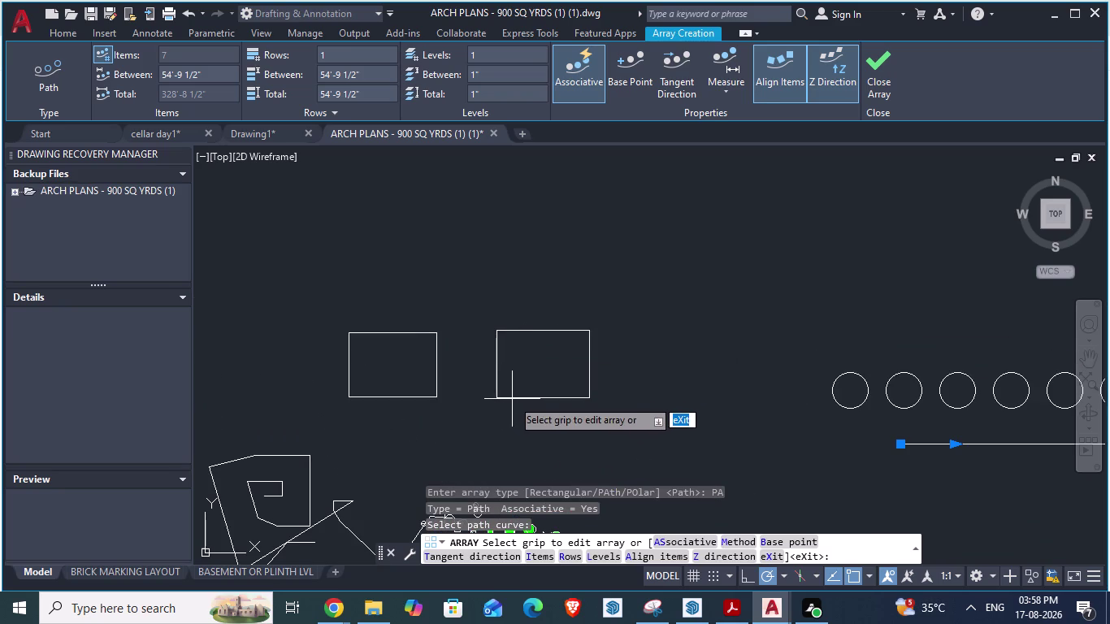
text(ar)
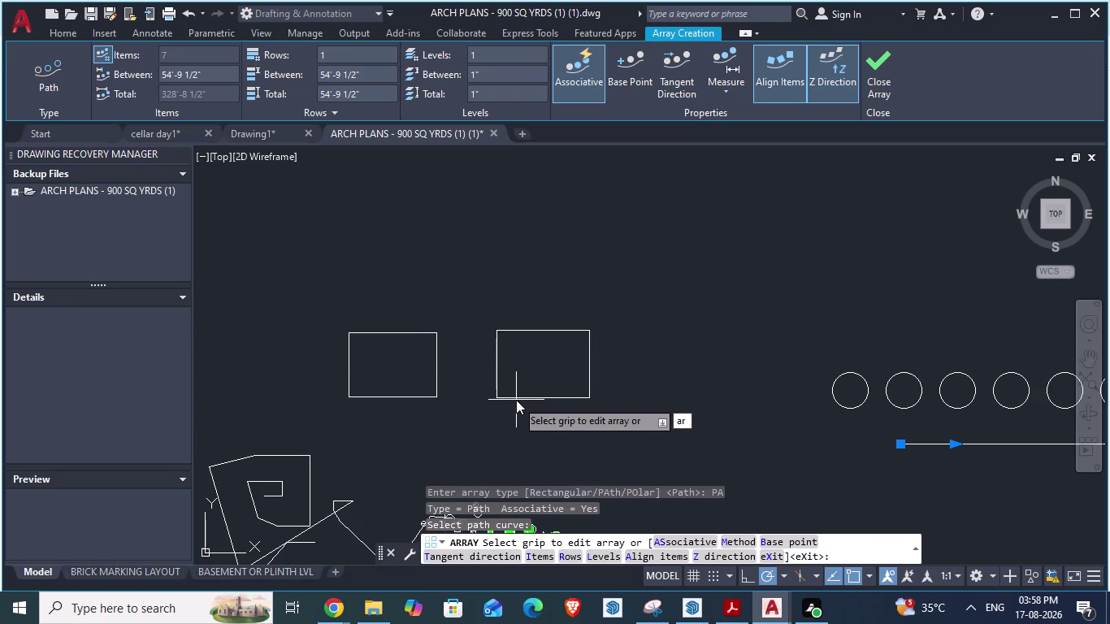
key(Return)
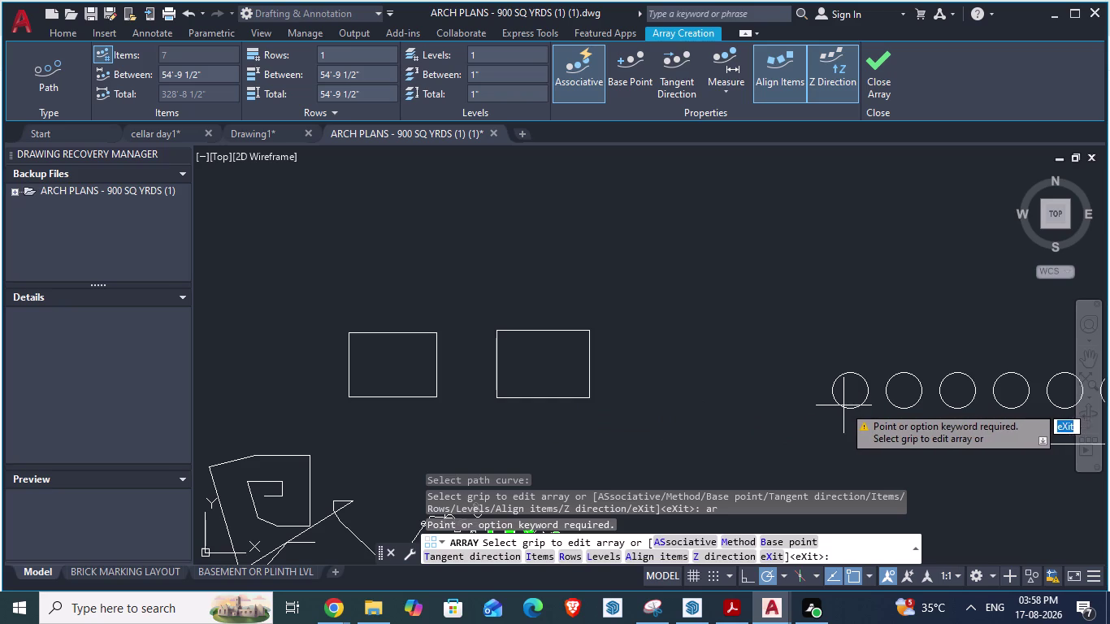
key(Escape)
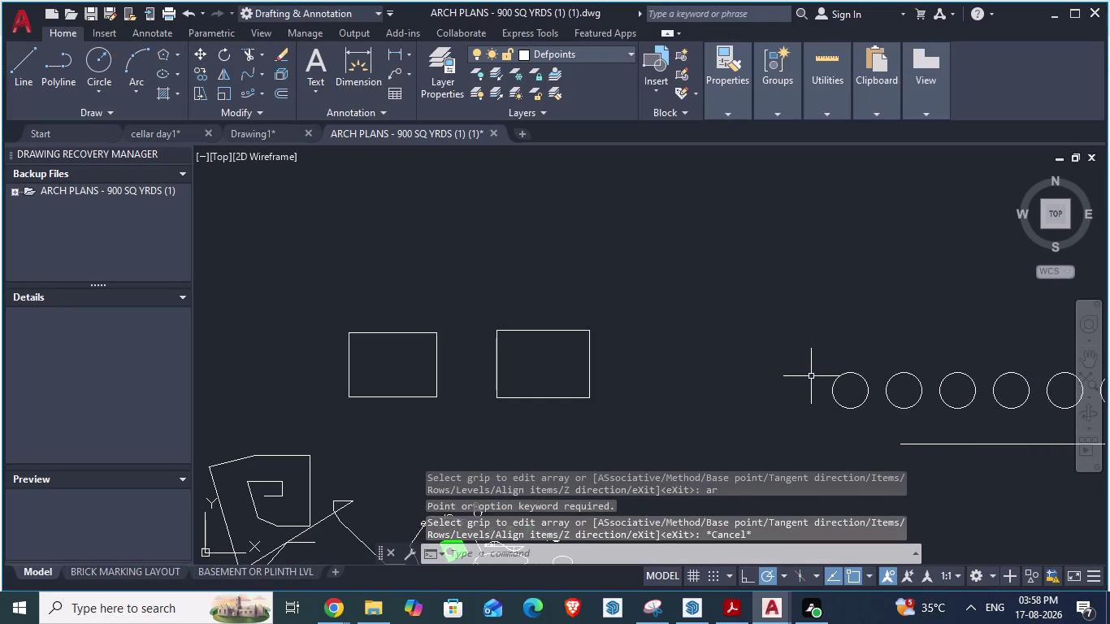
Cancel an array attempt that selected the row of circles.
text(ar)
key(Return)
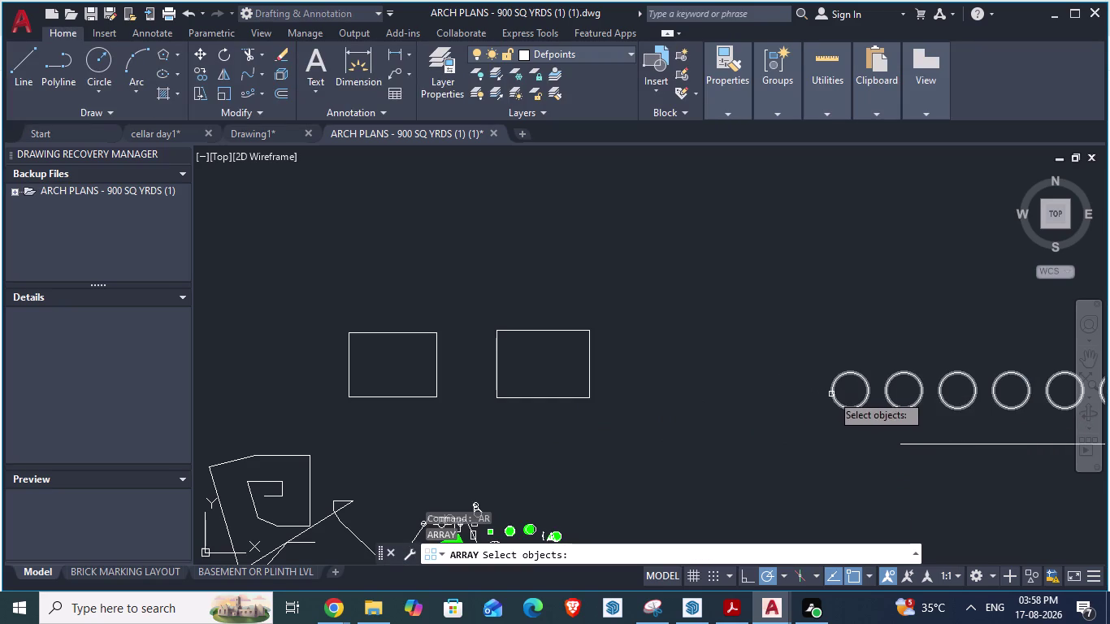
click(831, 394)
scroll(down, 3)
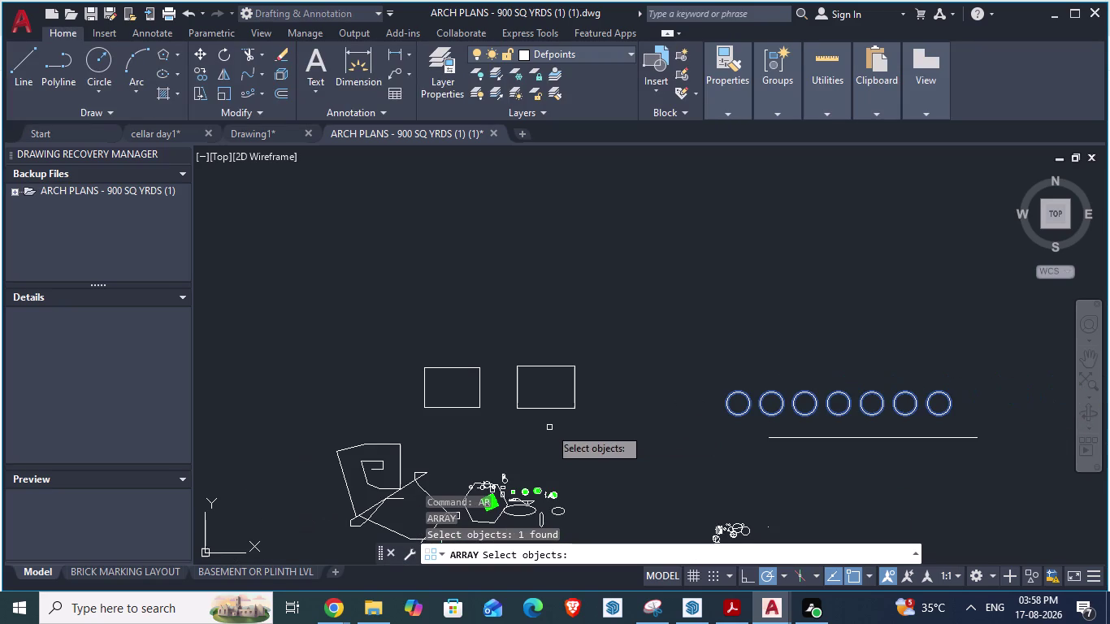
key(Escape)
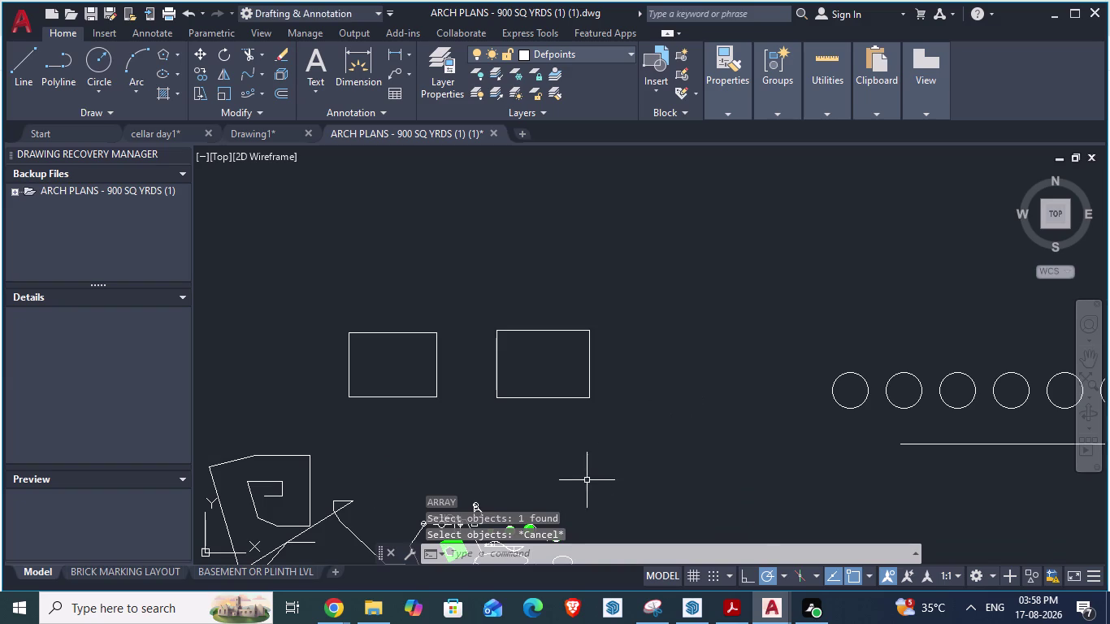
scroll(down, 3)
scroll(up, 3)
scroll(down, 3)
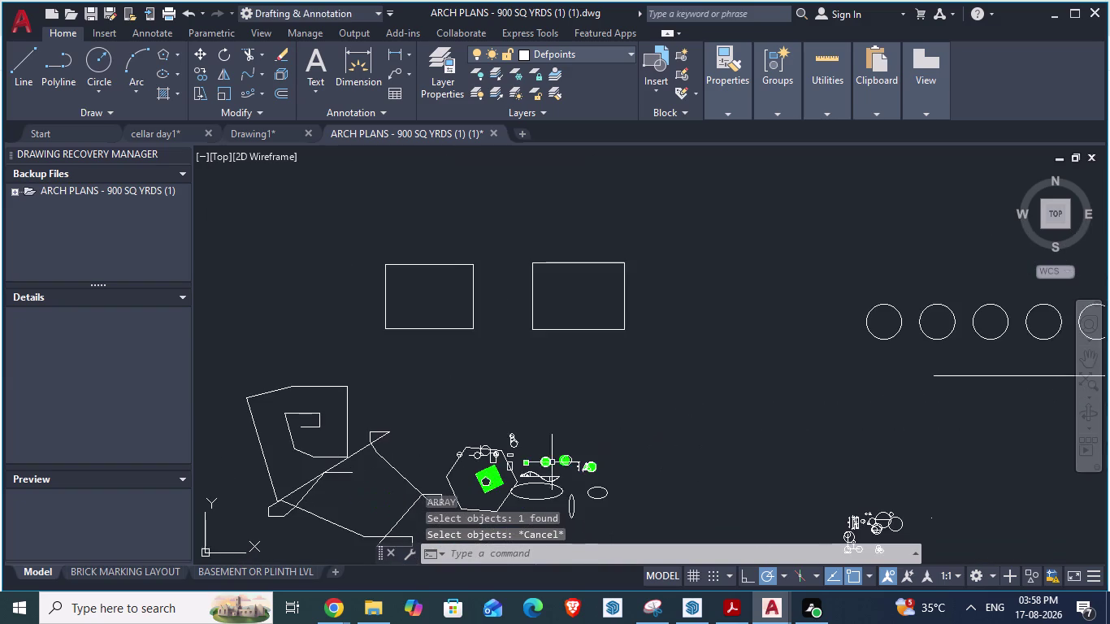
scroll(up, 3)
key(Escape)
Start ARRAY and select the small circle inside the triangle.
text(a)
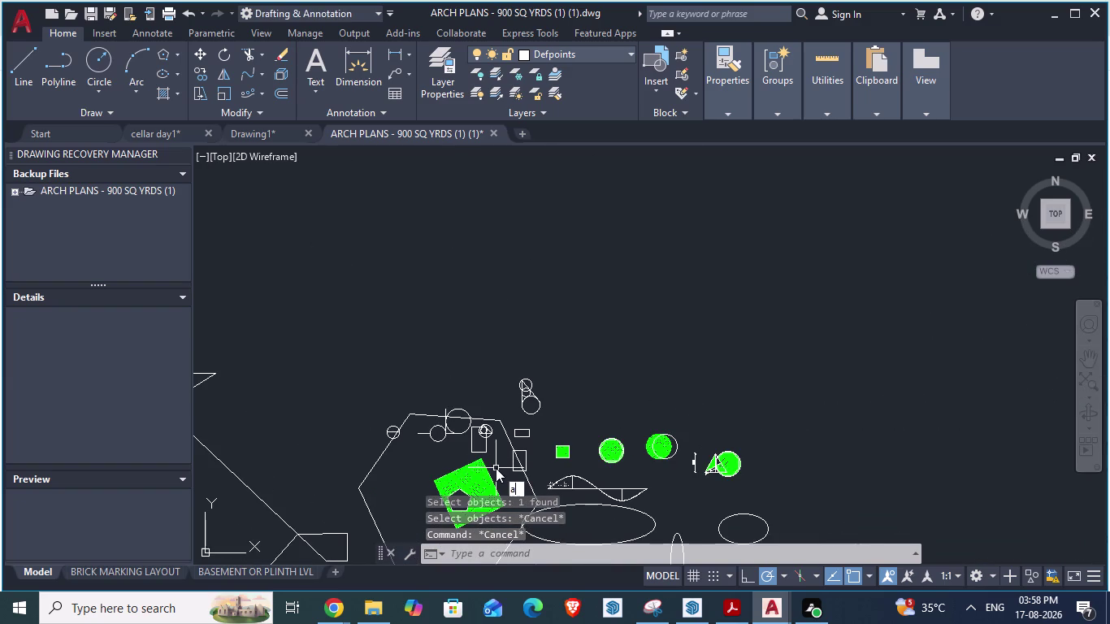
text(r)
key(Return)
scroll(down, 3)
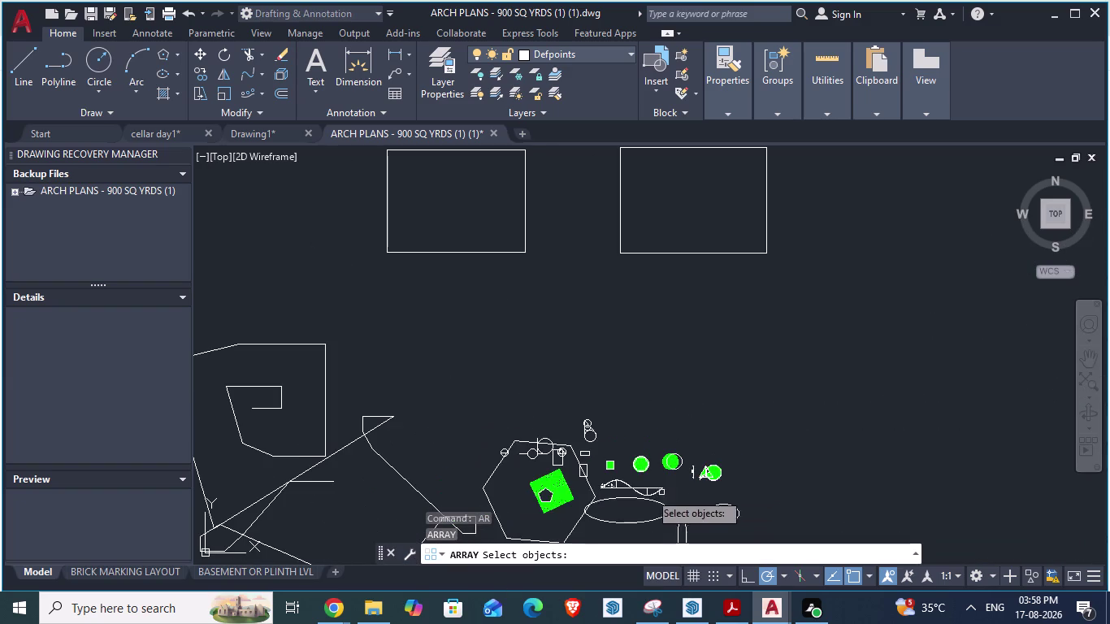
scroll(up, 3)
scroll(up, 3)
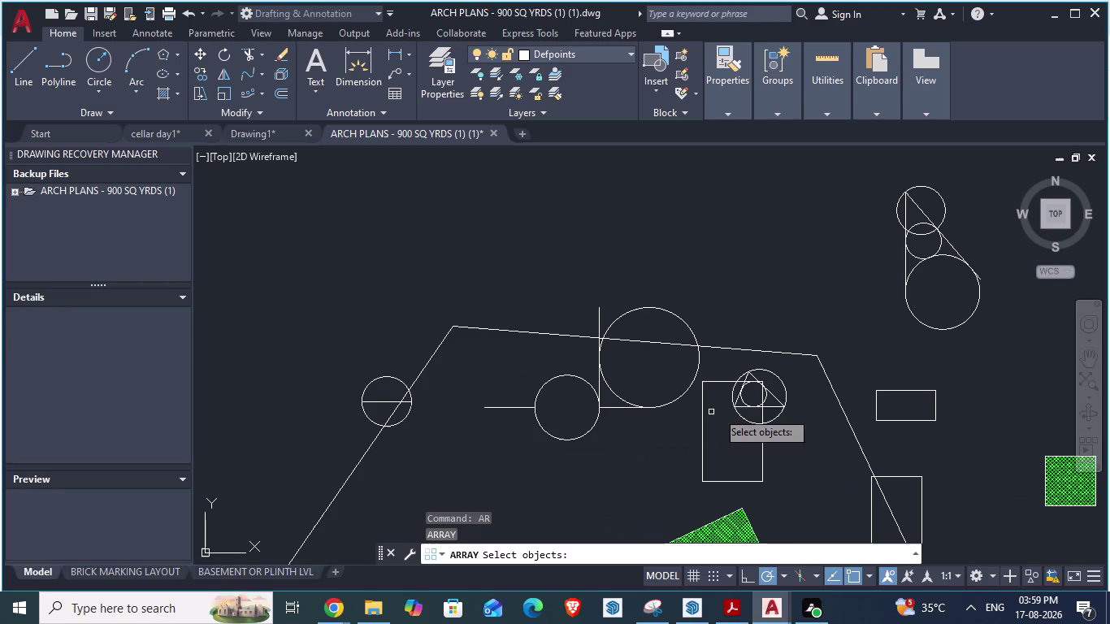
scroll(up, 3)
click(729, 423)
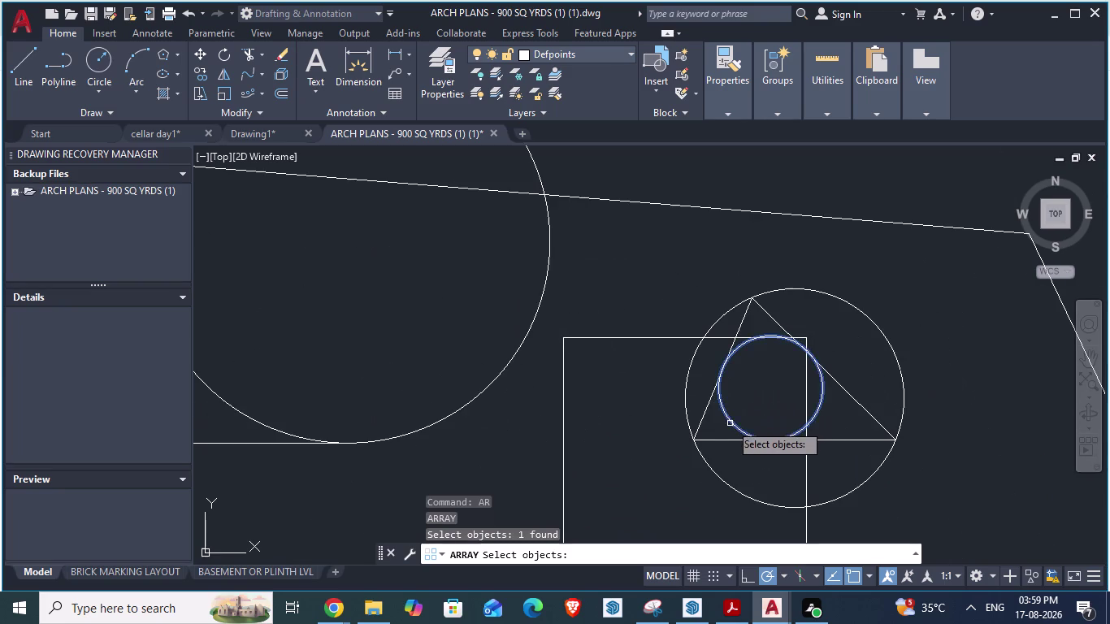
scroll(down, 3)
scroll(down, 3)
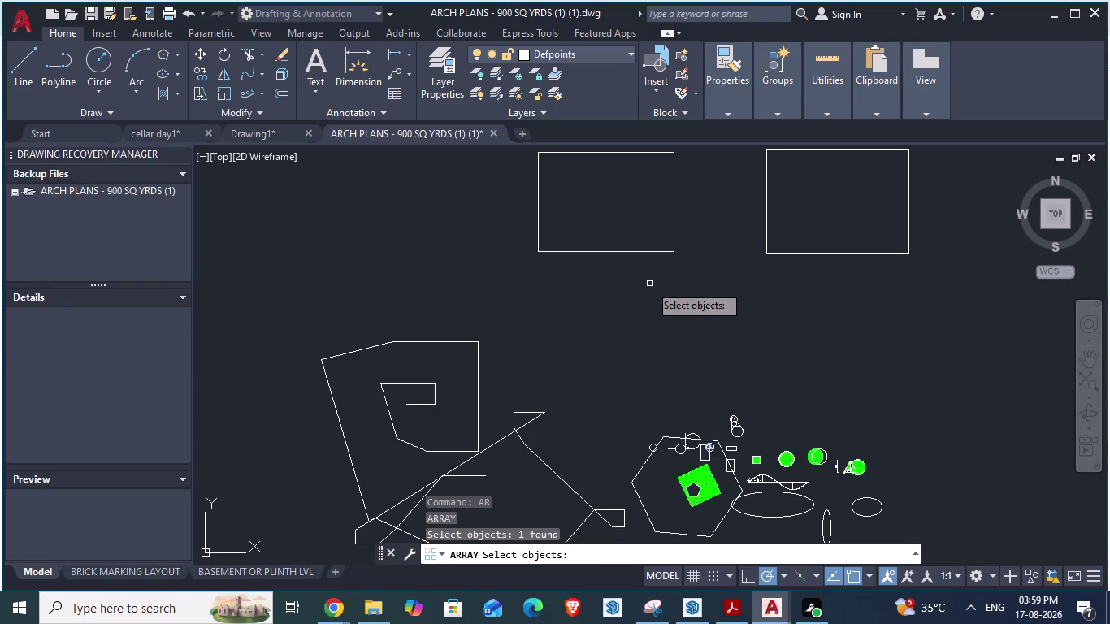
scroll(down, 3)
scroll(up, 3)
key(Return)
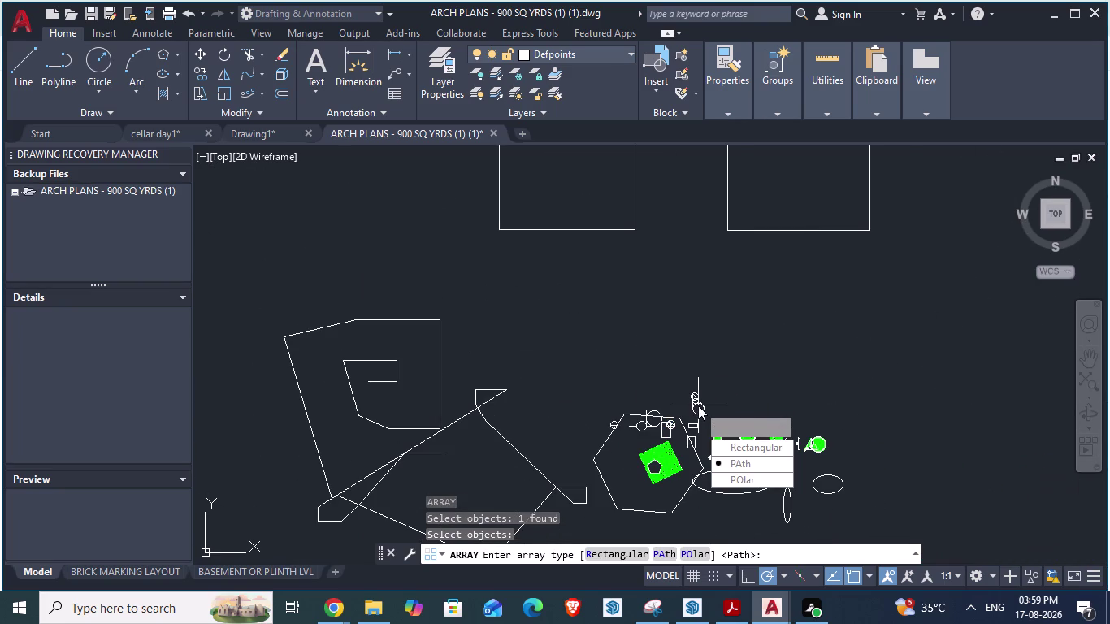
Make it a path array along the left rectangle, producing 81 copies.
drag(743, 467, 698, 406)
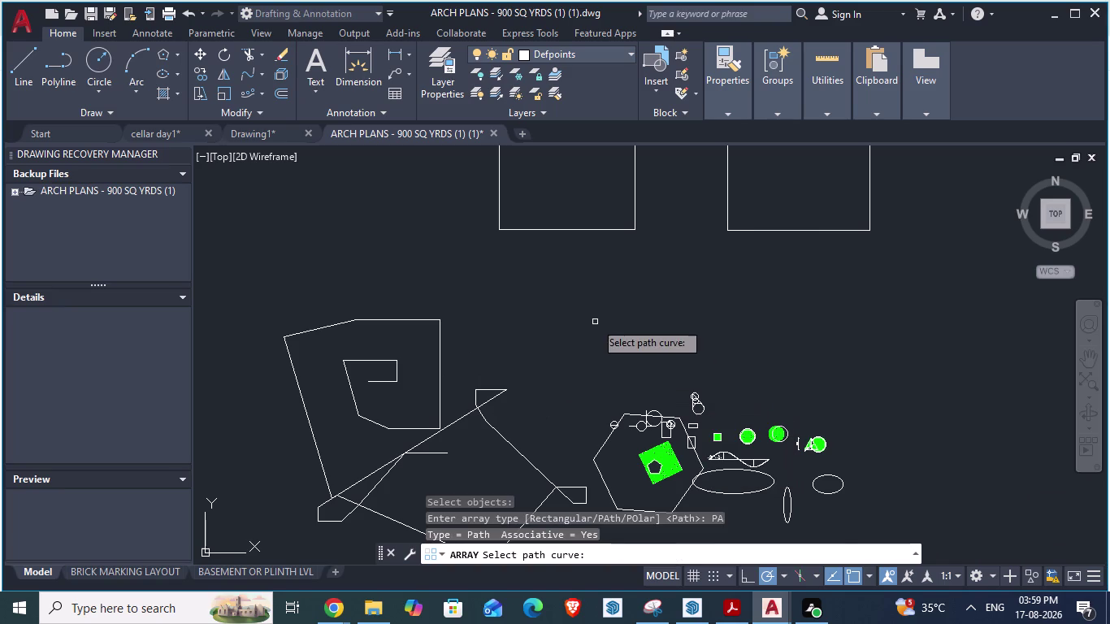
scroll(down, 3)
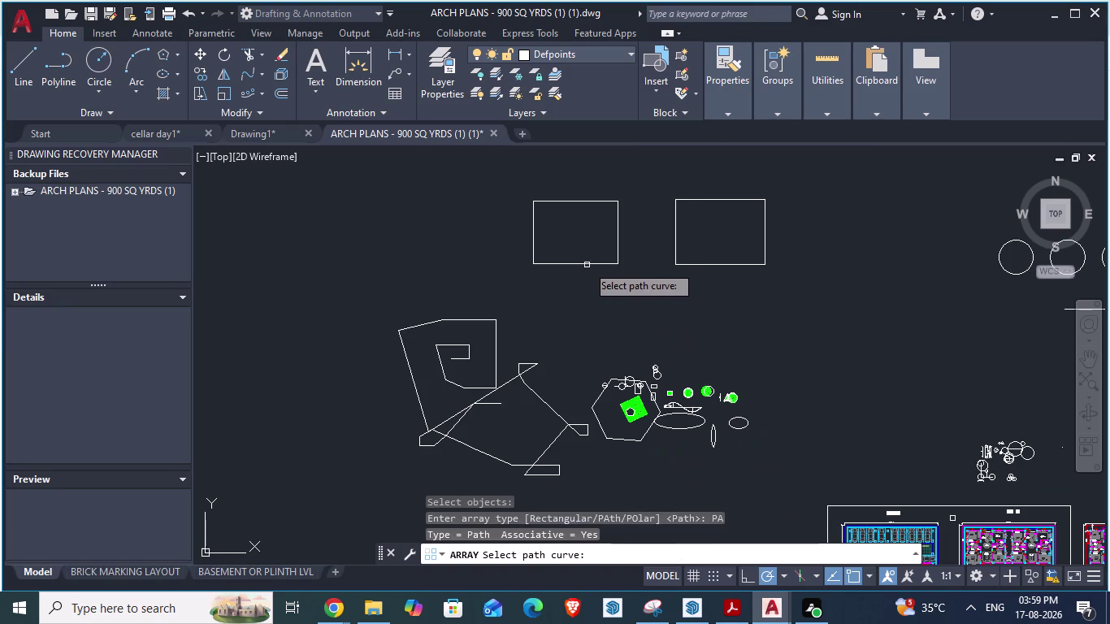
click(586, 264)
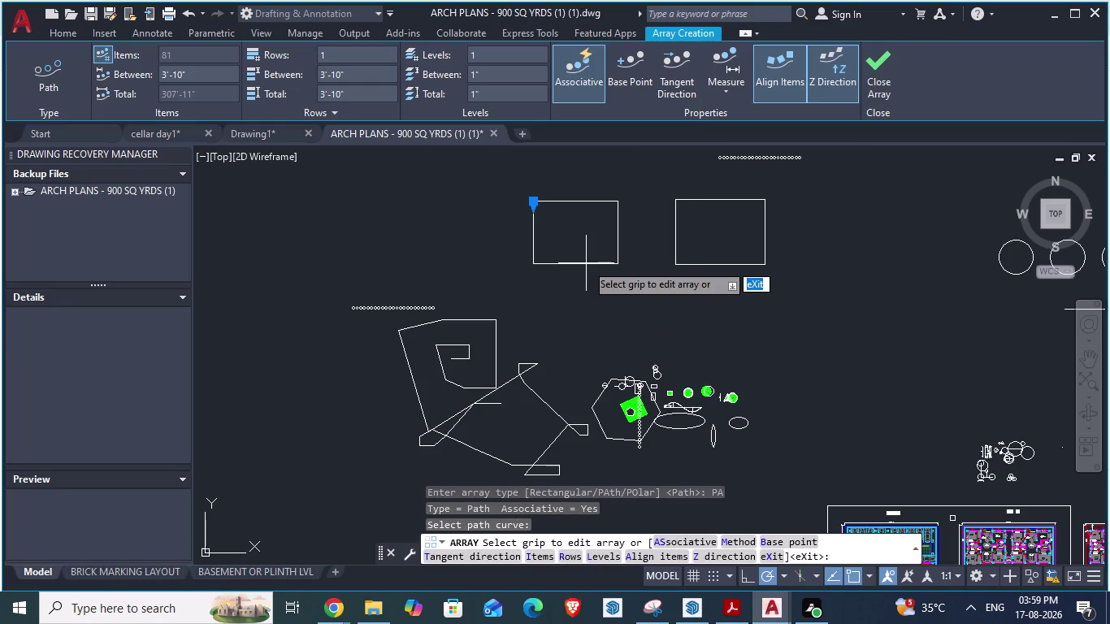
key(Return)
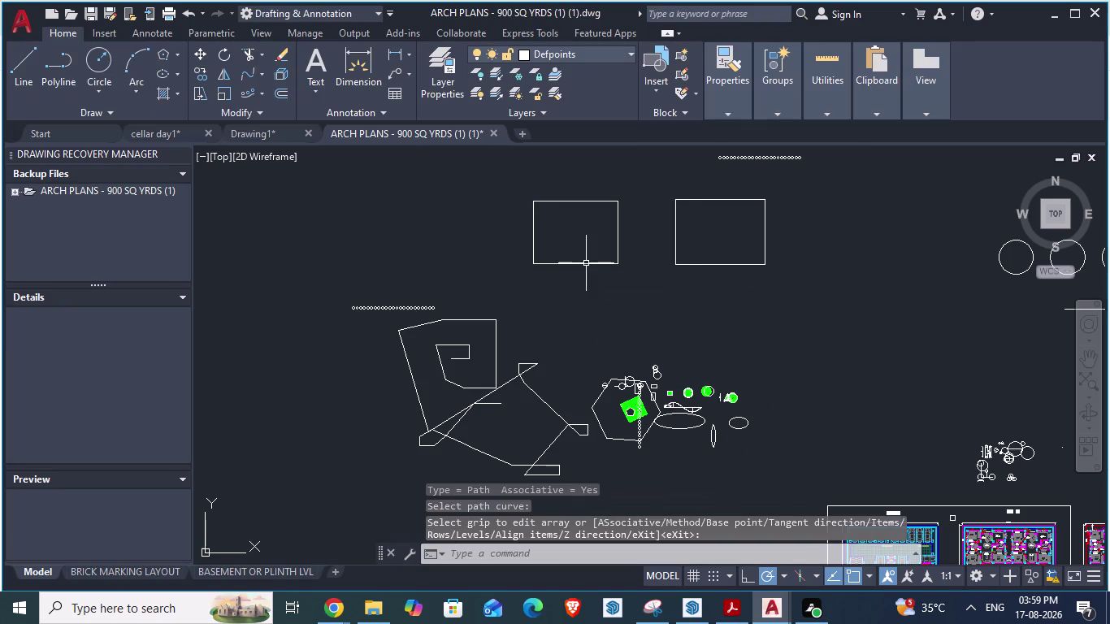
Zoom to the two plain rectangles and start the CIRCLE command.
scroll(down, 3)
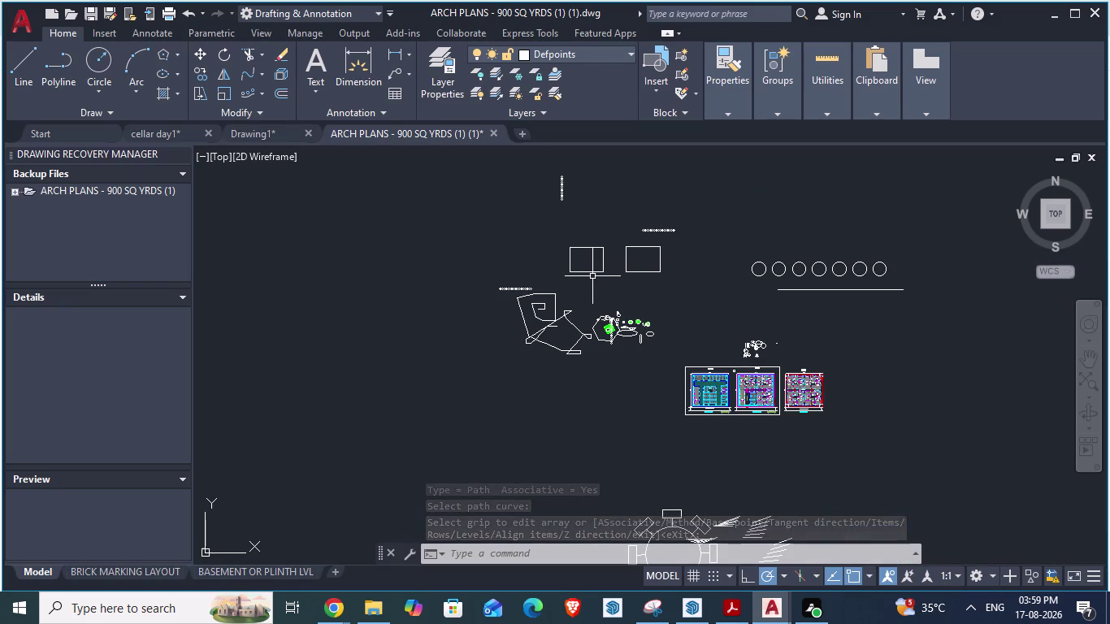
scroll(up, 3)
scroll(down, 3)
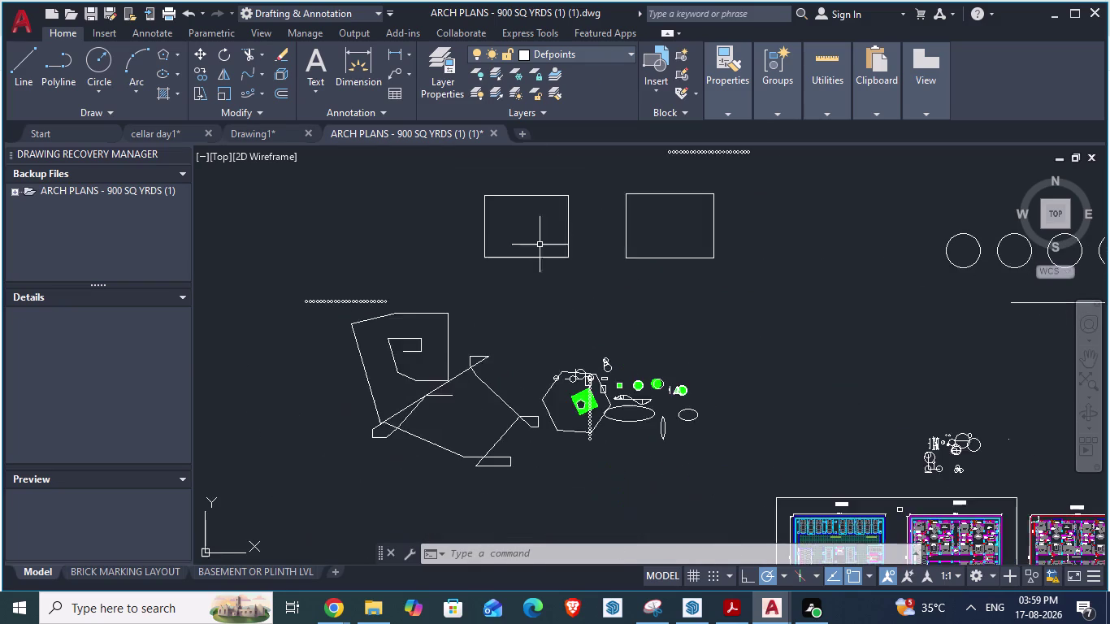
scroll(up, 3)
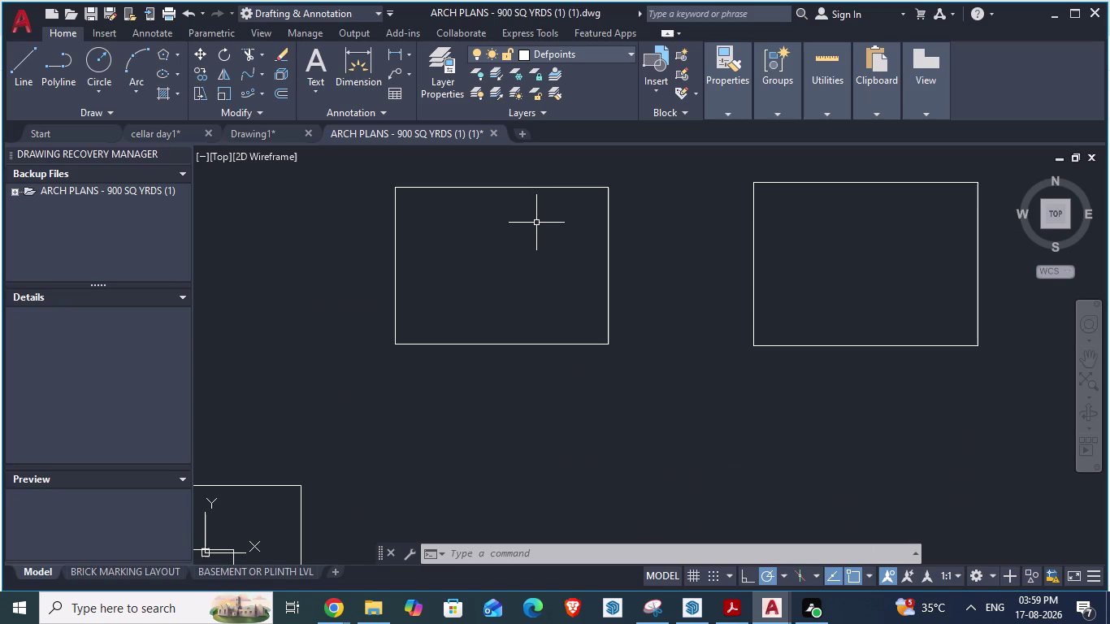
scroll(down, 3)
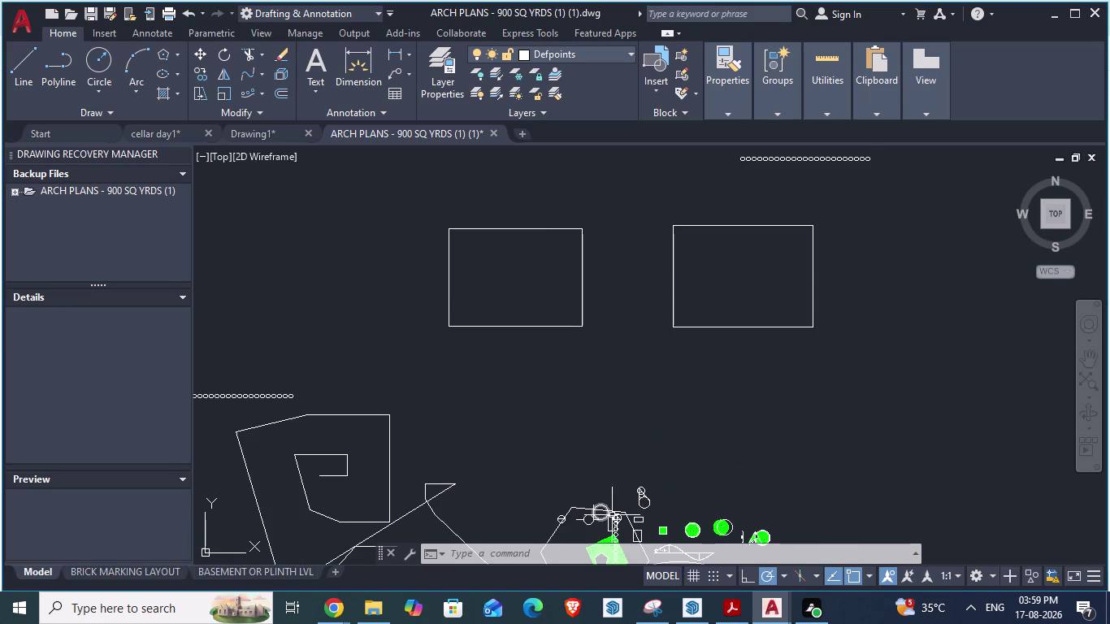
scroll(up, 3)
scroll(up, 3)
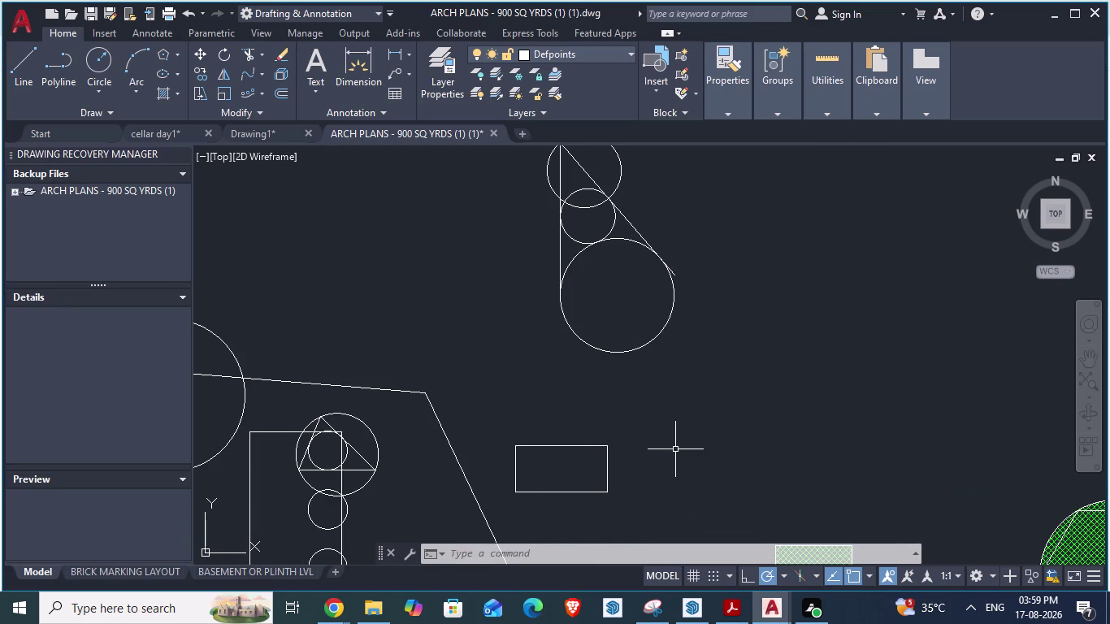
scroll(down, 3)
scroll(down, 3)
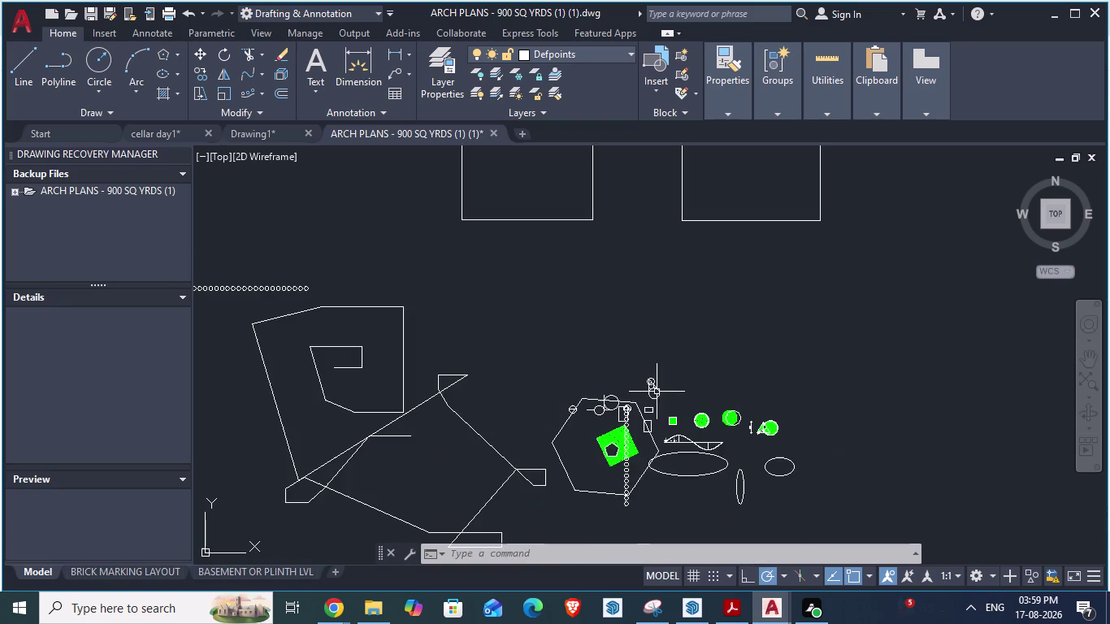
scroll(down, 3)
scroll(down, 3)
scroll(up, 3)
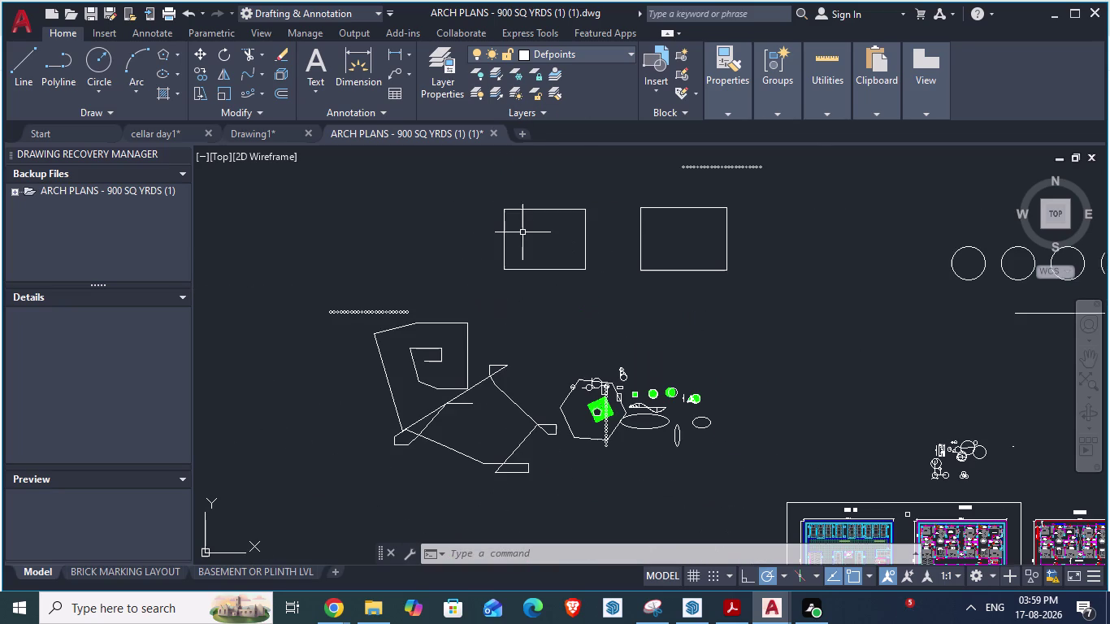
key(c)
key(Return)
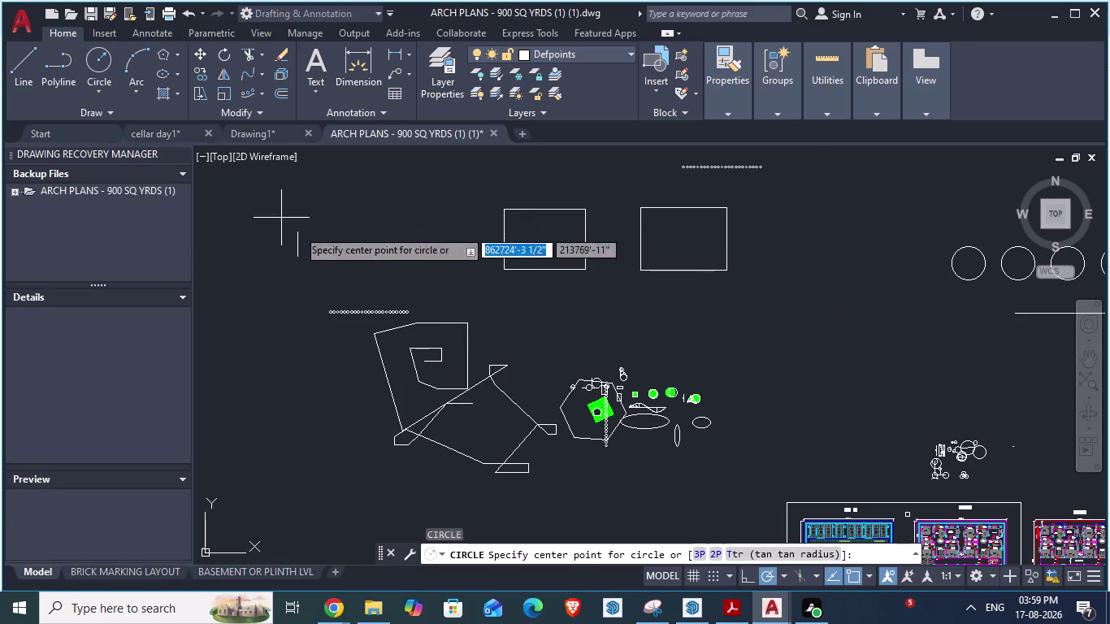
Draw a small circle to the left of the rectangles.
click(378, 234)
click(388, 241)
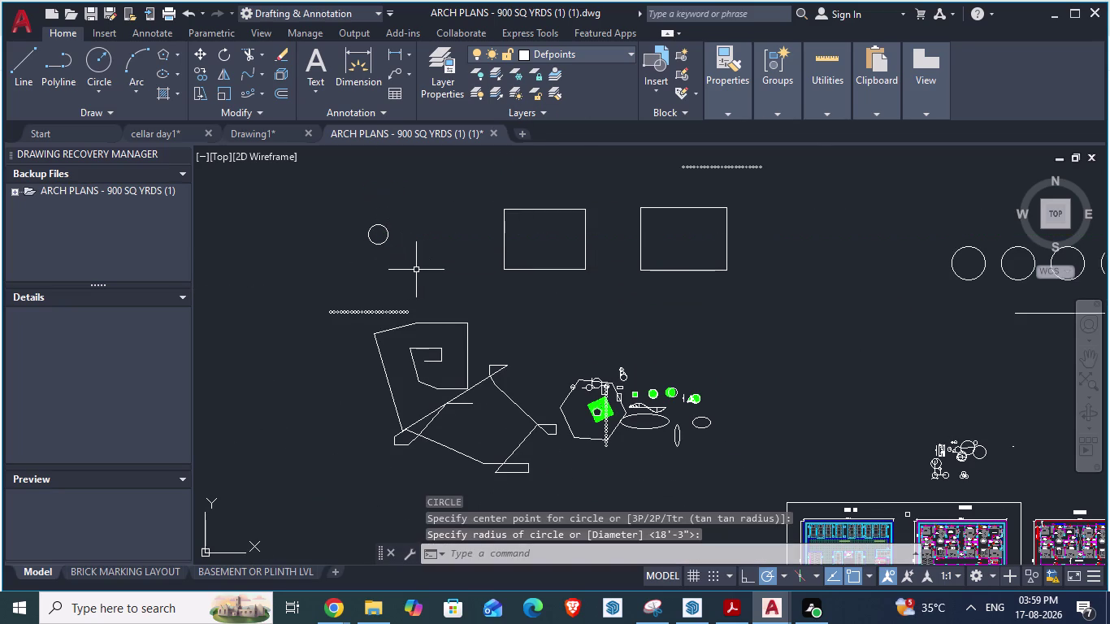
key(Return)
text(ar)
key(Return)
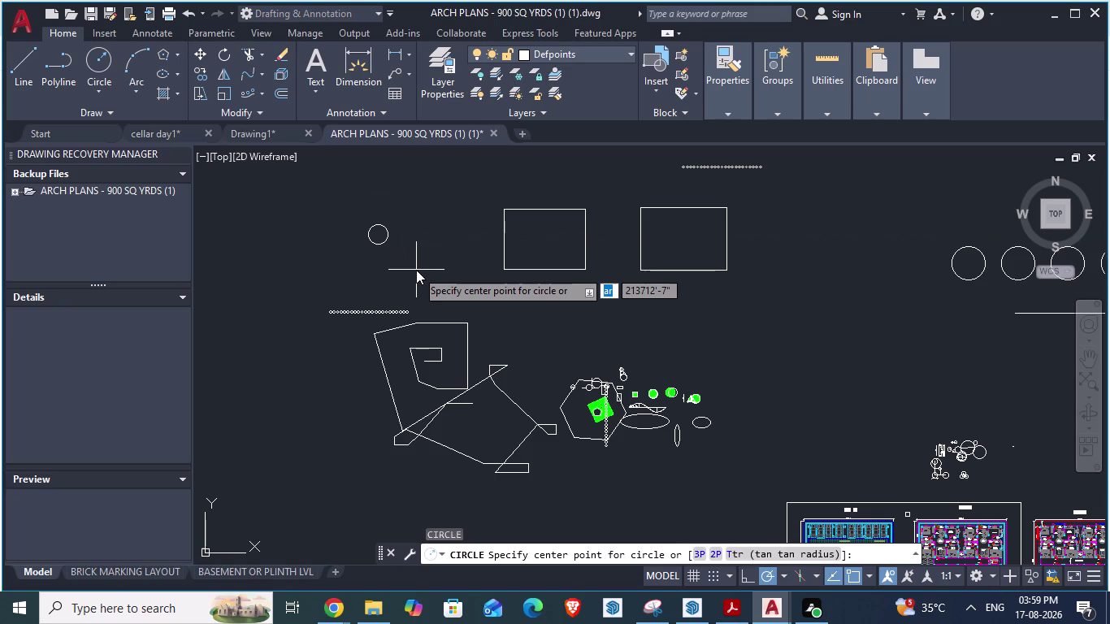
key(Escape)
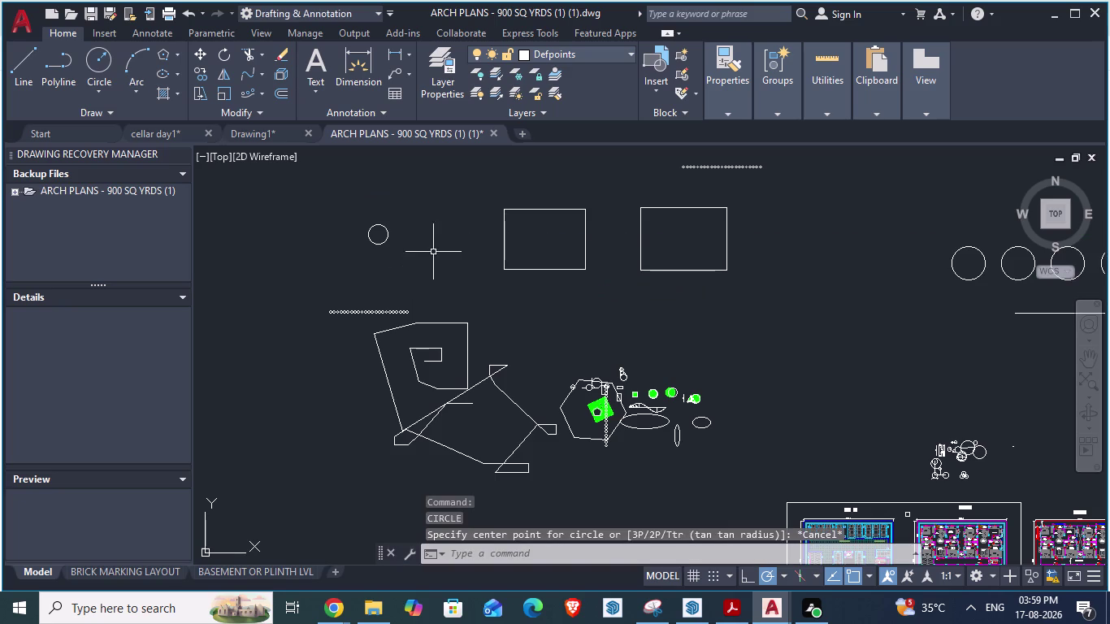
Attempt an array selecting the circle and rectangle, then cancel it.
text(ar)
key(Return)
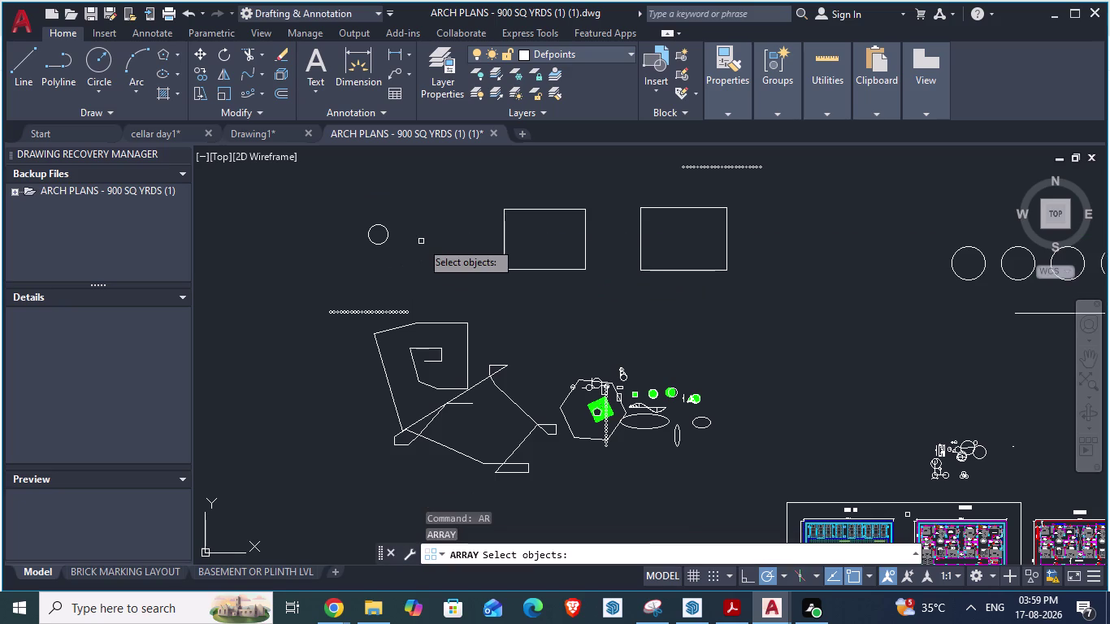
click(387, 235)
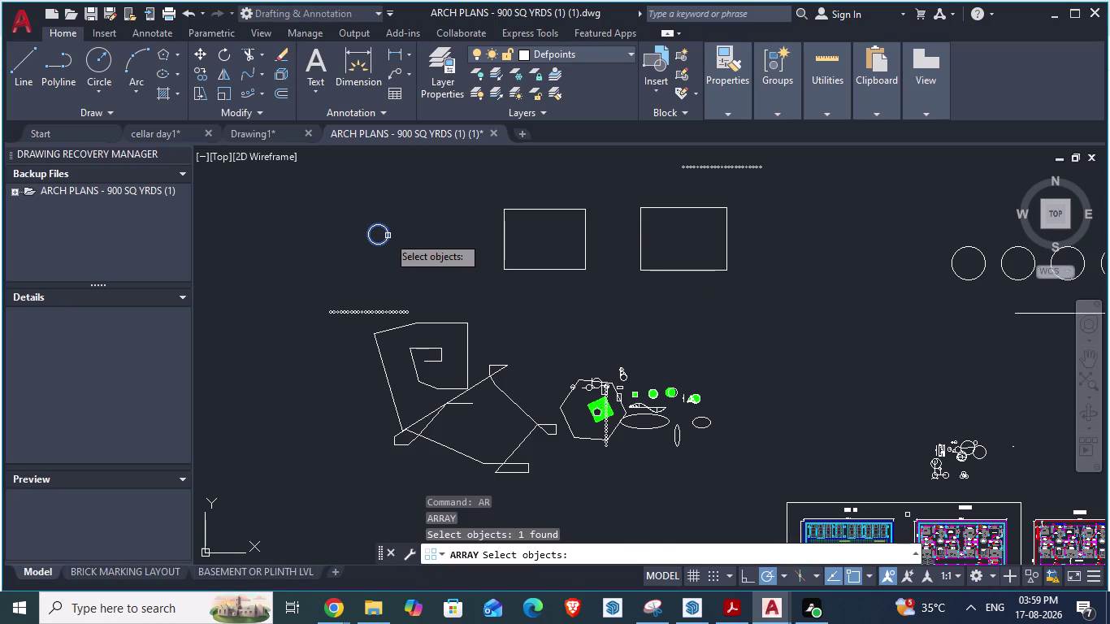
click(504, 263)
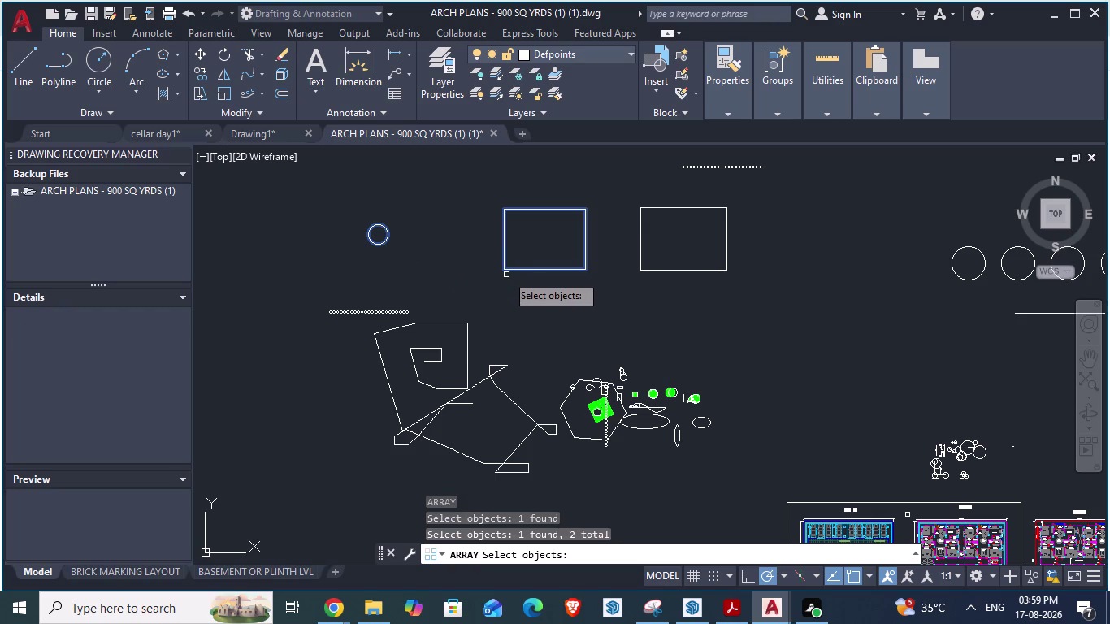
key(Escape)
Path-array the small circle along the left rectangle, giving nine copies.
text(a)
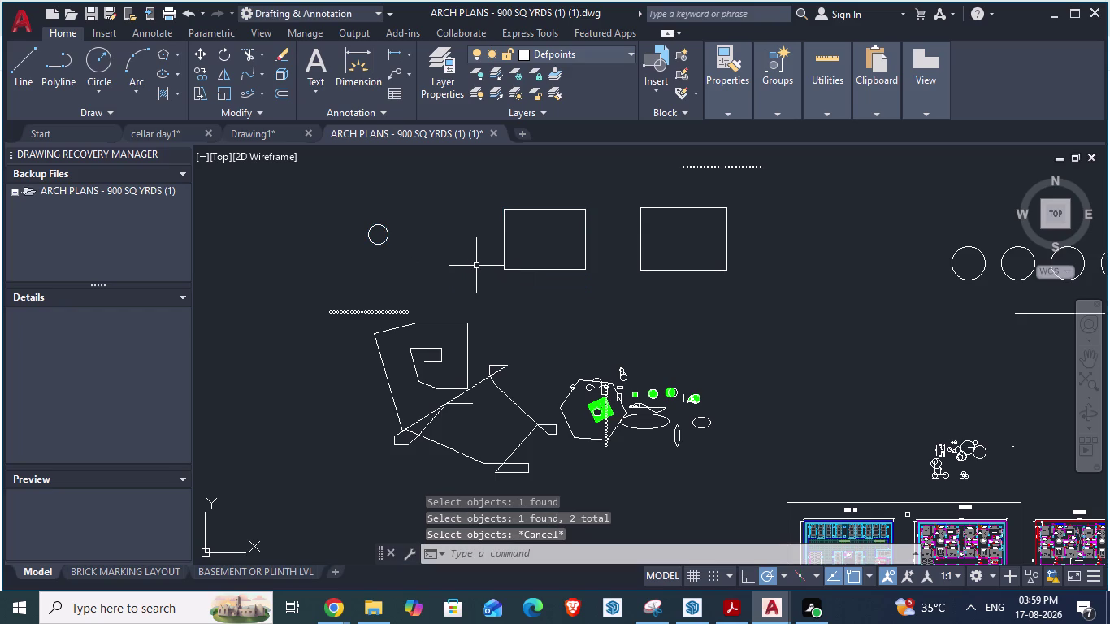
text(r)
key(Return)
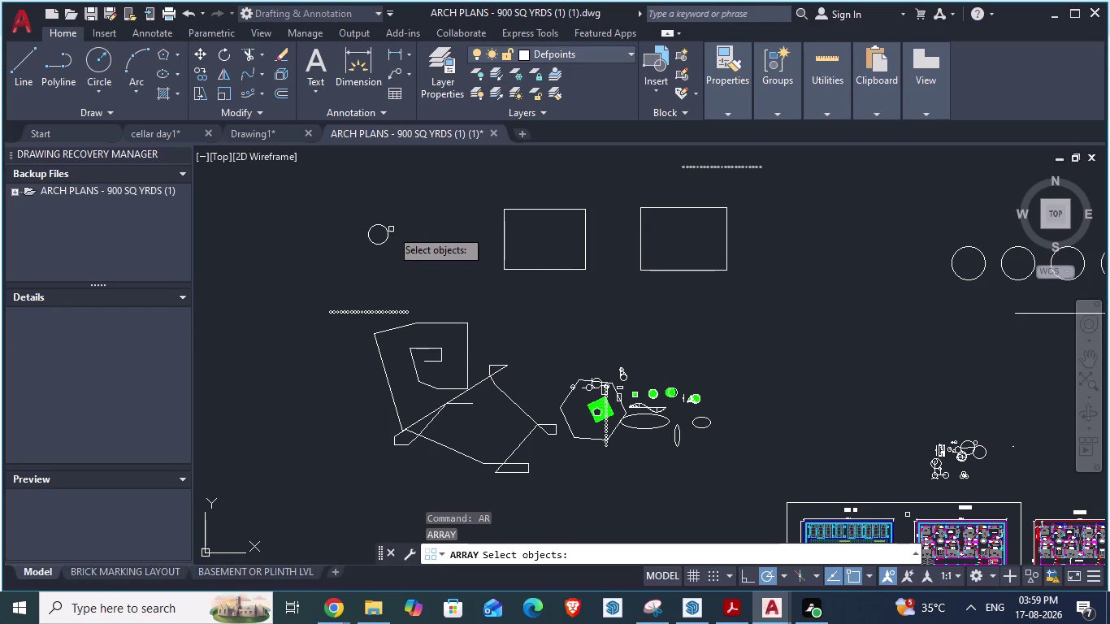
click(378, 228)
key(Return)
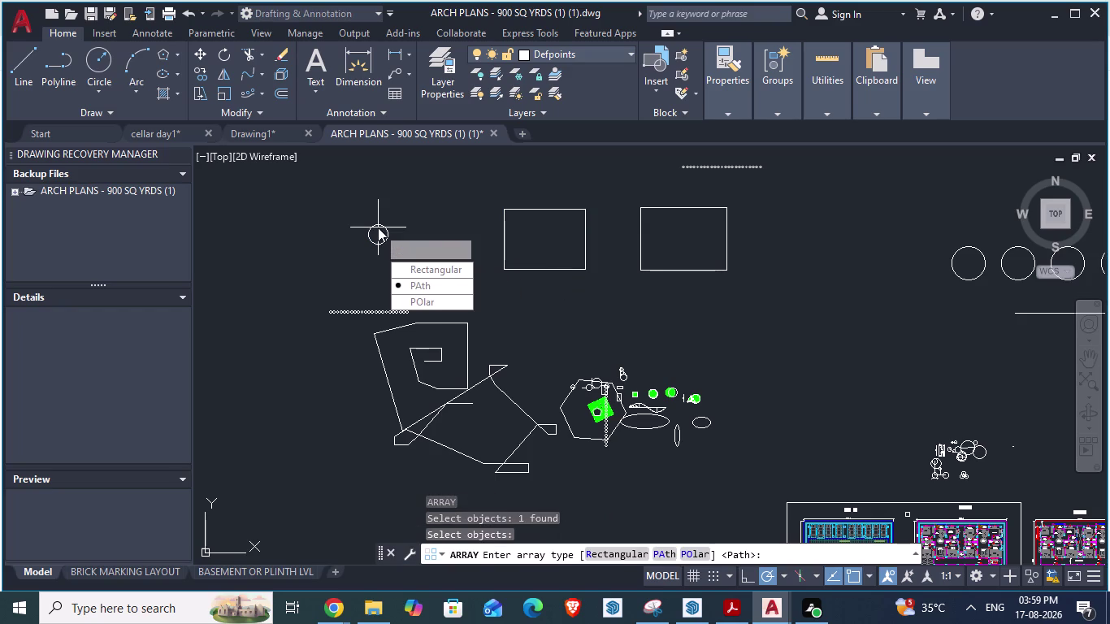
drag(411, 284, 378, 227)
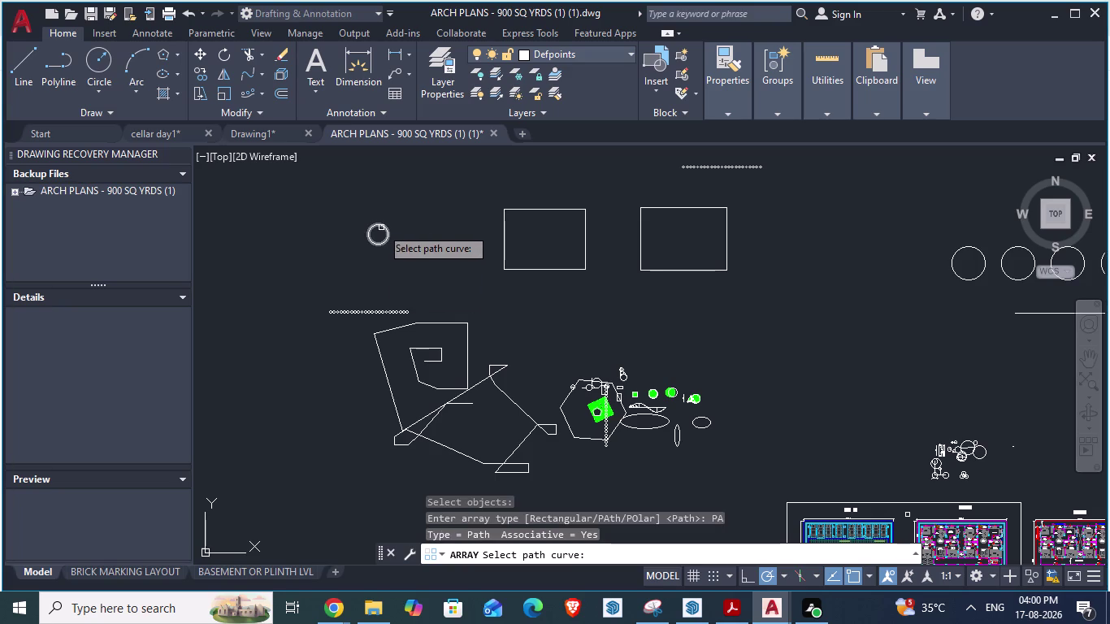
click(503, 240)
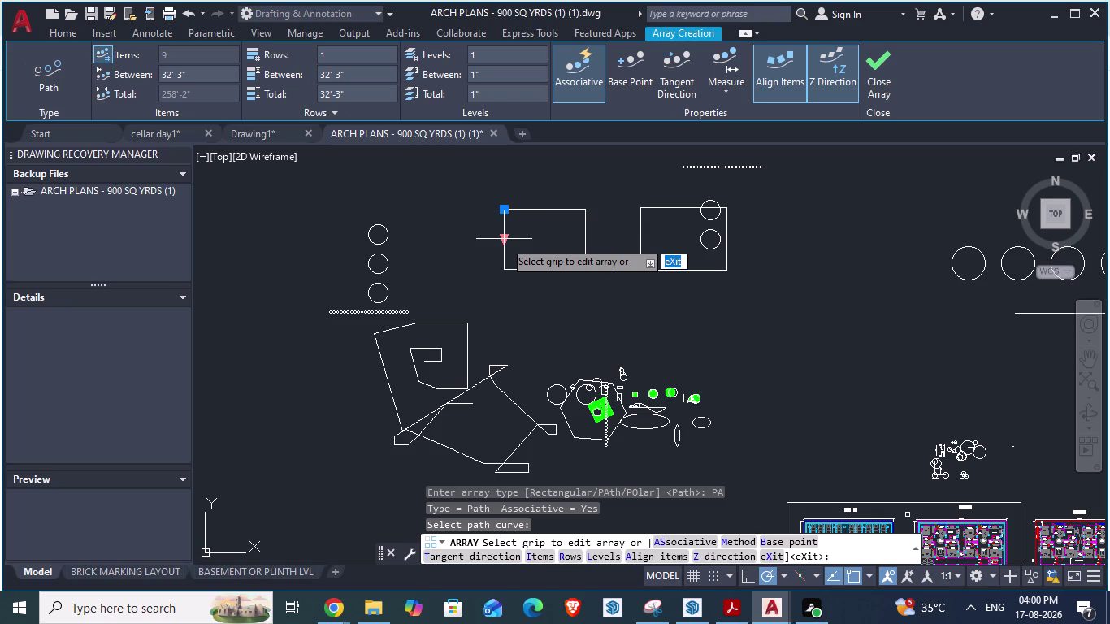
key(Return)
scroll(up, 3)
scroll(down, 3)
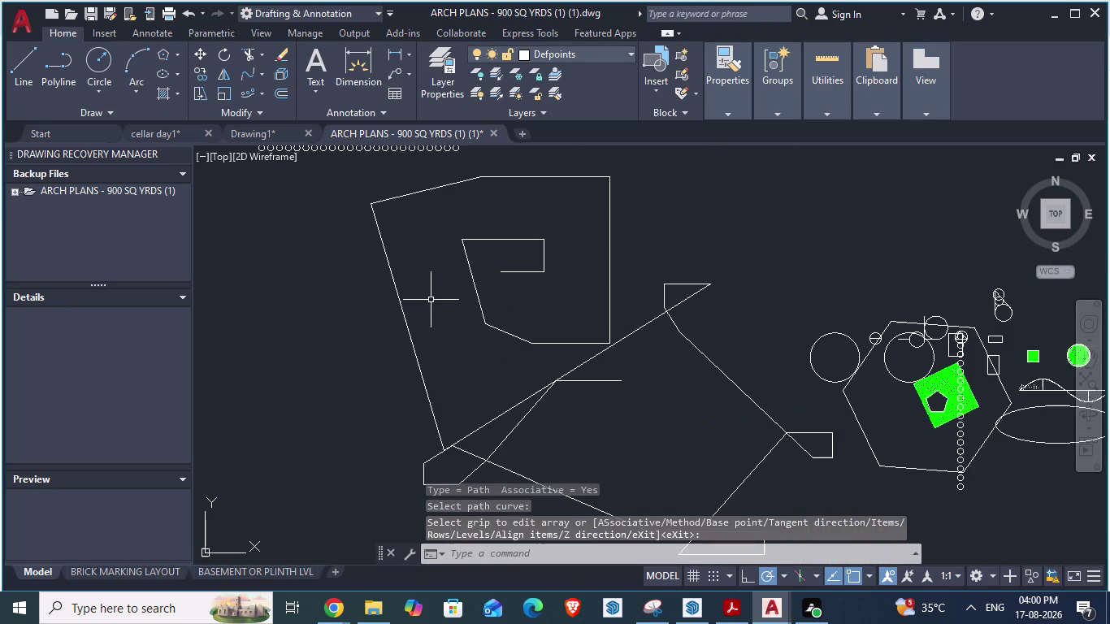
Select the circle array and drag its spacing wider, leaving three items.
scroll(down, 3)
scroll(up, 3)
click(363, 230)
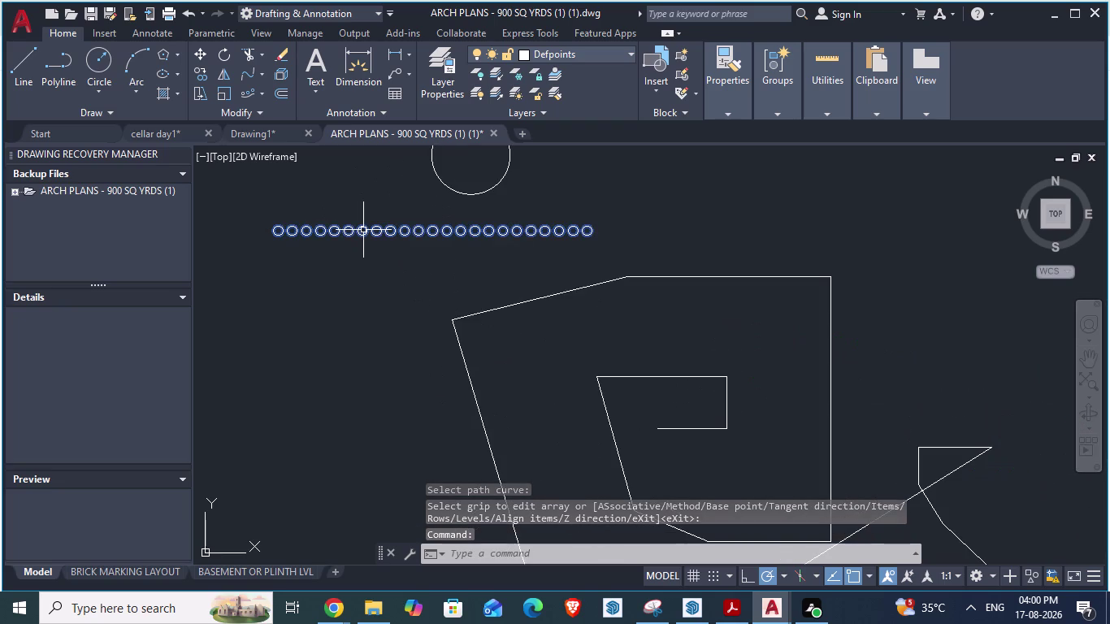
scroll(down, 3)
scroll(up, 3)
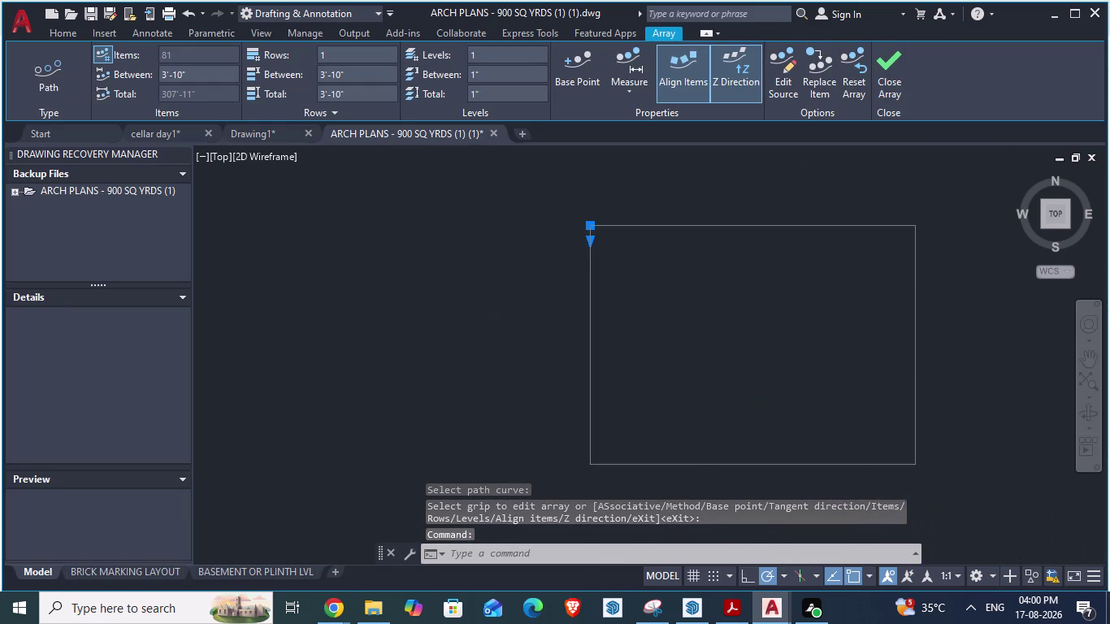
scroll(up, 3)
scroll(up, 3)
scroll(down, 3)
scroll(down, 3)
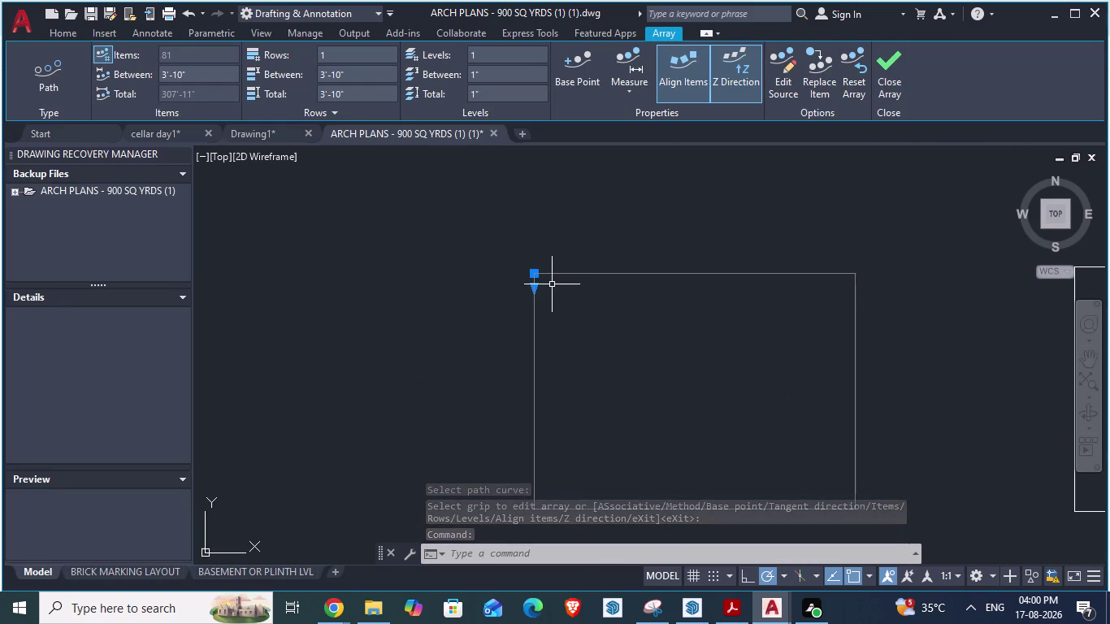
drag(532, 290, 619, 357)
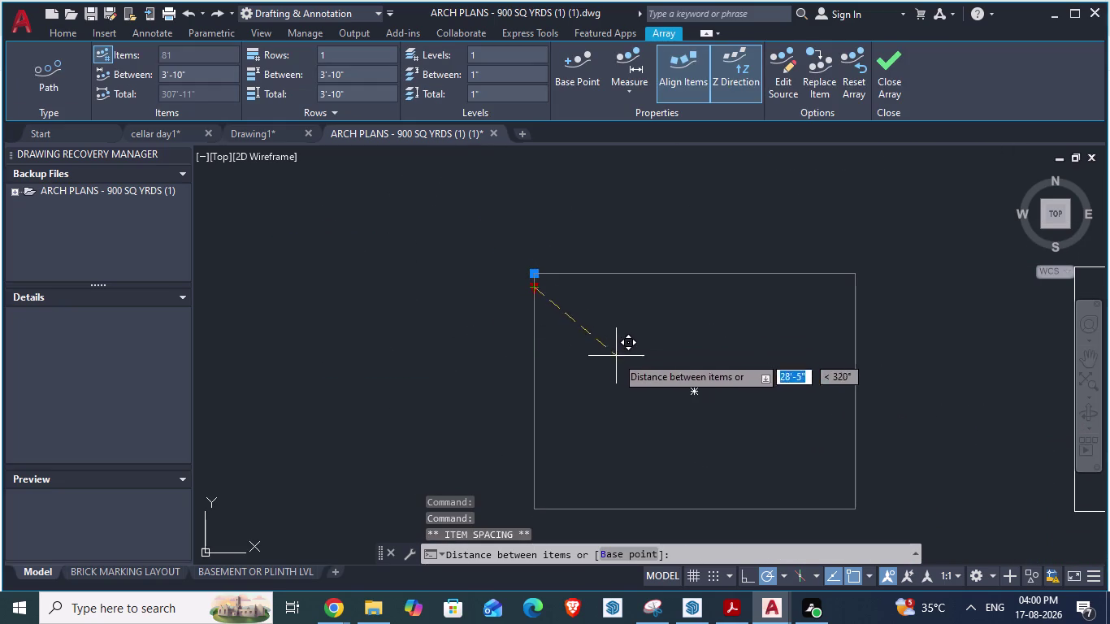
drag(618, 357, 677, 425)
scroll(down, 3)
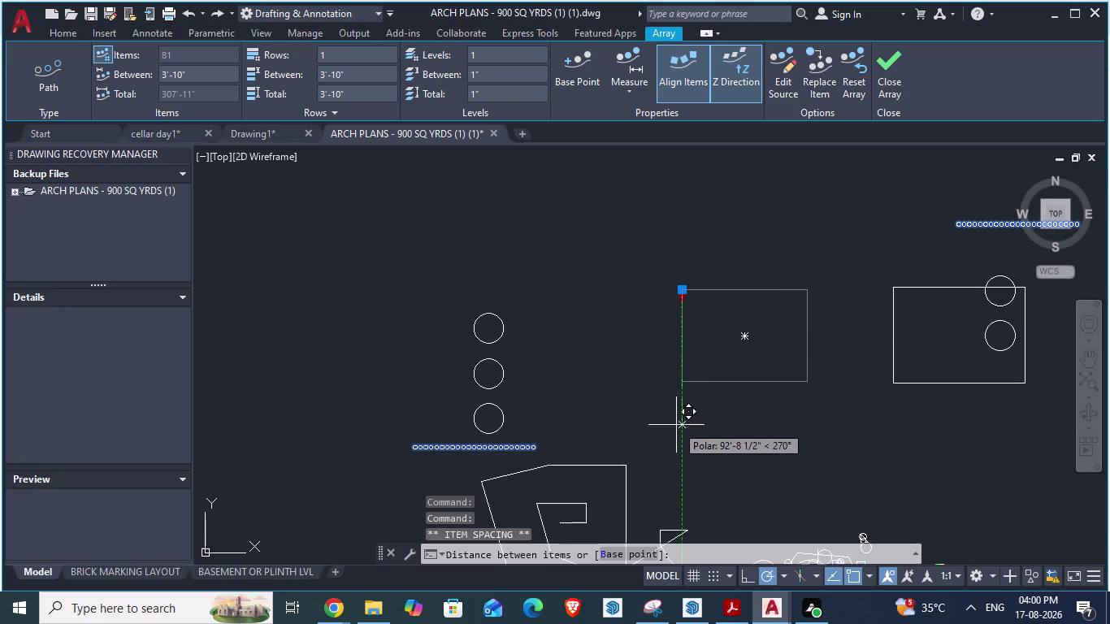
drag(676, 425, 681, 365)
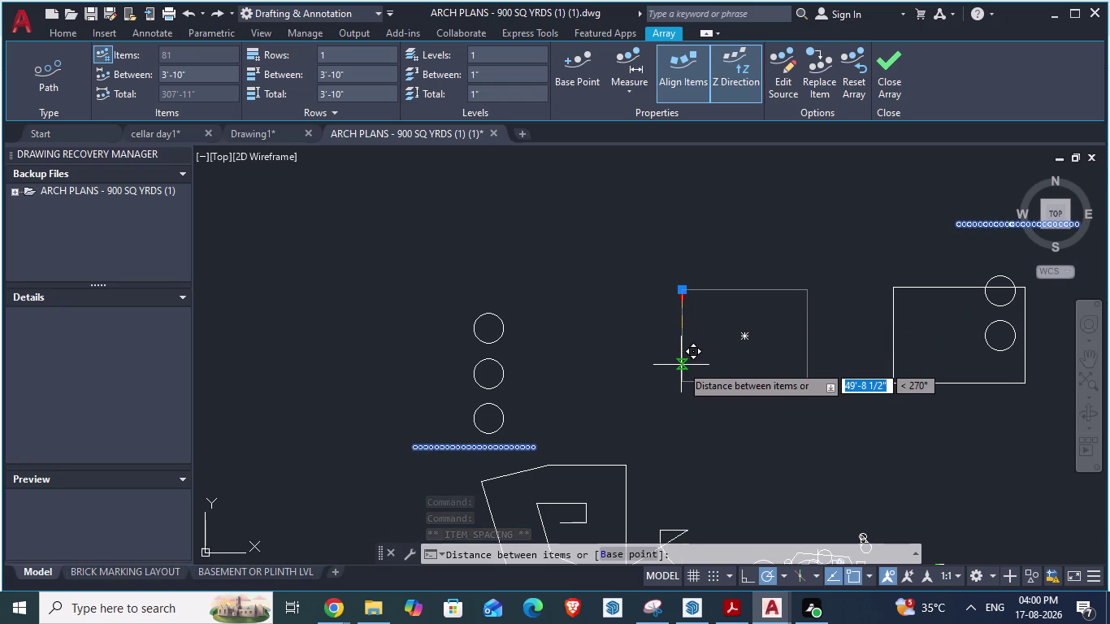
click(681, 365)
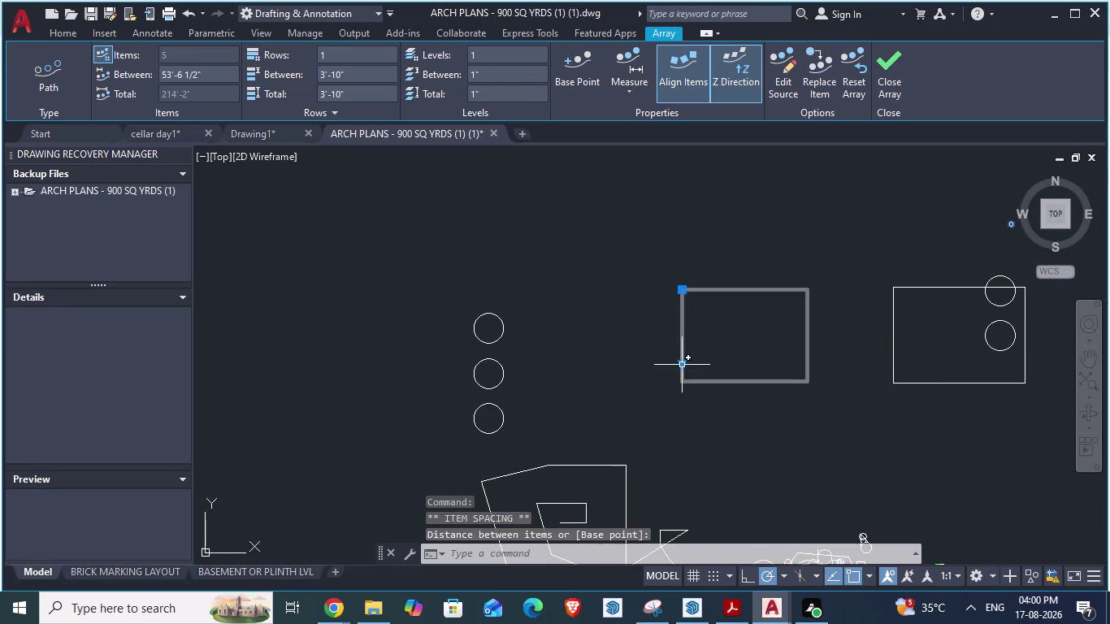
drag(683, 367, 717, 384)
click(718, 384)
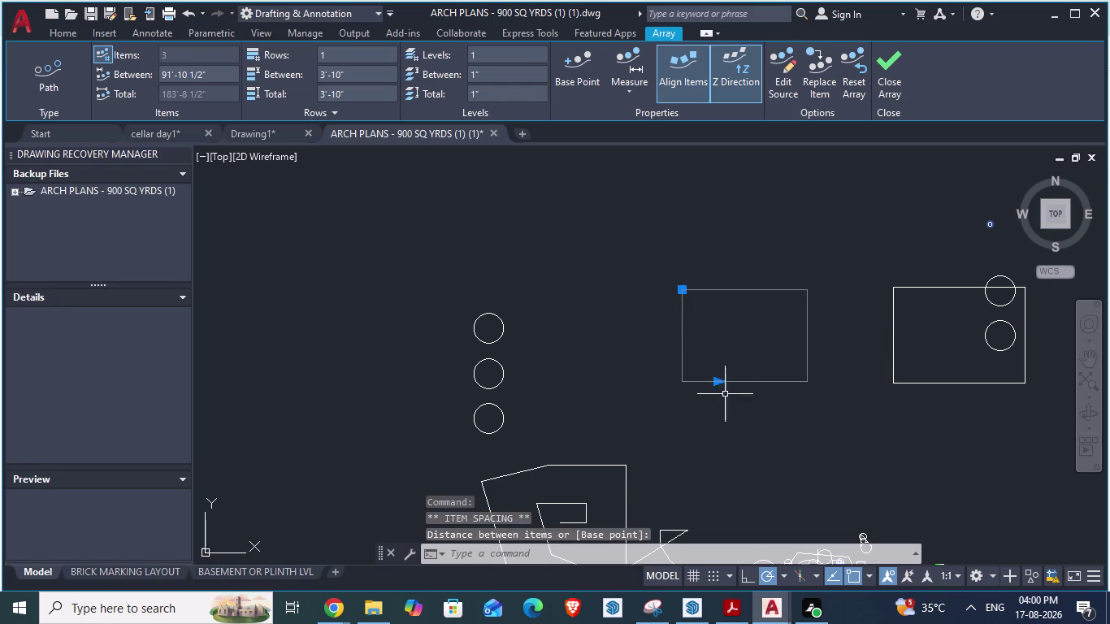
Widen the item spacing again so only two items remain.
scroll(down, 3)
scroll(up, 3)
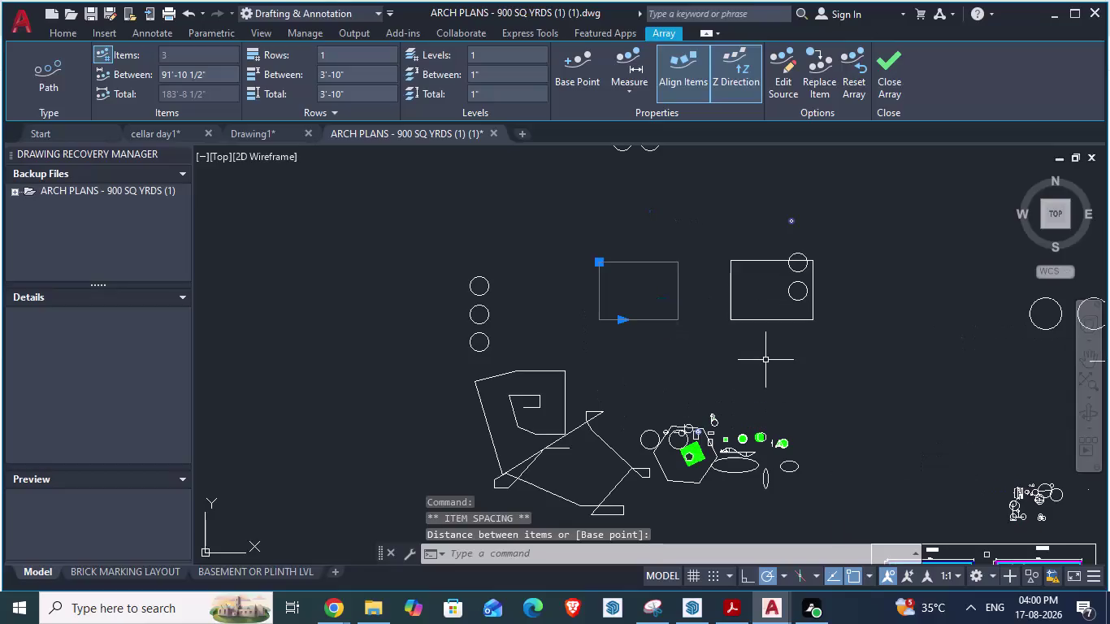
drag(620, 325, 643, 326)
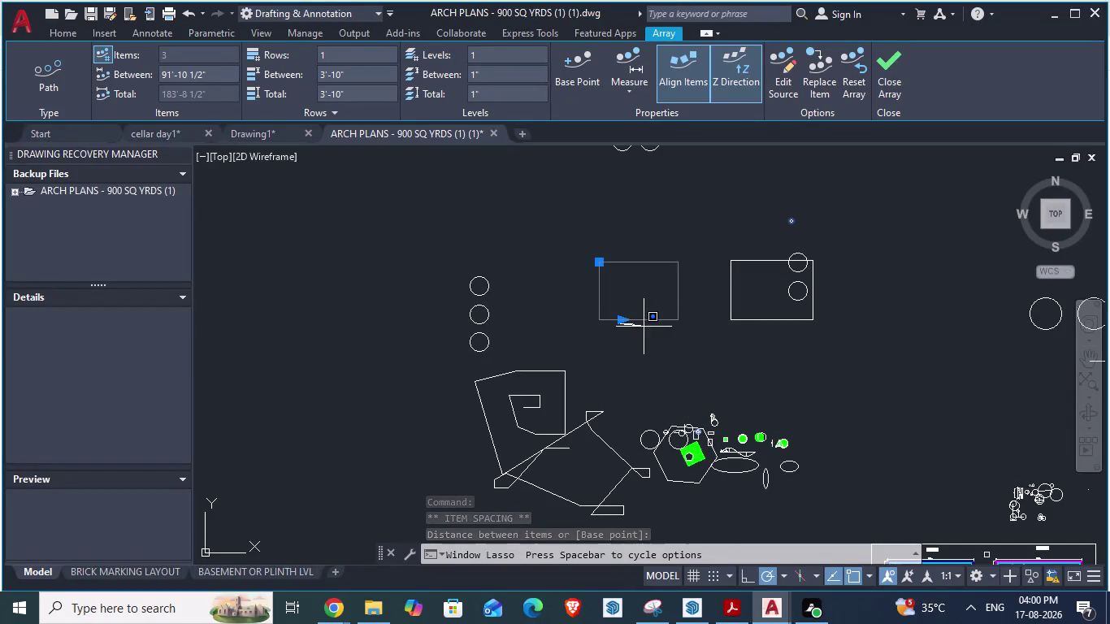
drag(643, 327, 681, 285)
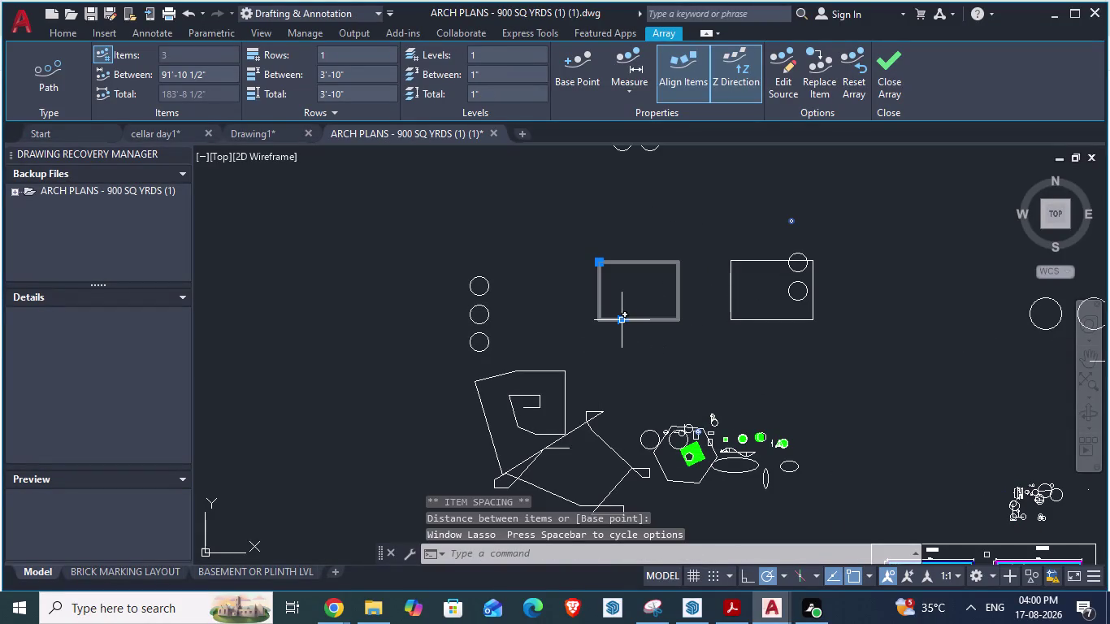
drag(622, 317, 677, 278)
click(695, 352)
Cancel the array edit at the item-distance prompt.
scroll(down, 3)
scroll(up, 3)
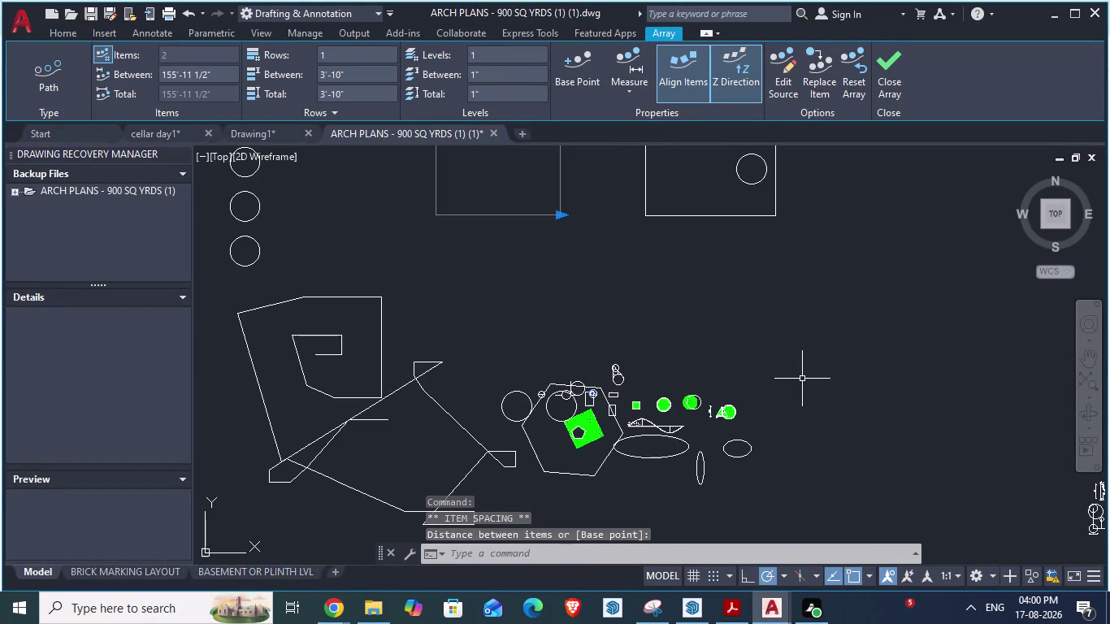
scroll(up, 3)
scroll(down, 3)
scroll(up, 3)
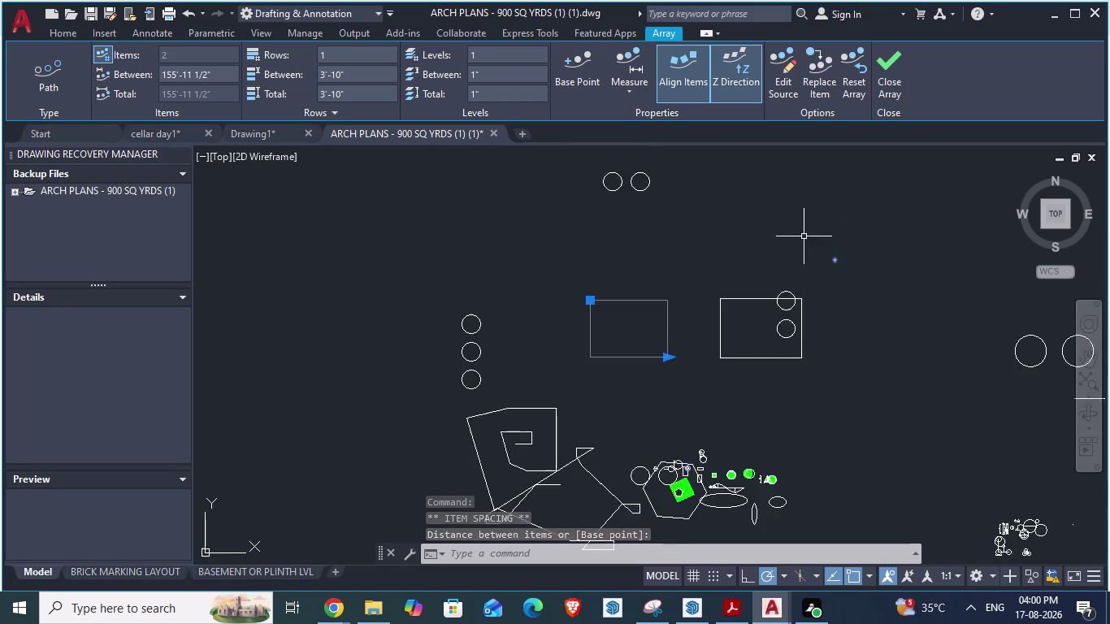
scroll(up, 3)
scroll(down, 3)
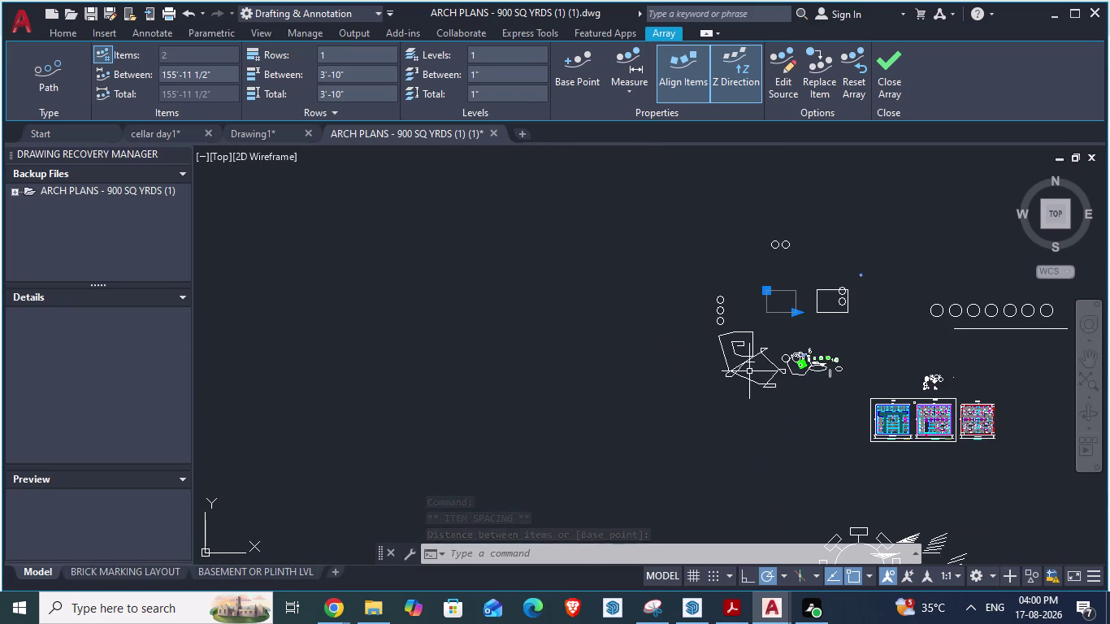
scroll(down, 3)
scroll(up, 3)
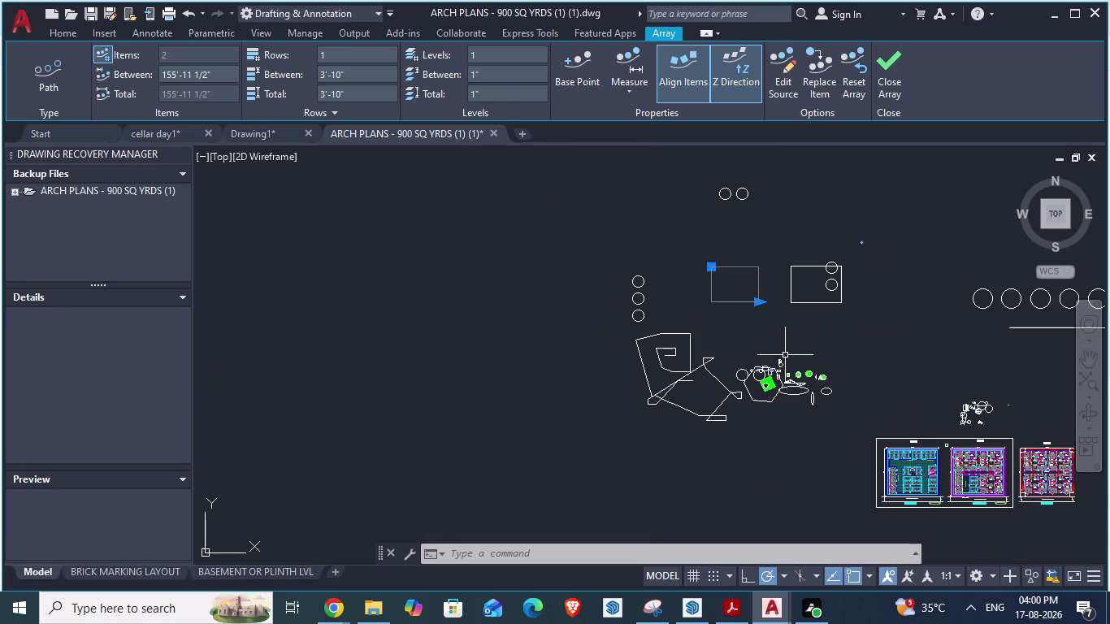
key(Escape)
scroll(up, 3)
scroll(up, 3)
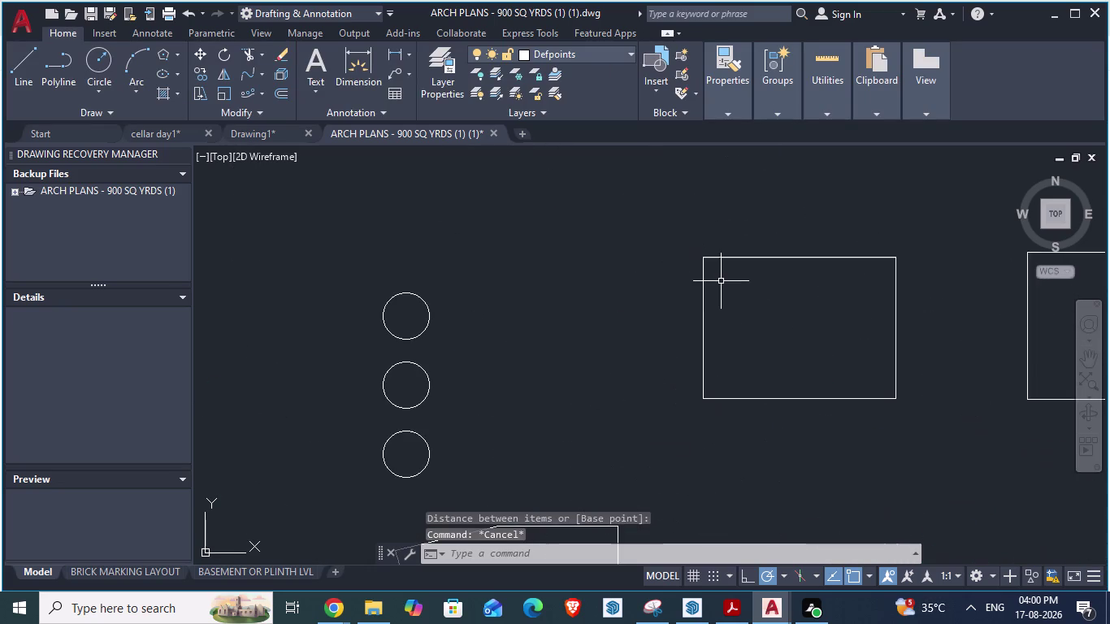
Zoom out, window-select the floor plan objects, then clear the selection.
scroll(down, 3)
scroll(down, 3)
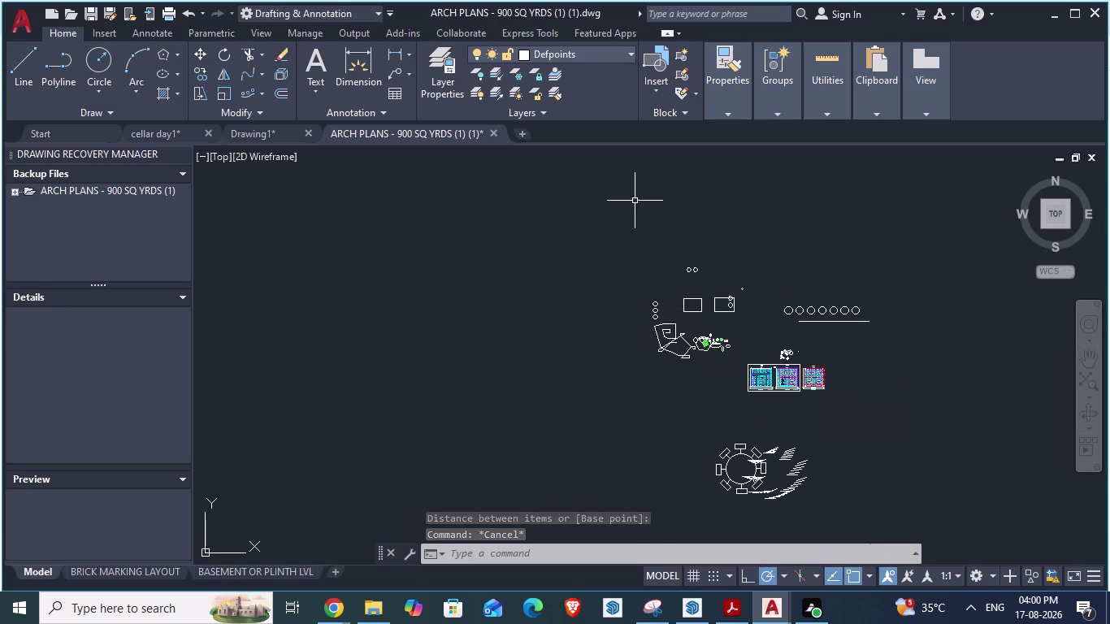
click(842, 206)
click(564, 361)
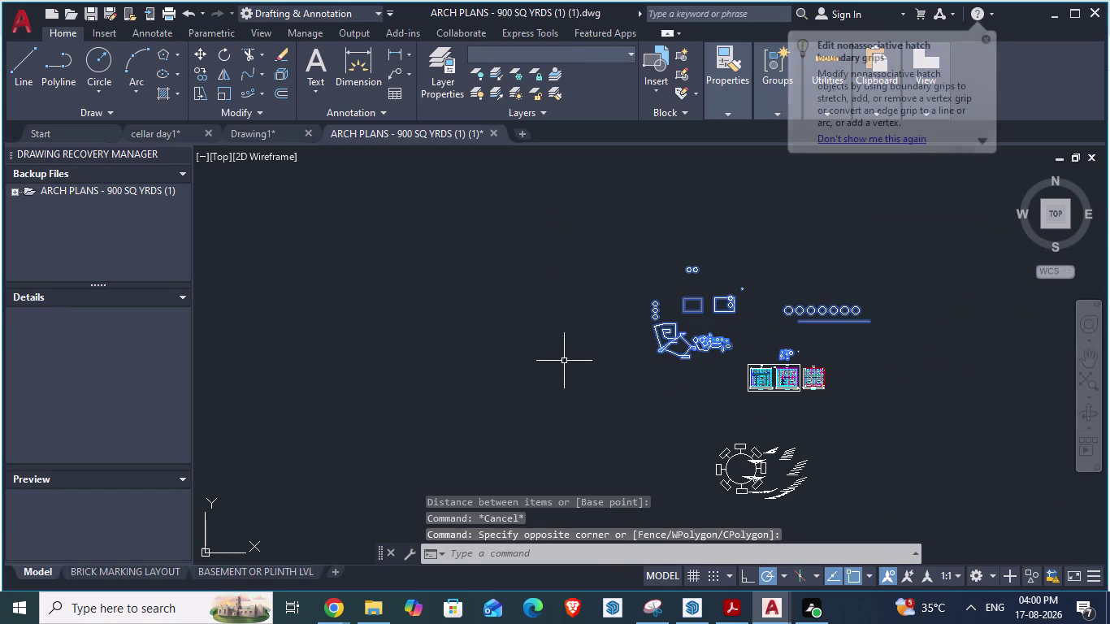
key(Escape)
scroll(down, 3)
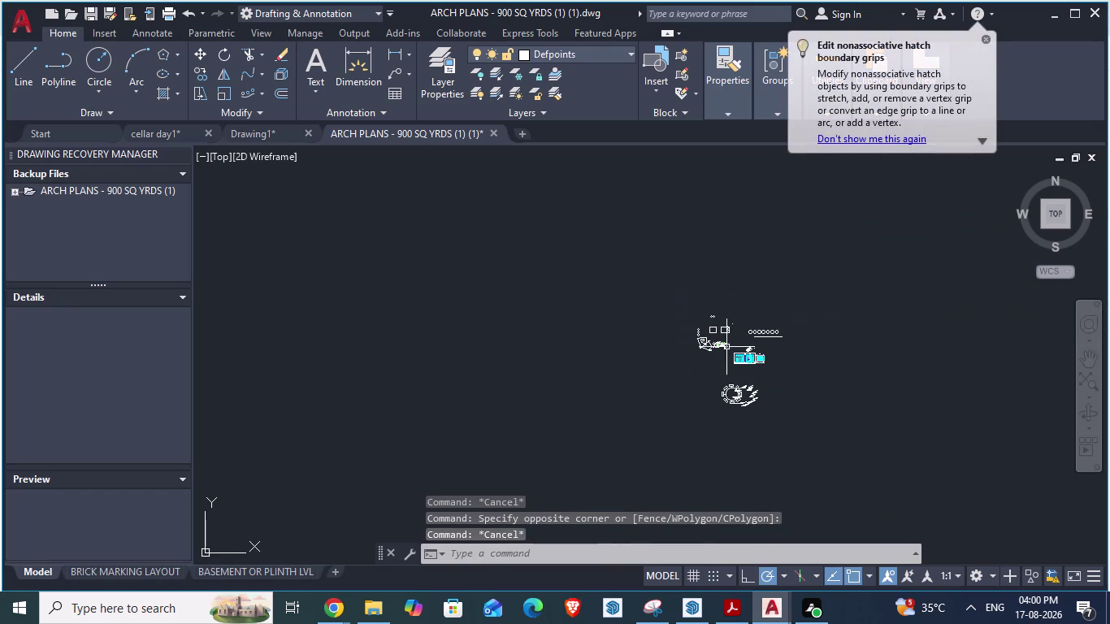
key(Escape)
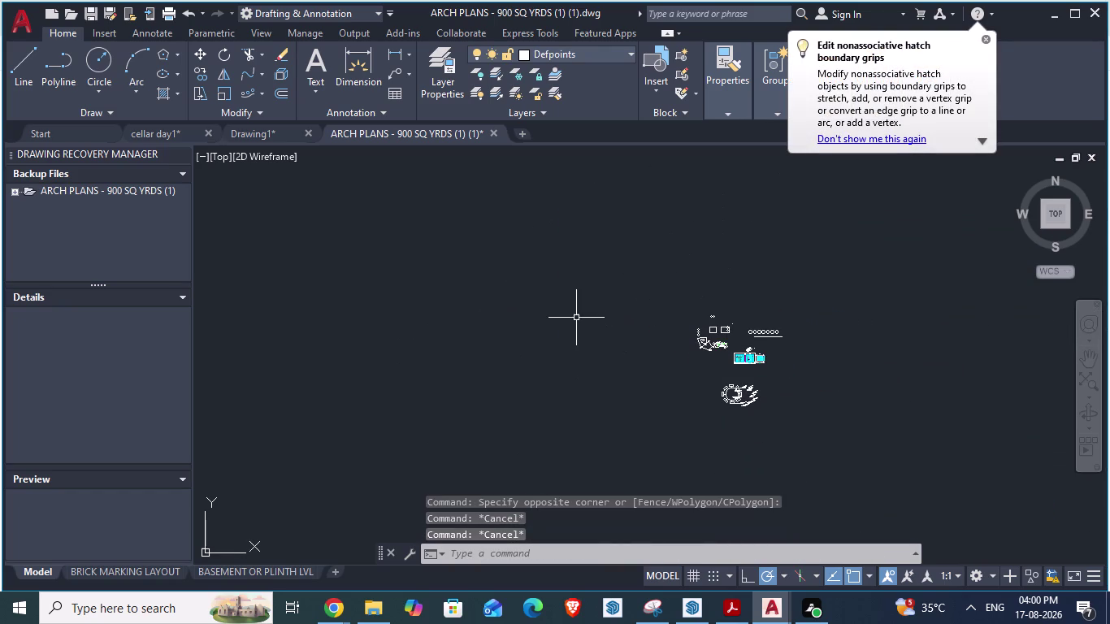
key(Escape)
Dismiss the hatch grips tip and zoom to an empty area beside the plans.
click(981, 42)
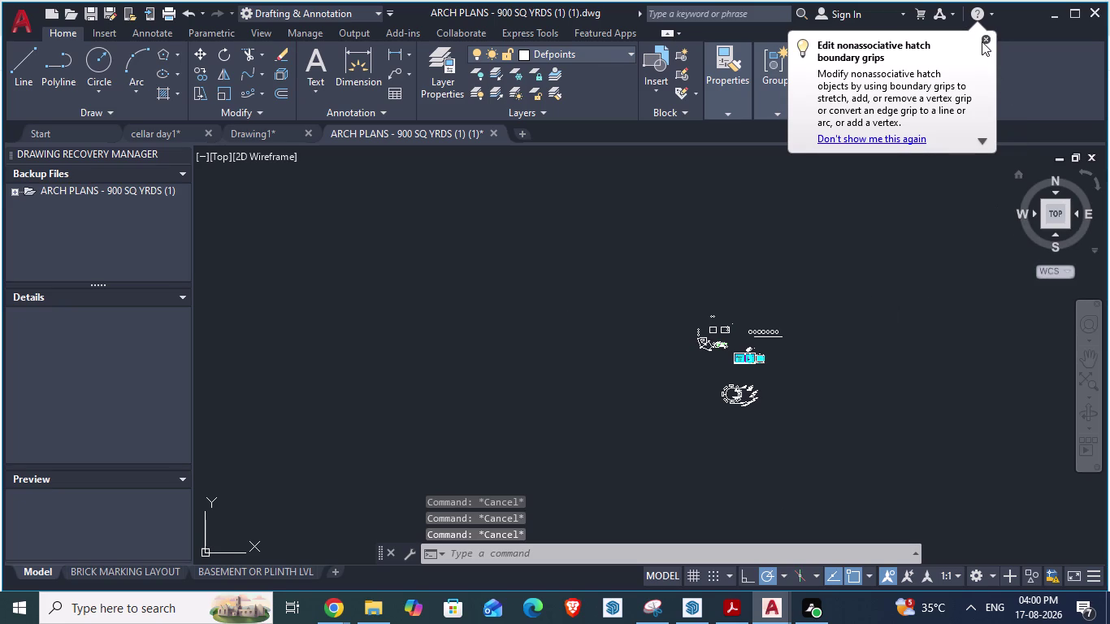
click(494, 328)
key(Escape)
scroll(down, 3)
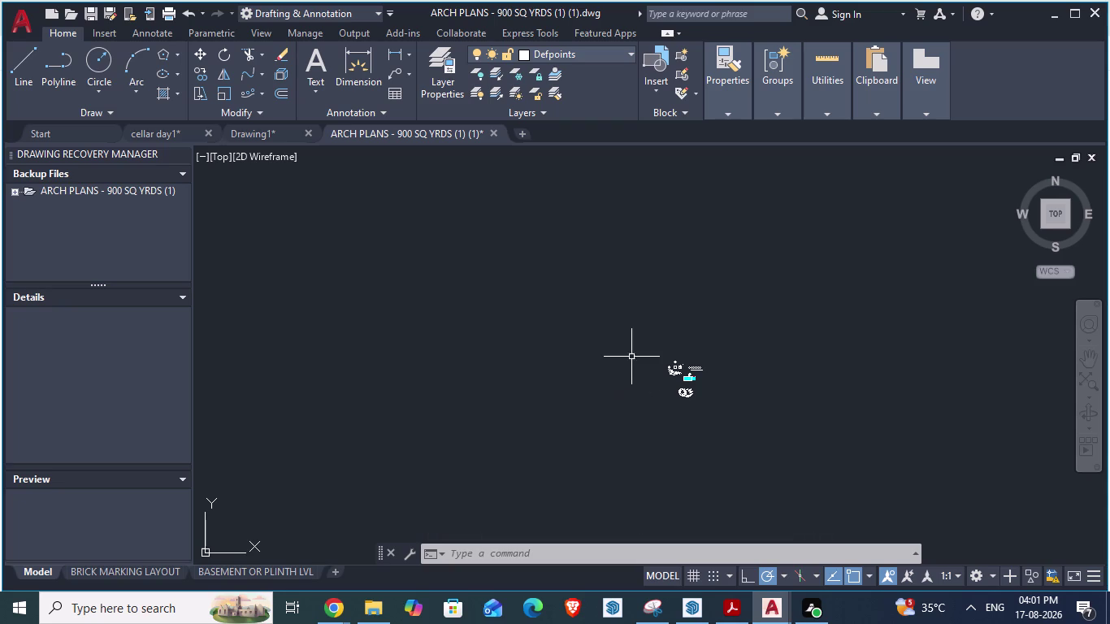
scroll(up, 3)
scroll(down, 3)
scroll(down, 3)
scroll(up, 3)
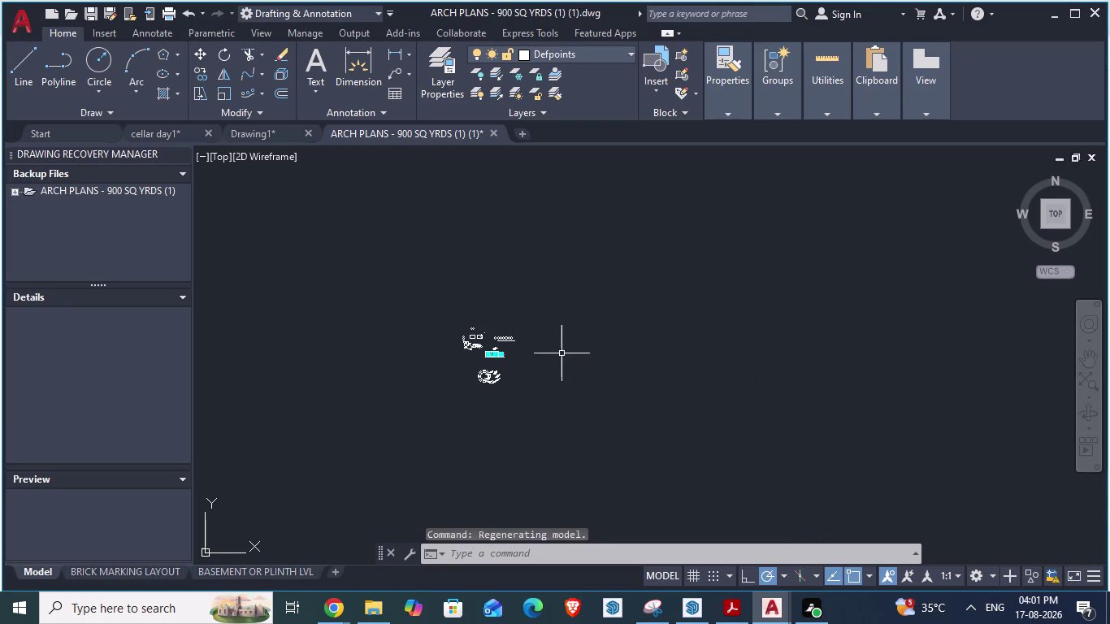
scroll(up, 3)
scroll(up, 3)
scroll(up, 3)
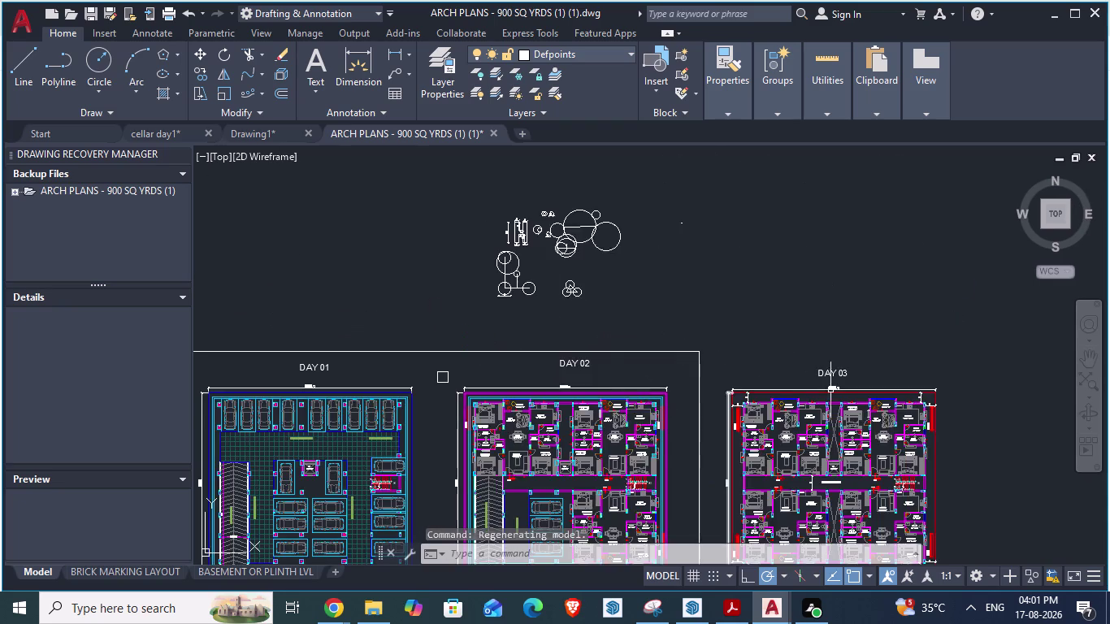
scroll(down, 3)
scroll(up, 3)
Draw a large rectangle with REC by picking two opposite corners in the empty area.
text(re)
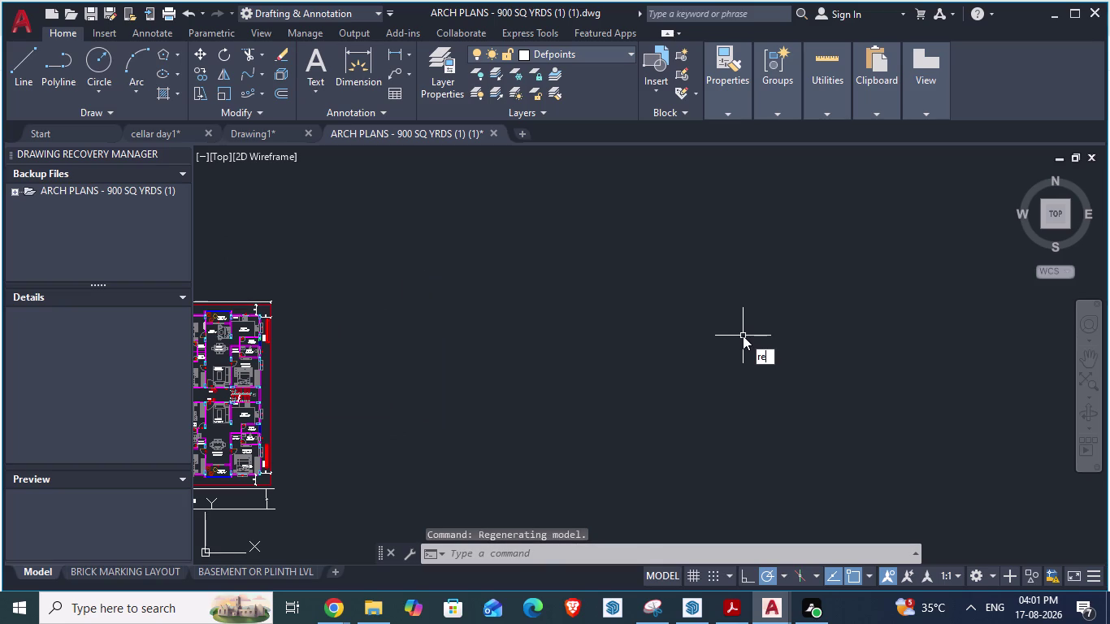
text(c)
key(Return)
scroll(down, 3)
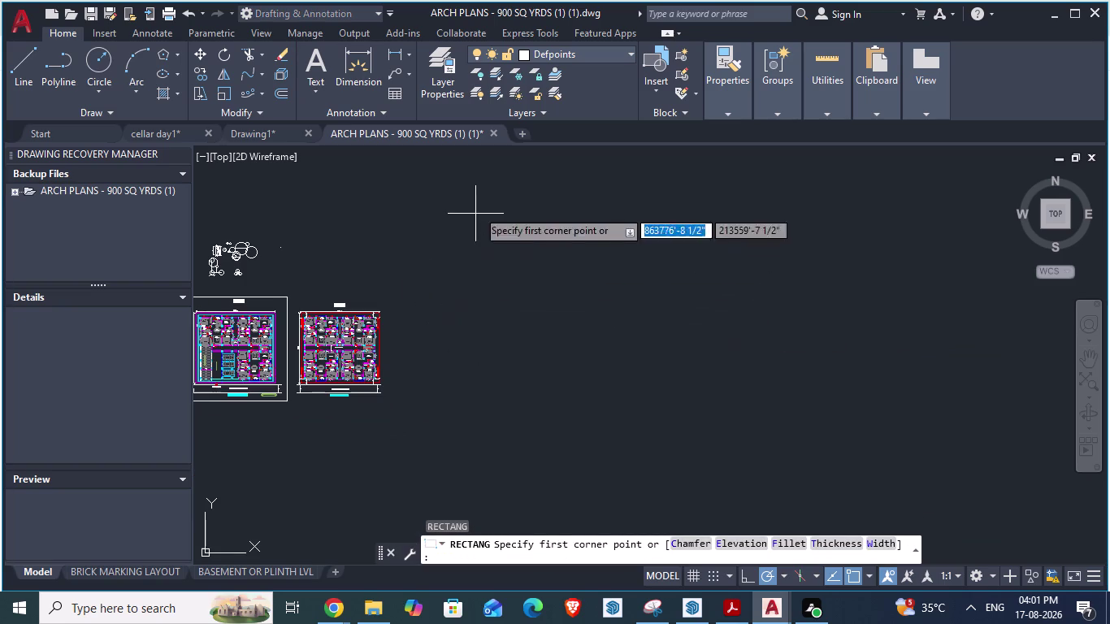
click(477, 206)
click(616, 299)
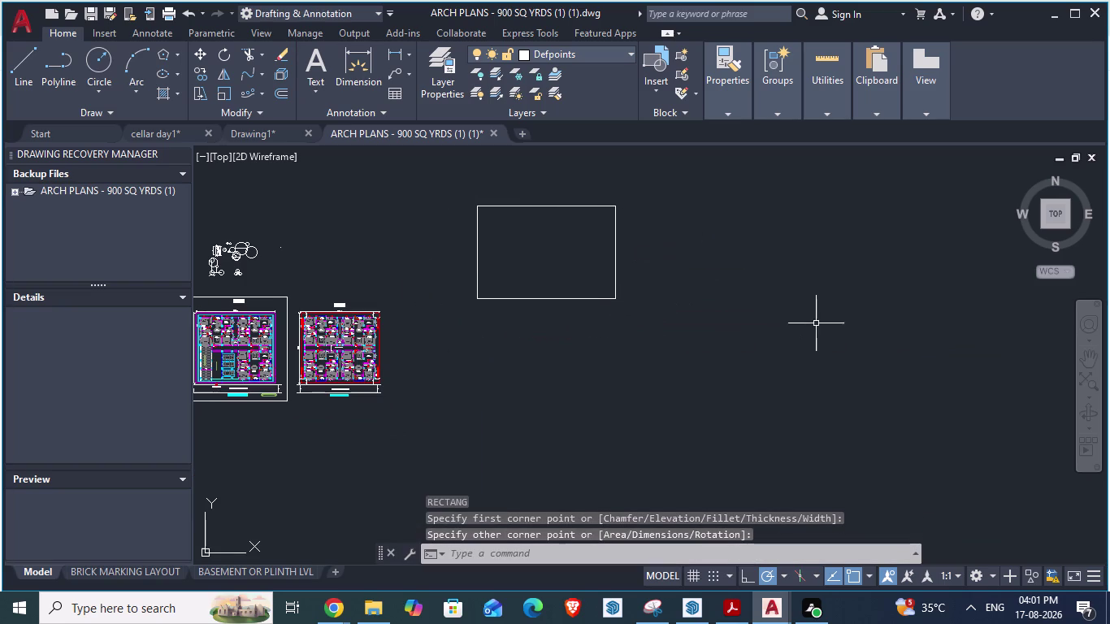
scroll(up, 3)
key(Escape)
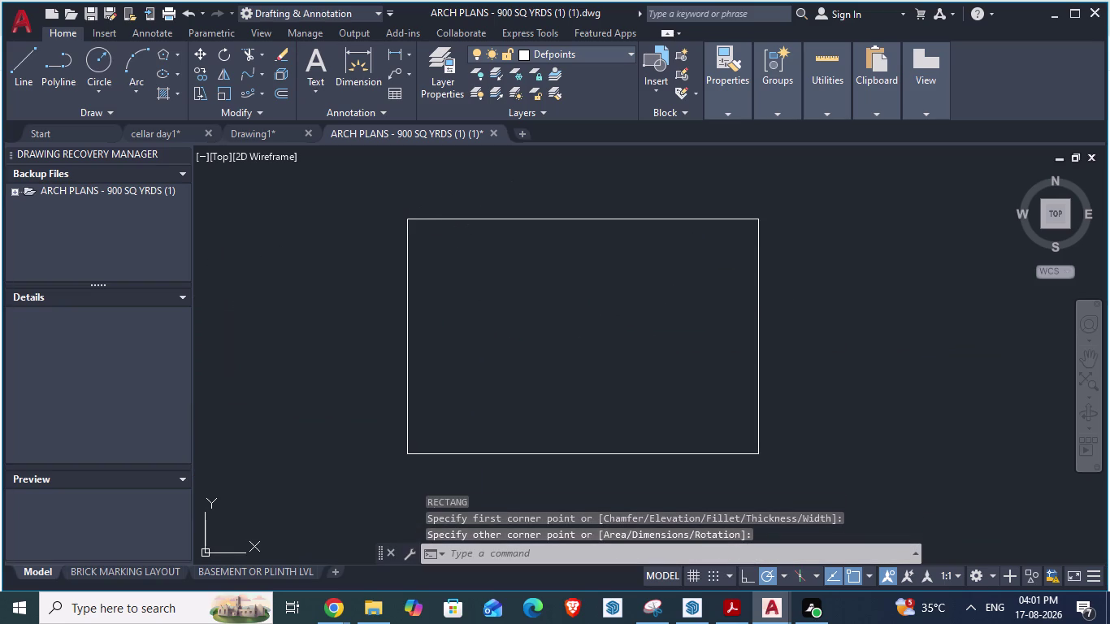
scroll(up, 3)
key(f)
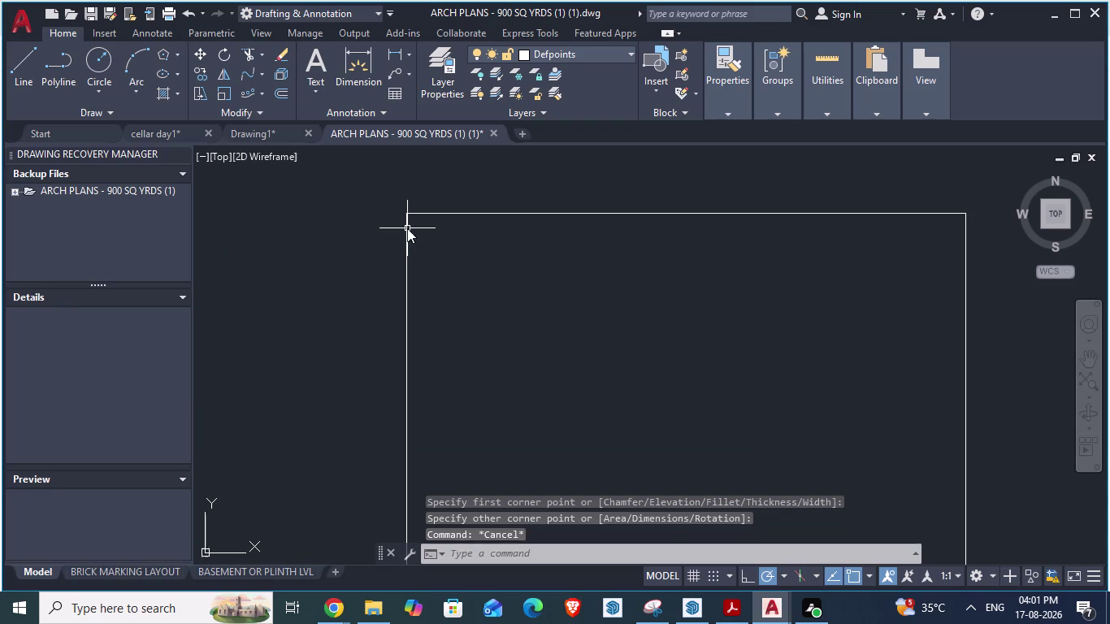
key(Return)
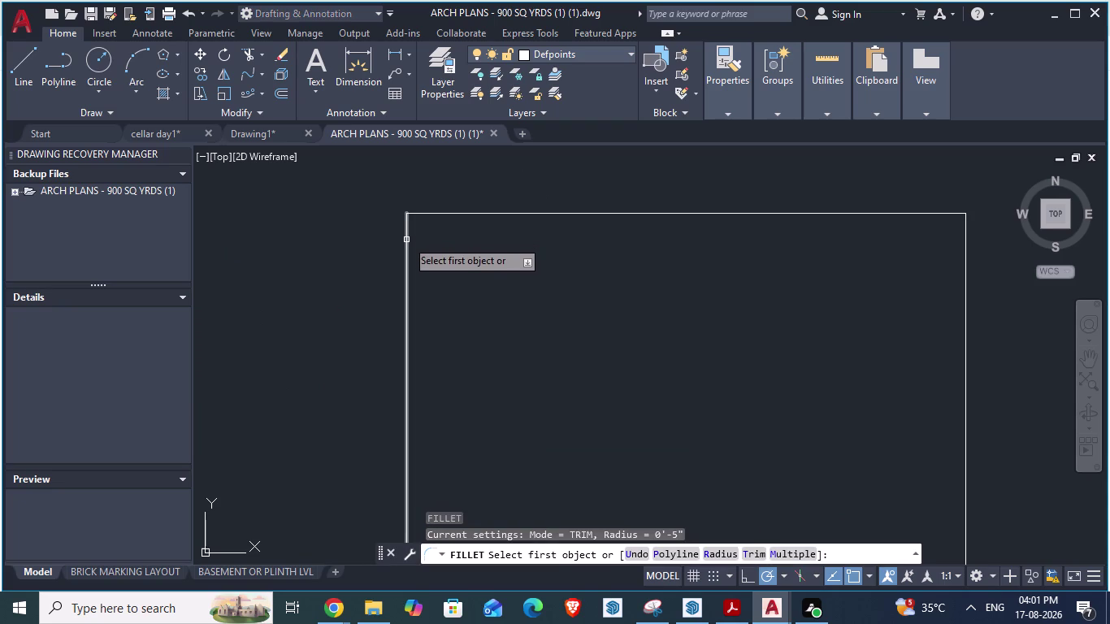
Abandon a first fillet attempt on the rectangle's left edge and restart FILLET.
click(406, 240)
key(Return)
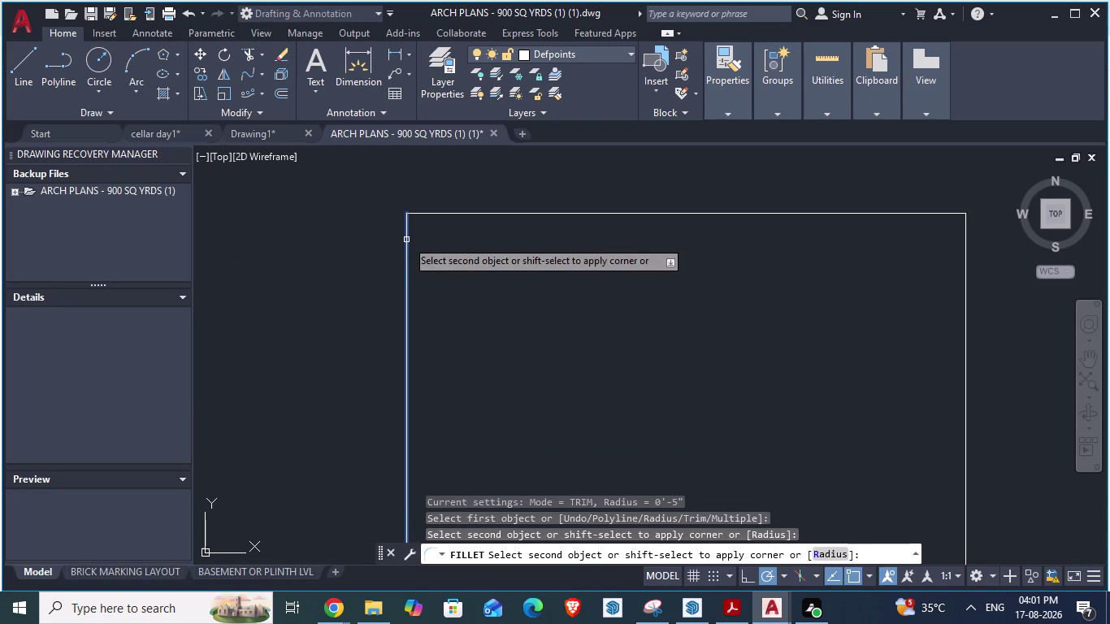
key(Escape)
key(Escape)
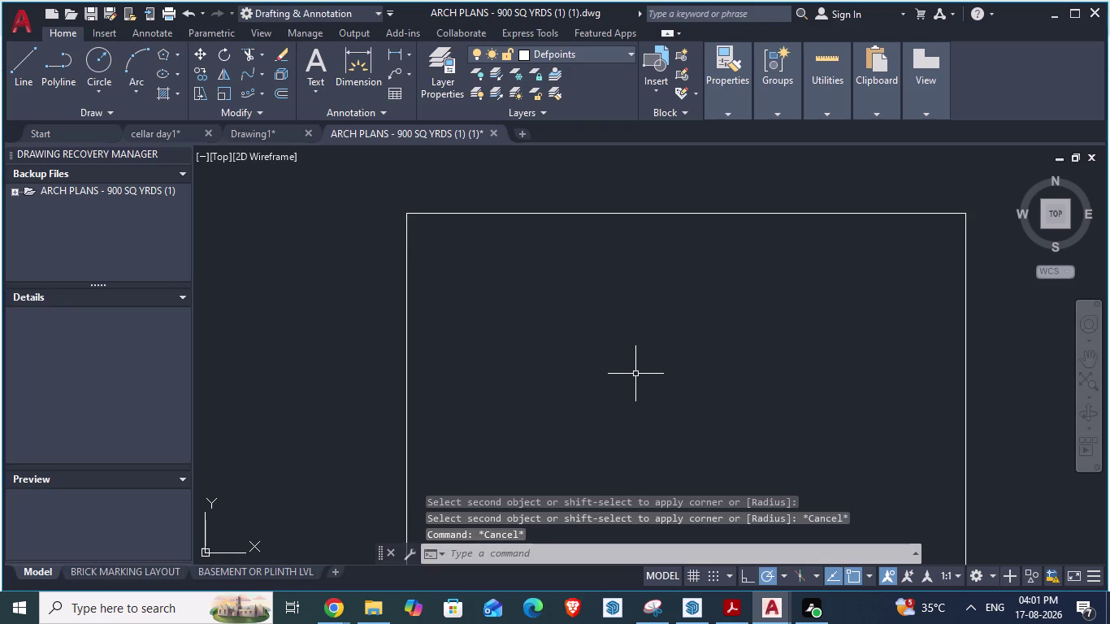
key(f)
key(Return)
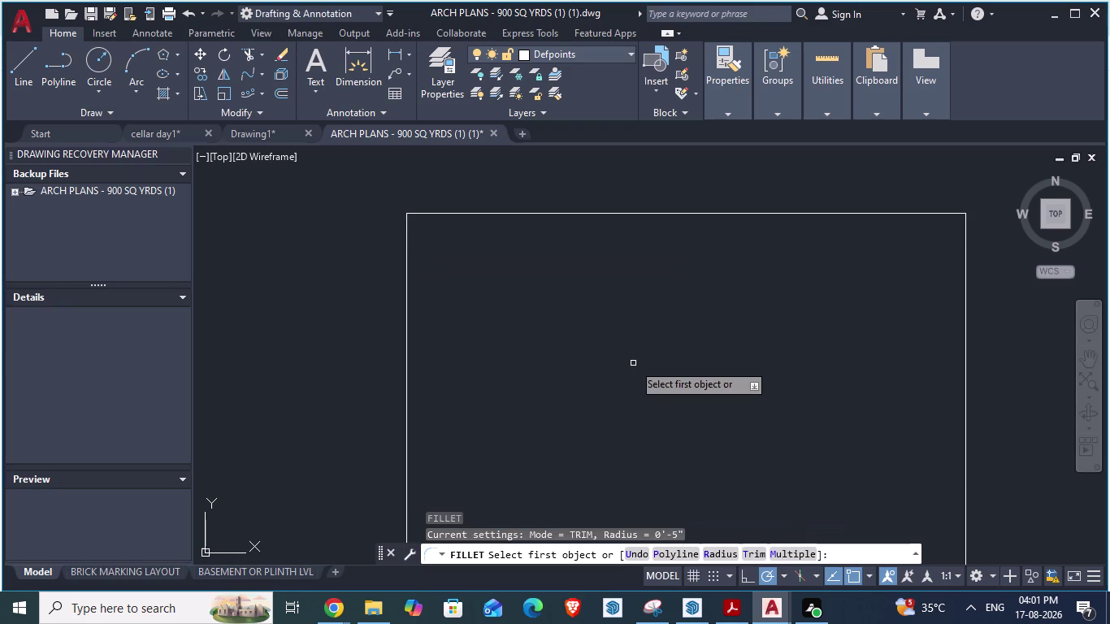
Pick the rectangle's top and left edges to fillet the top-left corner, then cancel.
click(488, 216)
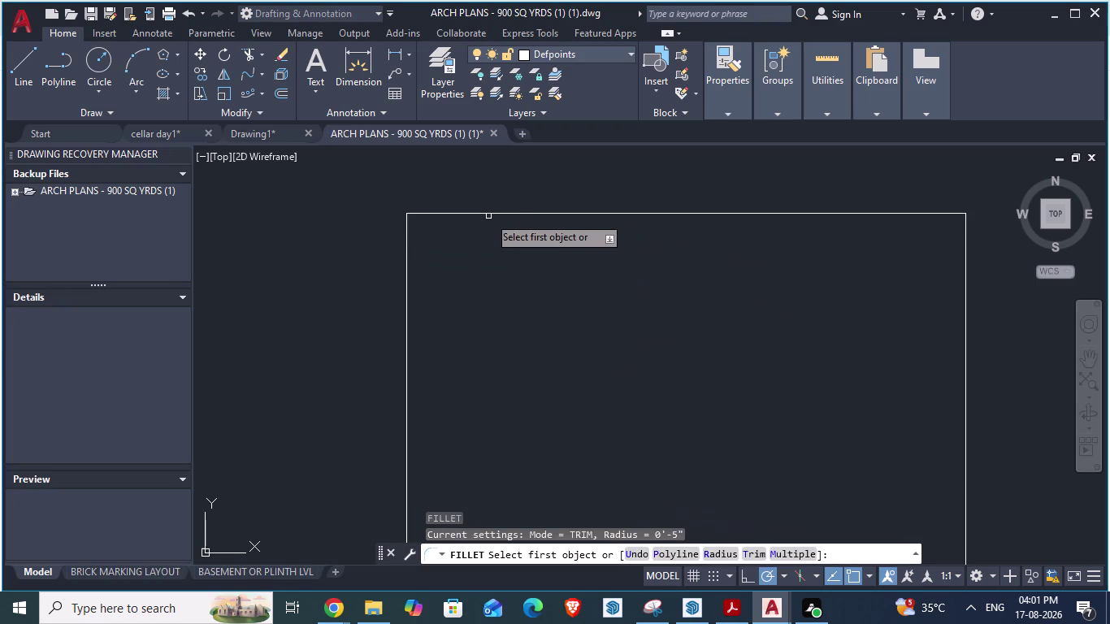
click(487, 213)
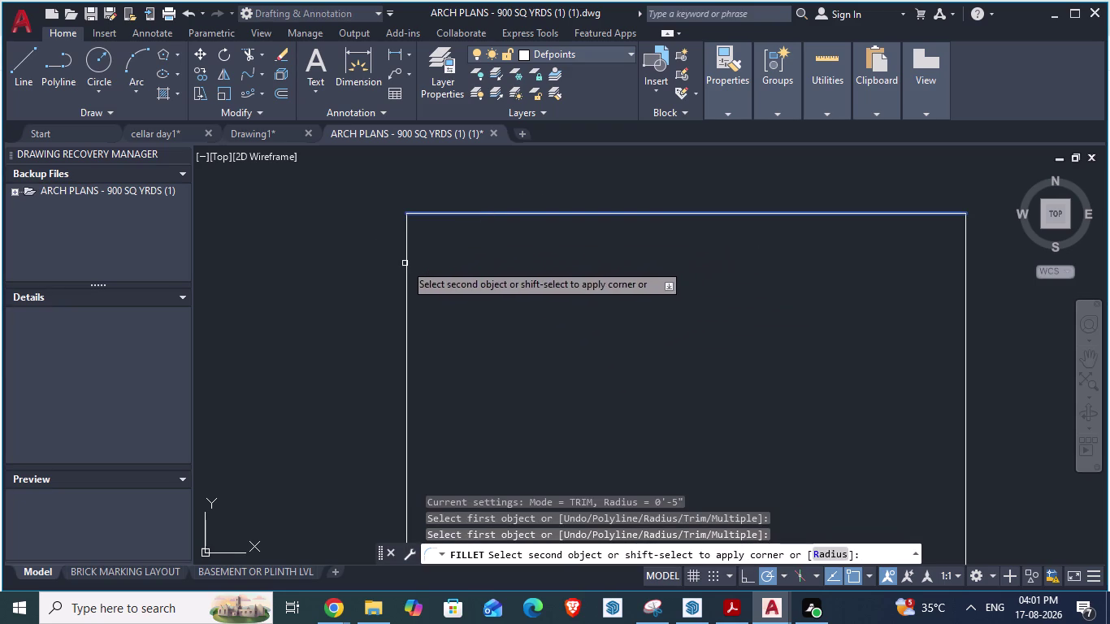
click(405, 263)
click(406, 265)
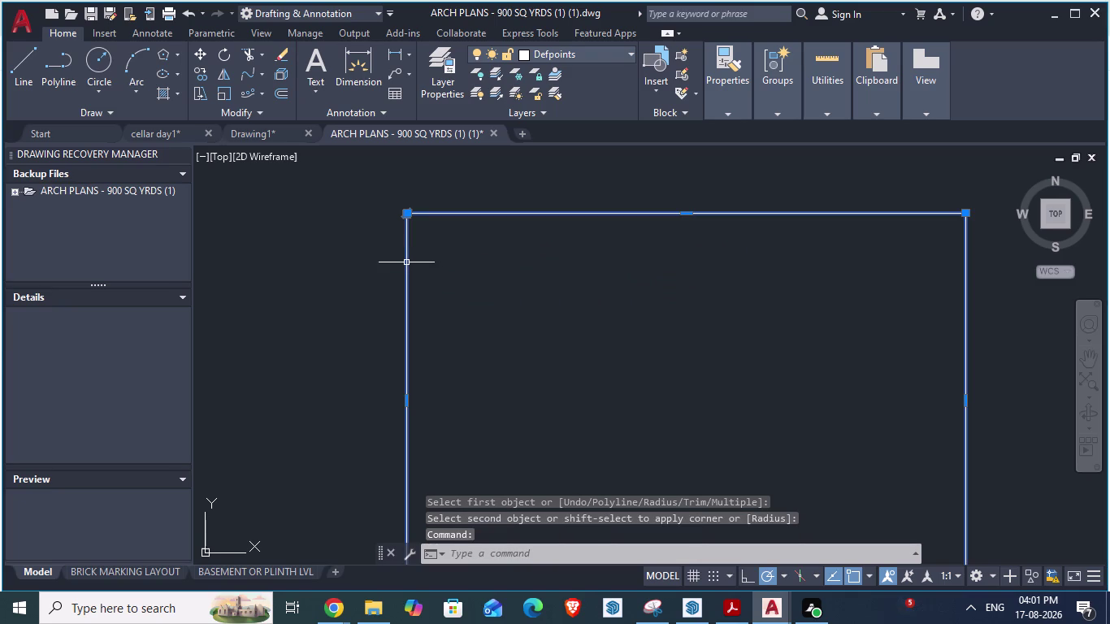
key(Return)
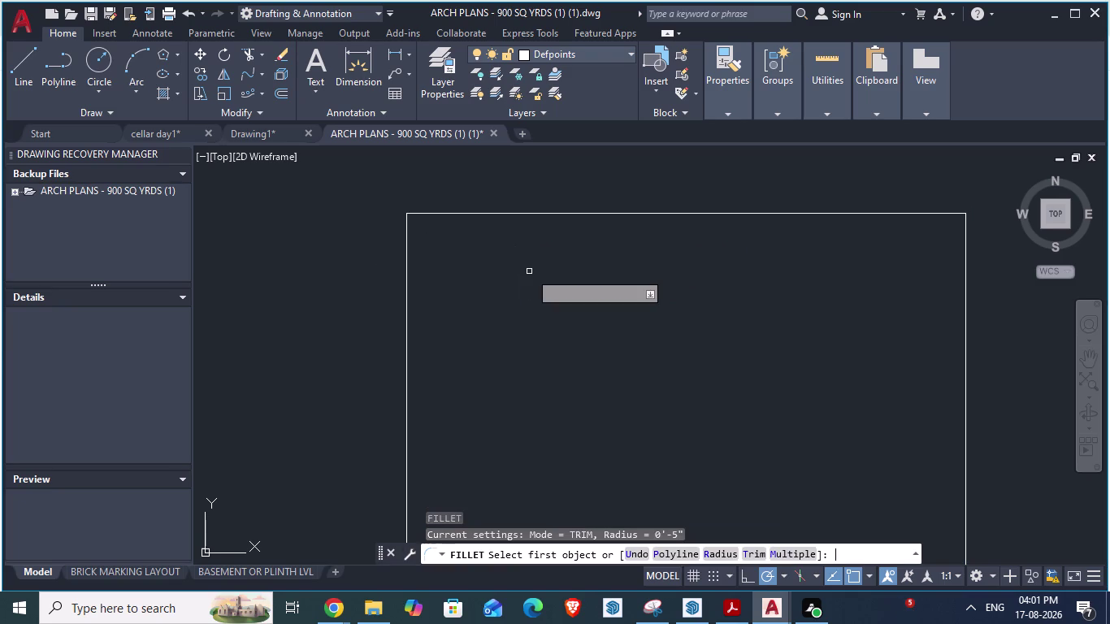
key(Escape)
key(Escape)
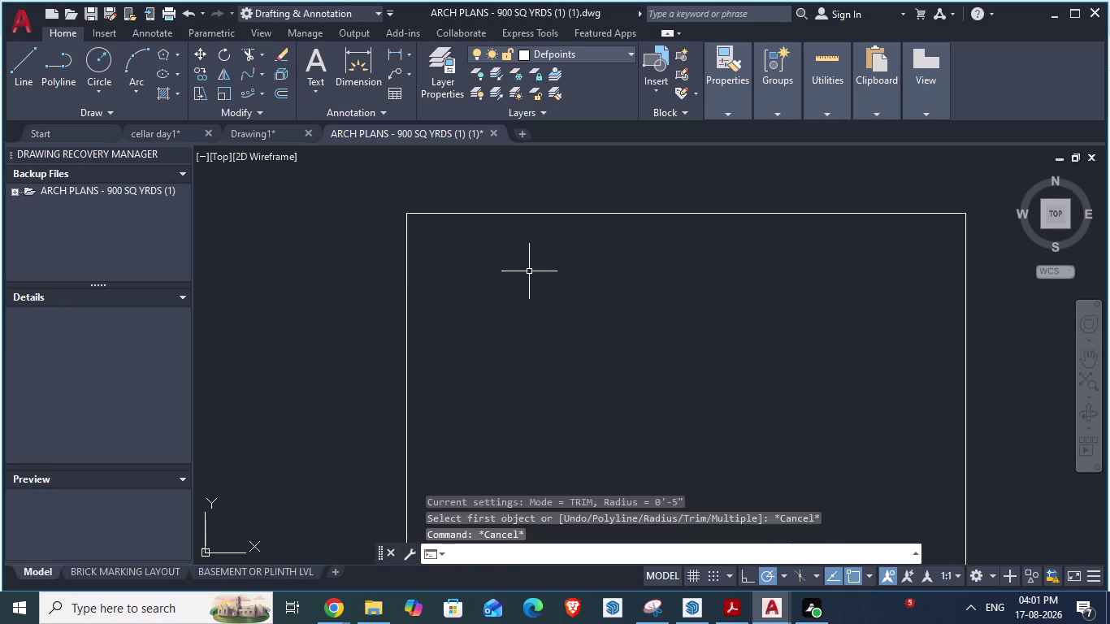
key(Escape)
key(Escape)
key(Escape)
key(Escape)
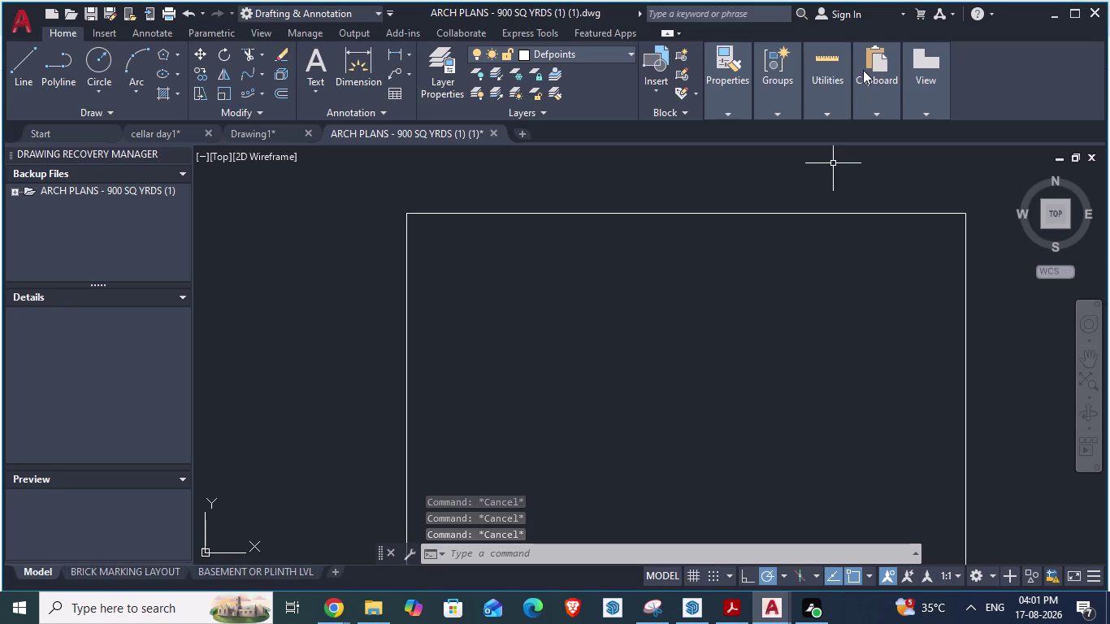
Restart FILLET several times, abandoning a stray selection window inside the rectangle.
key(f)
key(Return)
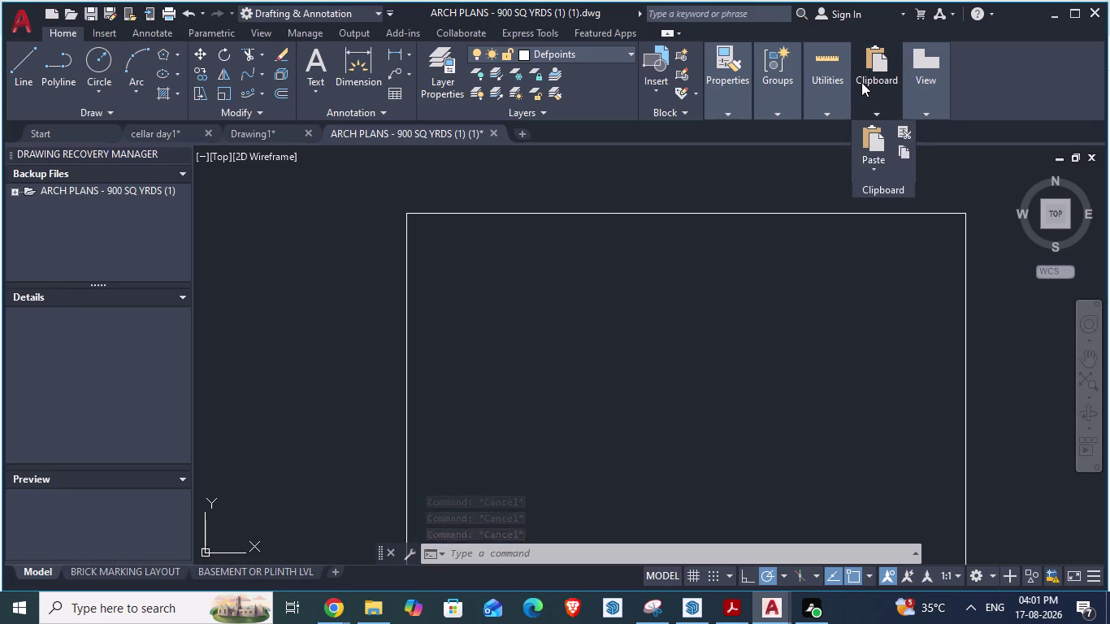
key(Escape)
key(Escape)
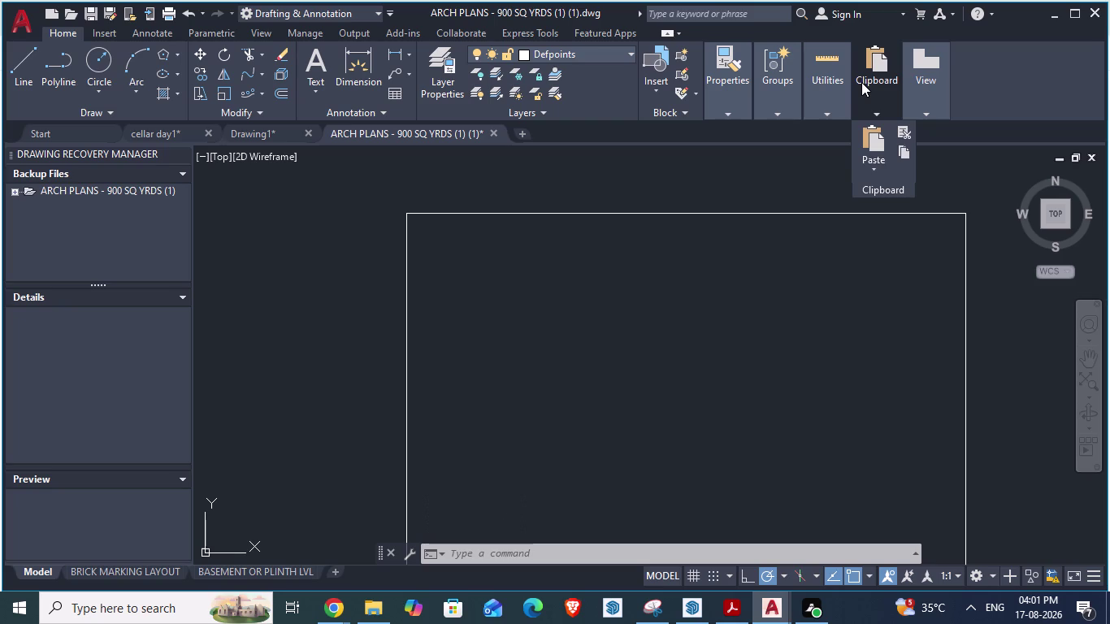
key(Escape)
key(f)
key(Return)
key(Return)
click(603, 365)
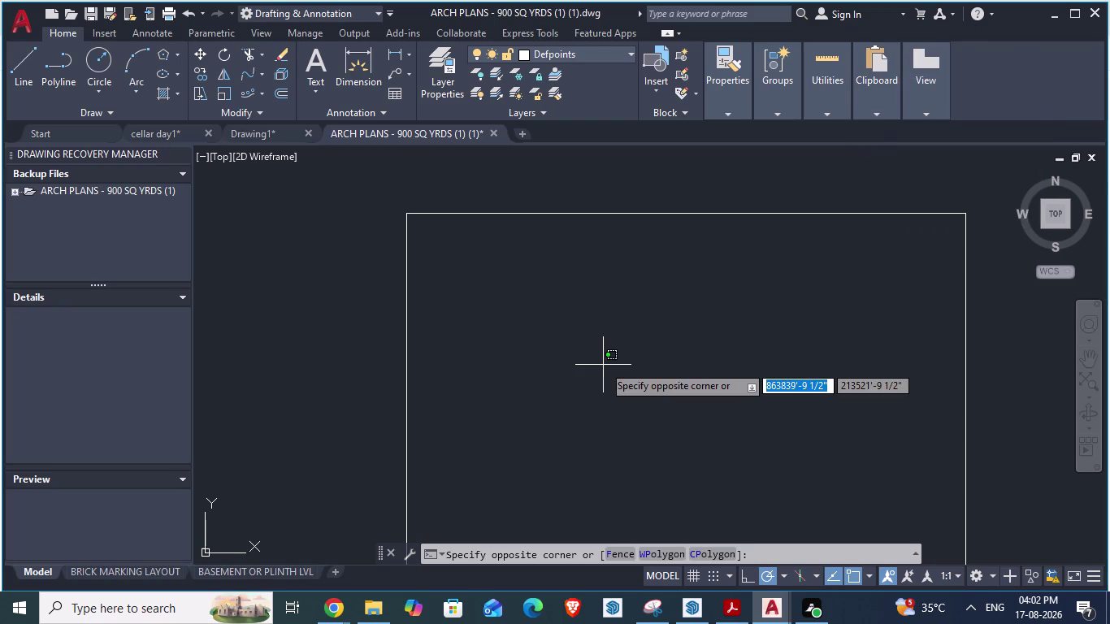
key(Escape)
key(f)
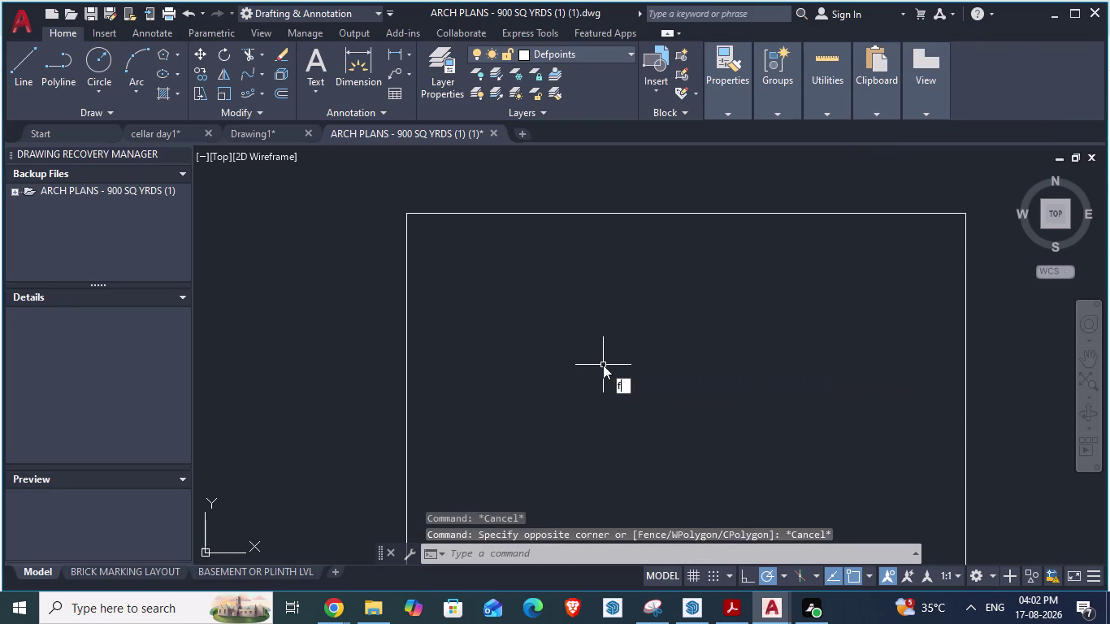
key(Return)
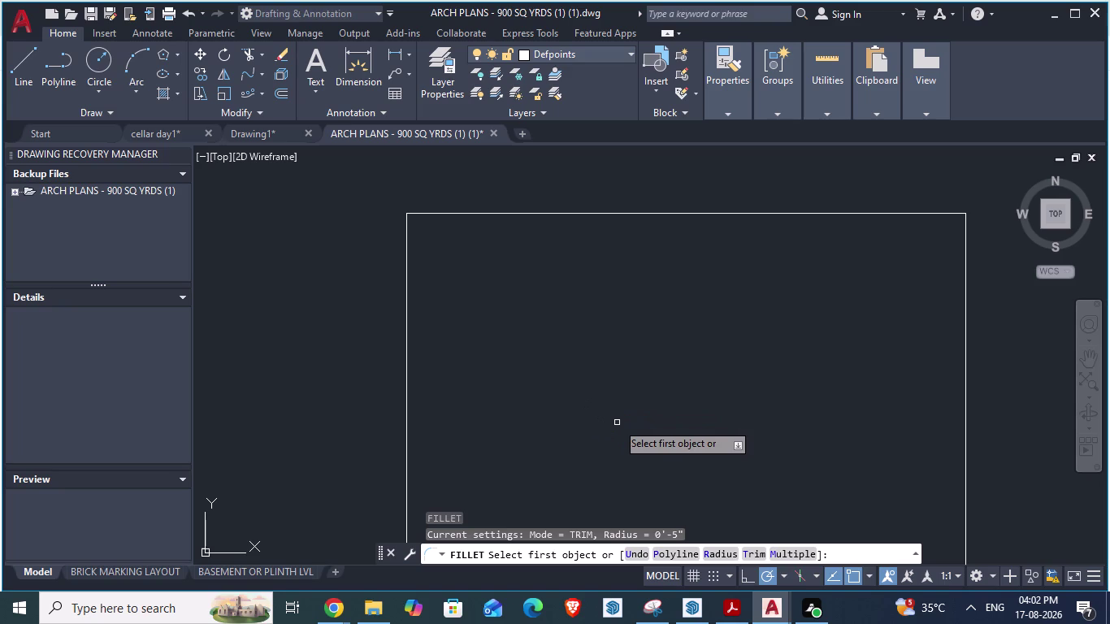
Set the fillet radius to 1' and round the rectangle's top-left corner.
key(r)
key(Return)
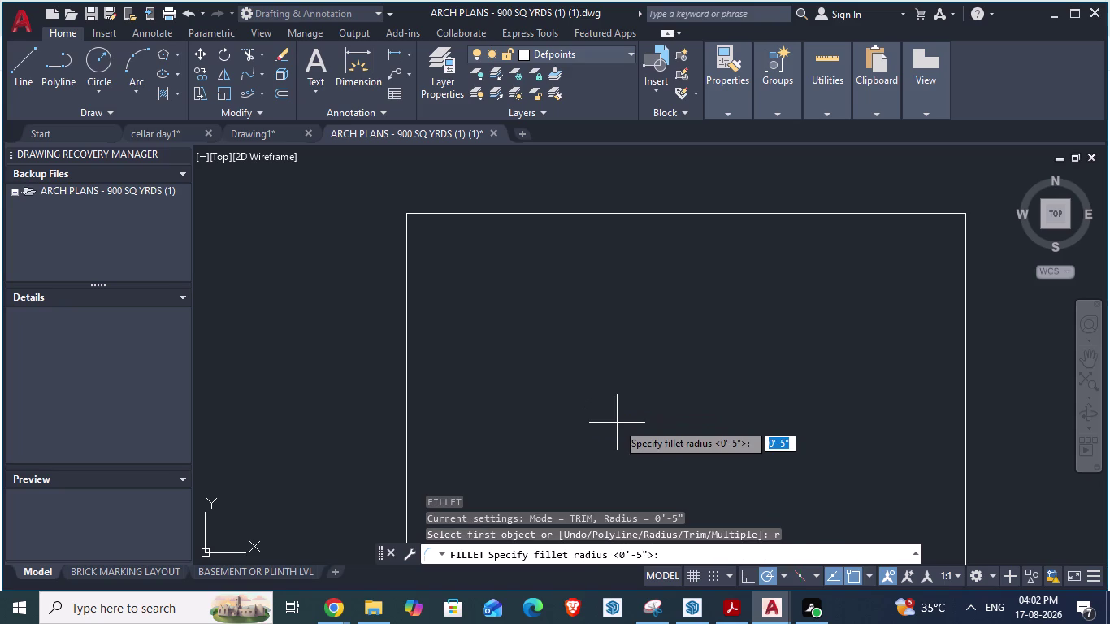
text(1')
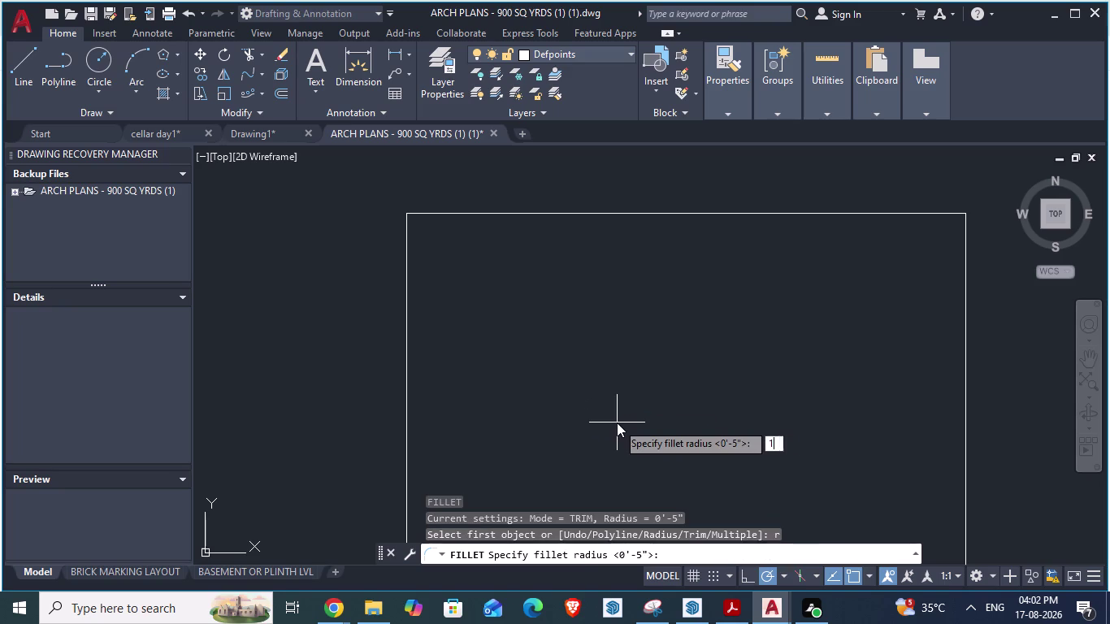
key(Return)
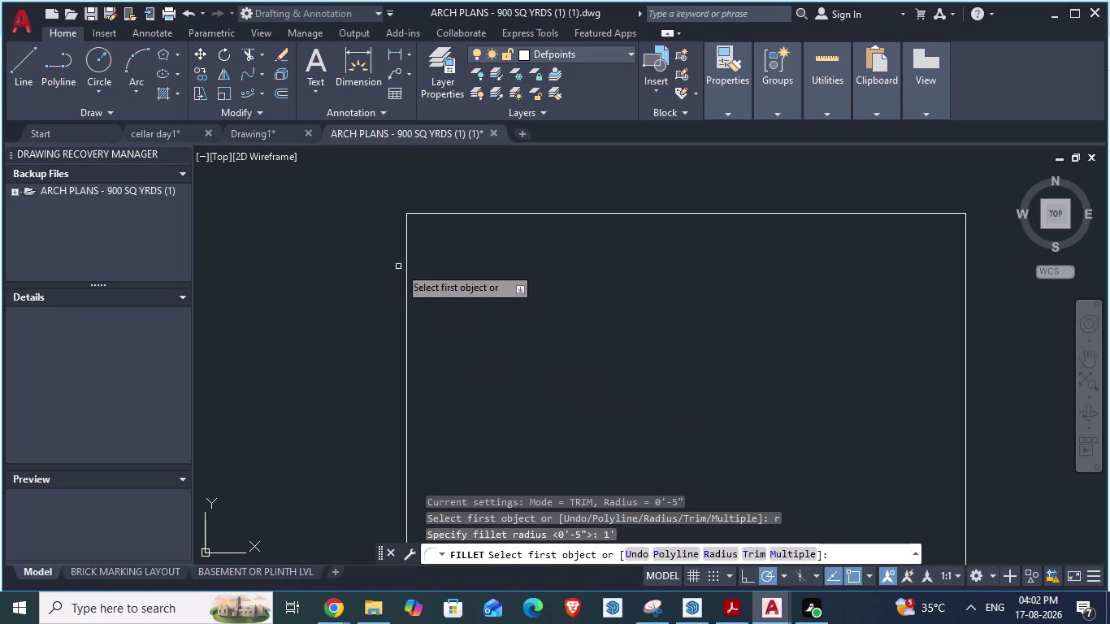
click(407, 270)
click(450, 216)
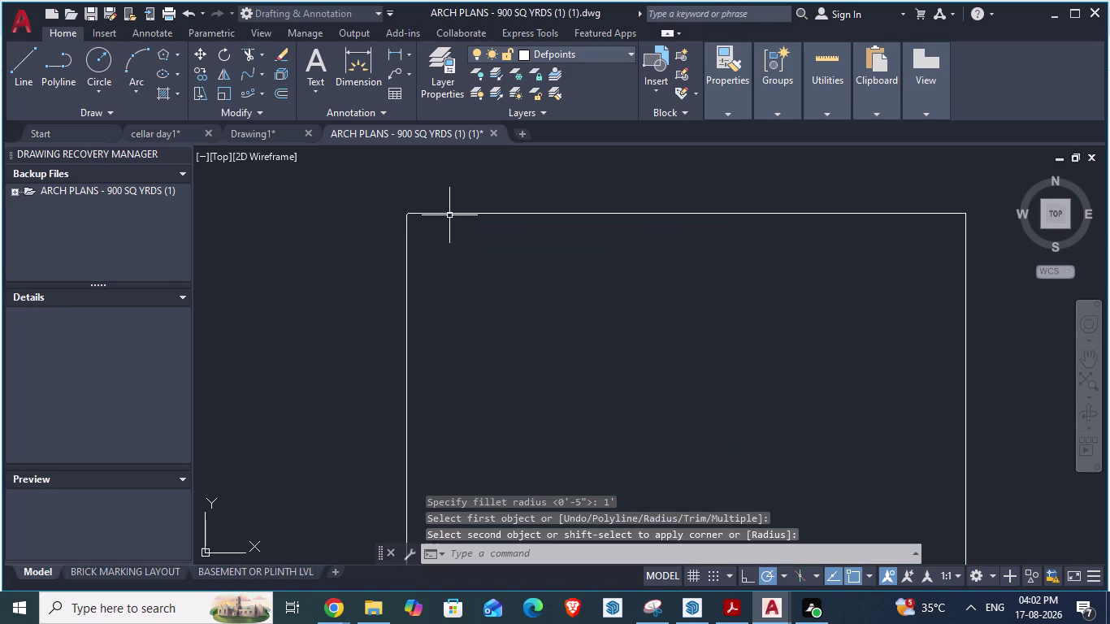
scroll(up, 3)
scroll(down, 3)
scroll(up, 3)
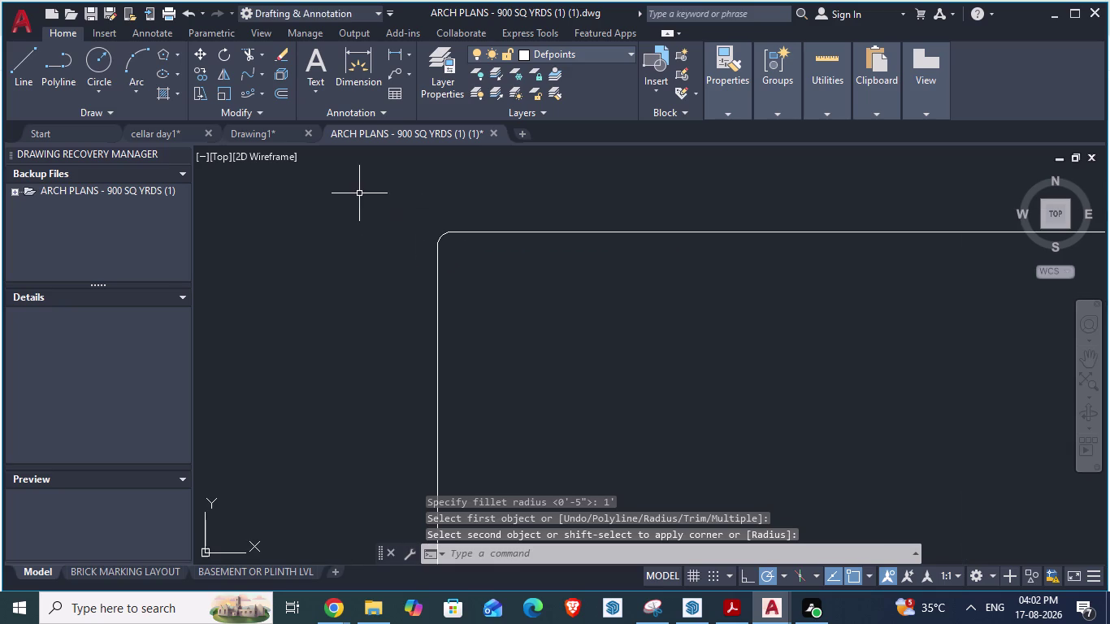
scroll(down, 3)
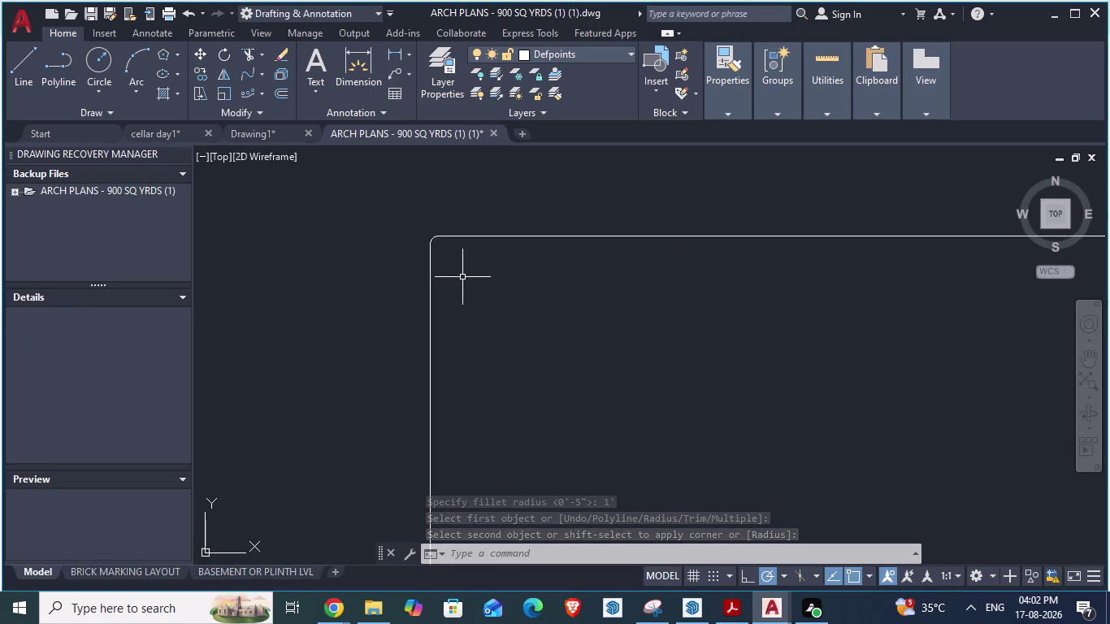
key(ctrl+z)
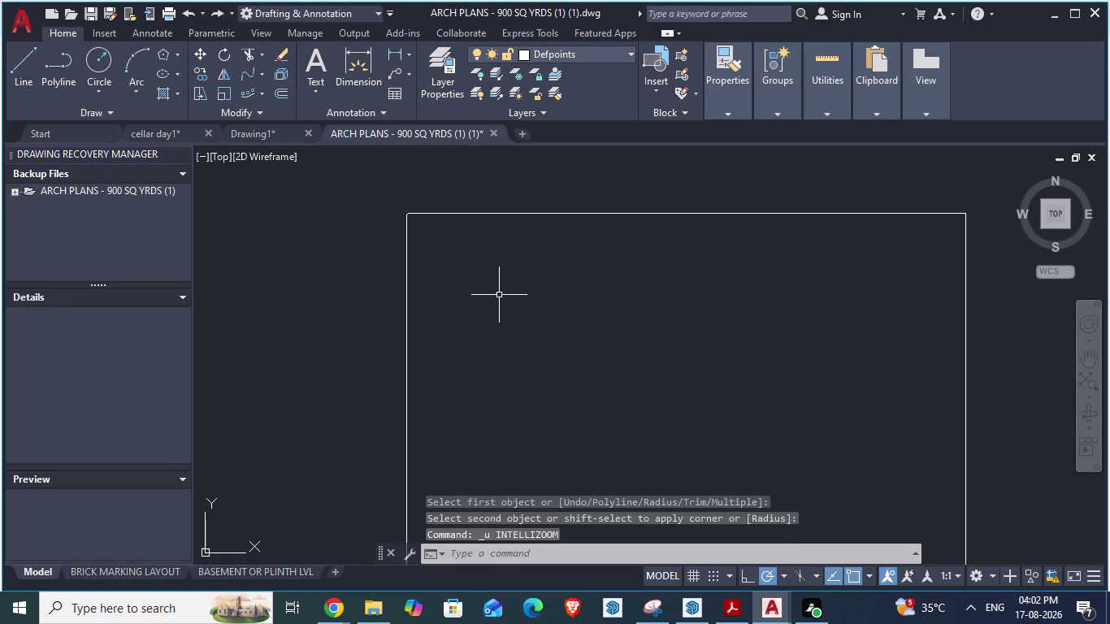
Restart FILLET with trim mode kept on and the radius set to 5'.
key(Escape)
key(f)
key(Return)
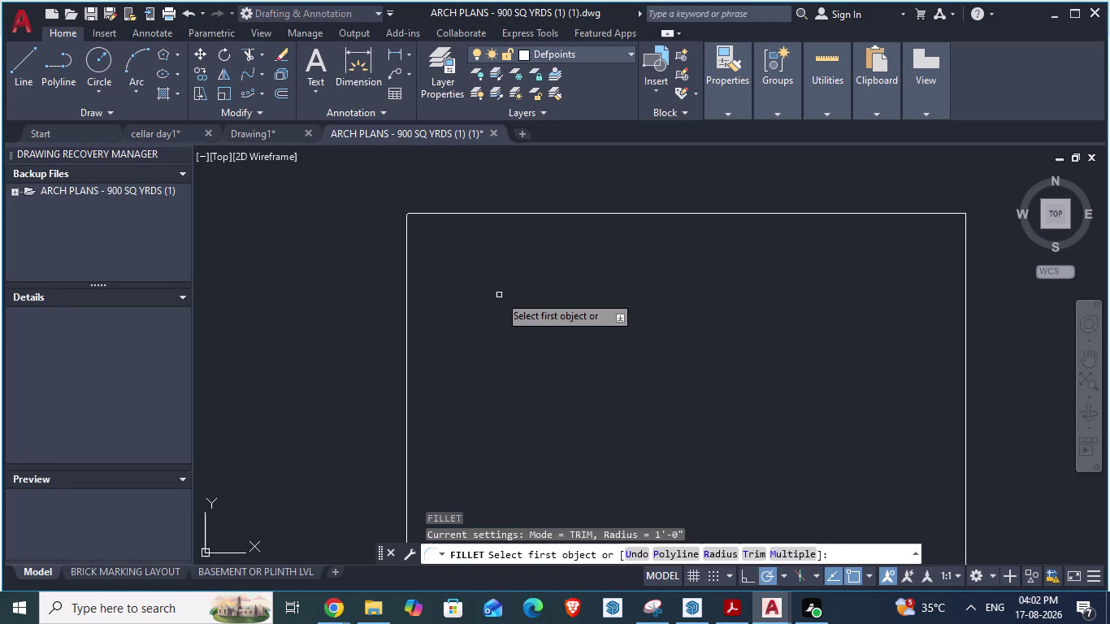
text(tr)
key(Return)
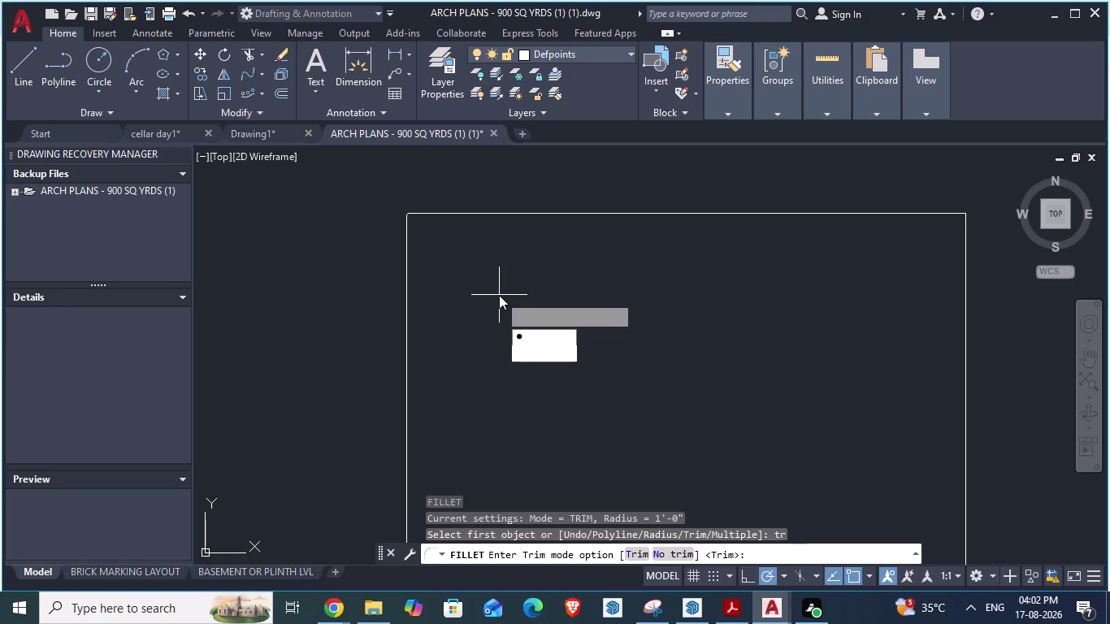
key(Return)
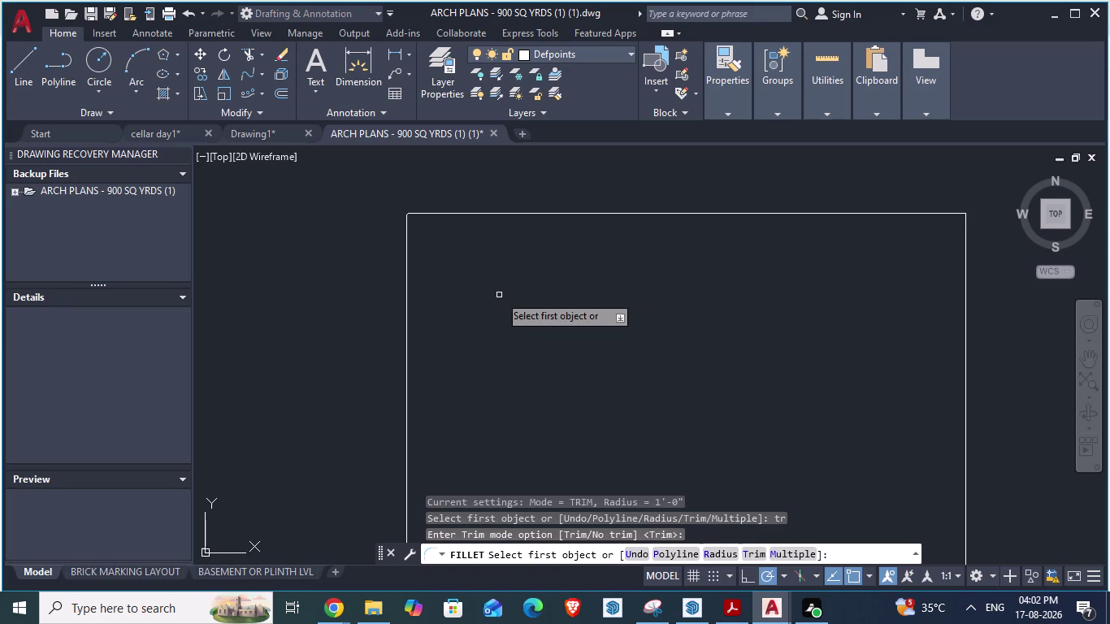
key(r)
key(Return)
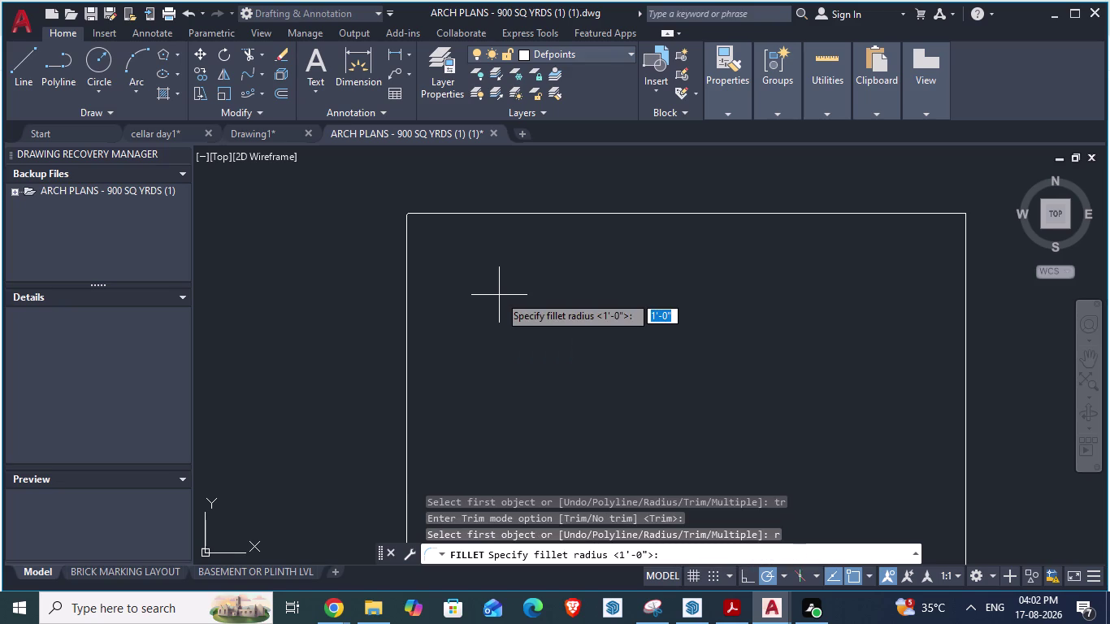
text(5')
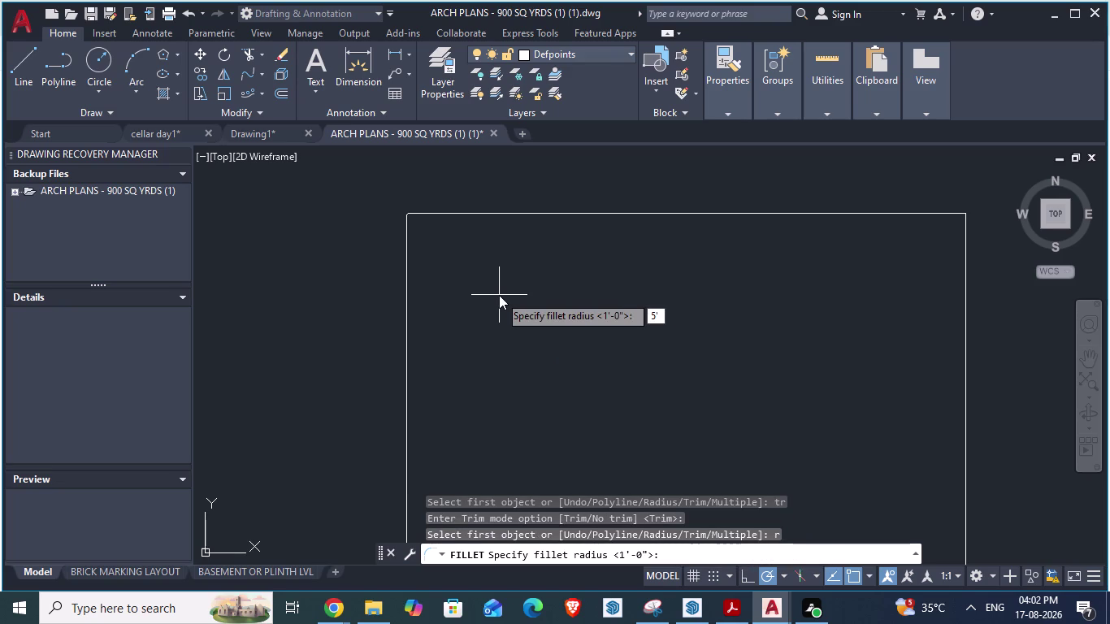
key(Return)
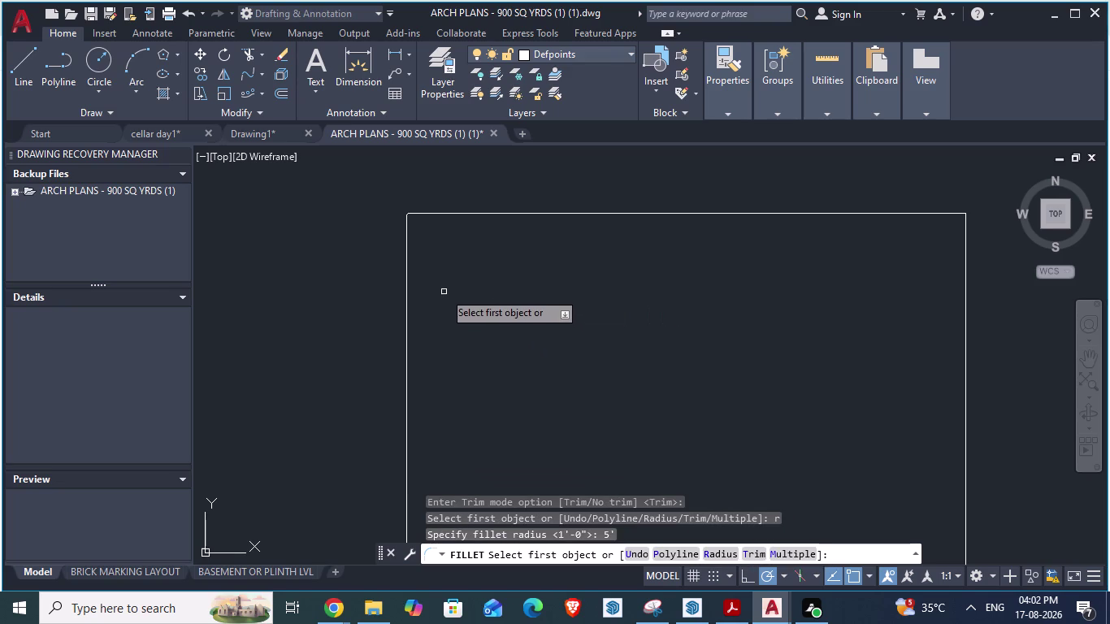
Pick the left and top edges to round the top-left corner, then select the rectangle.
click(402, 277)
click(408, 276)
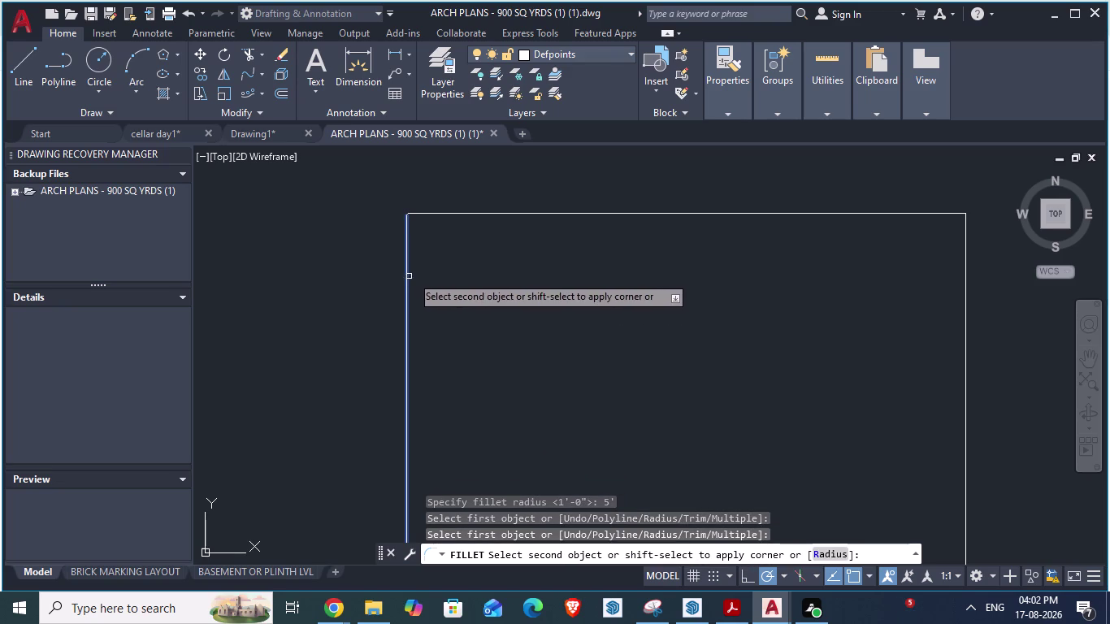
click(434, 214)
scroll(down, 3)
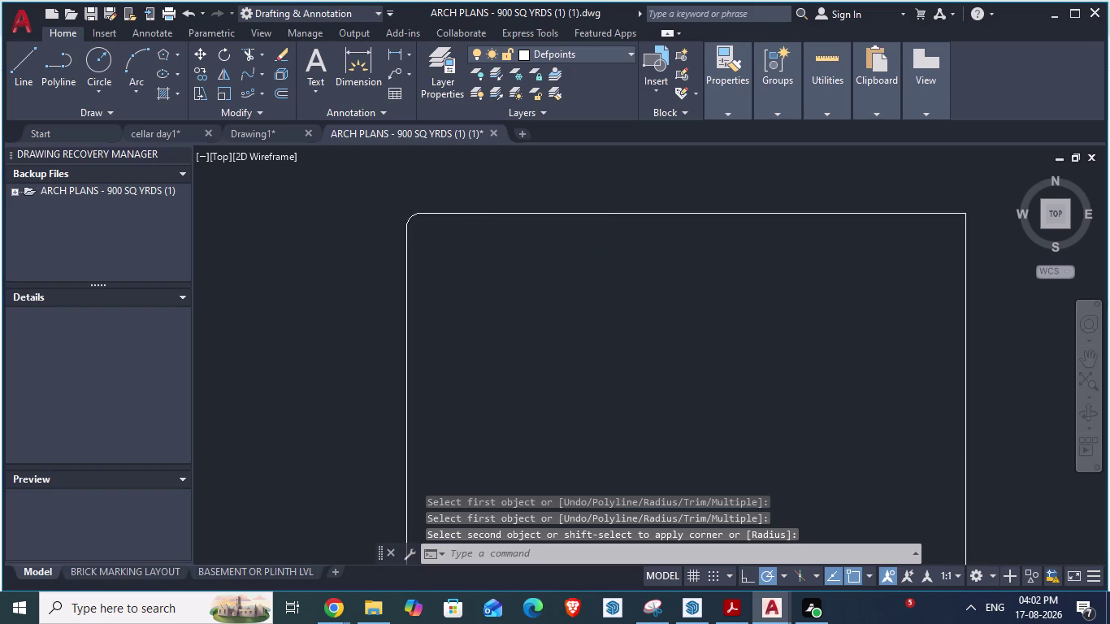
click(822, 289)
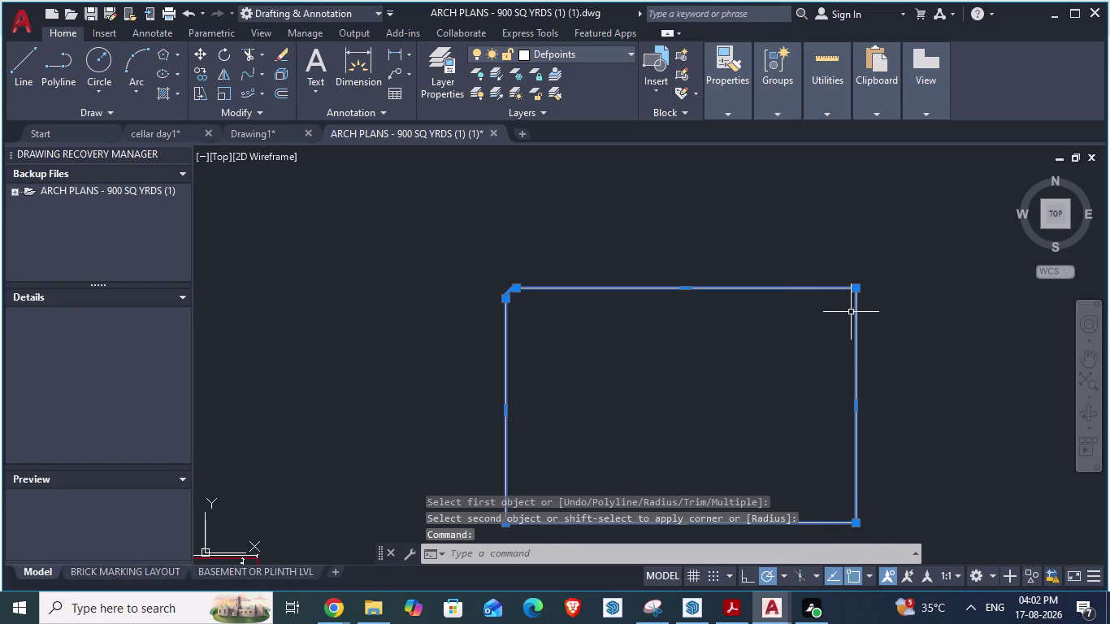
Clear the rectangle selection and zoom in and out to inspect the 5' fillet.
click(854, 315)
key(Escape)
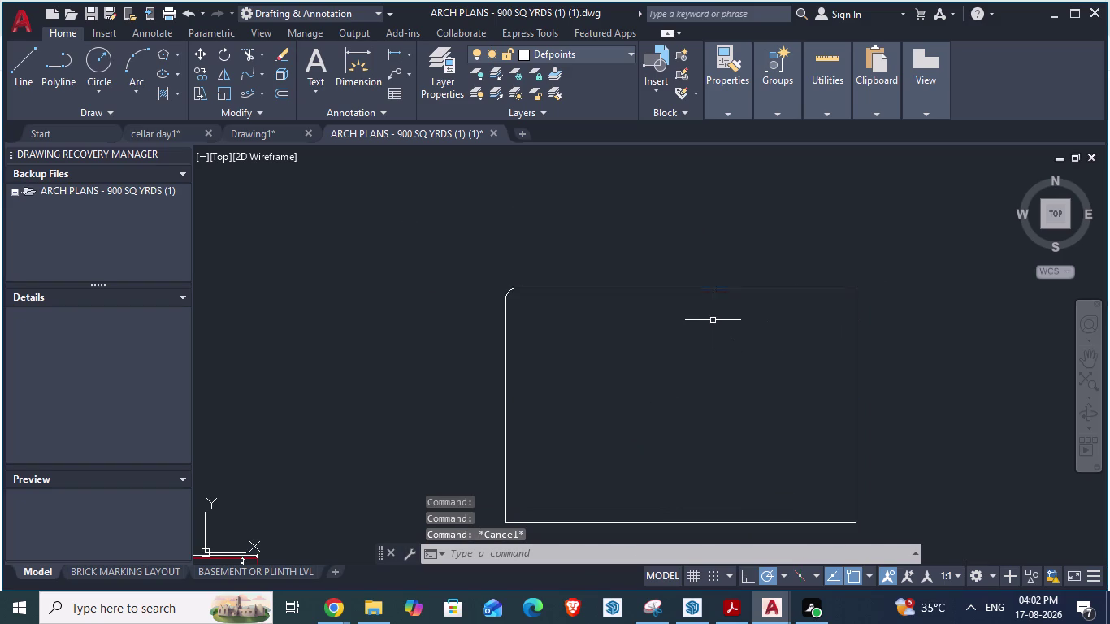
scroll(down, 3)
scroll(up, 3)
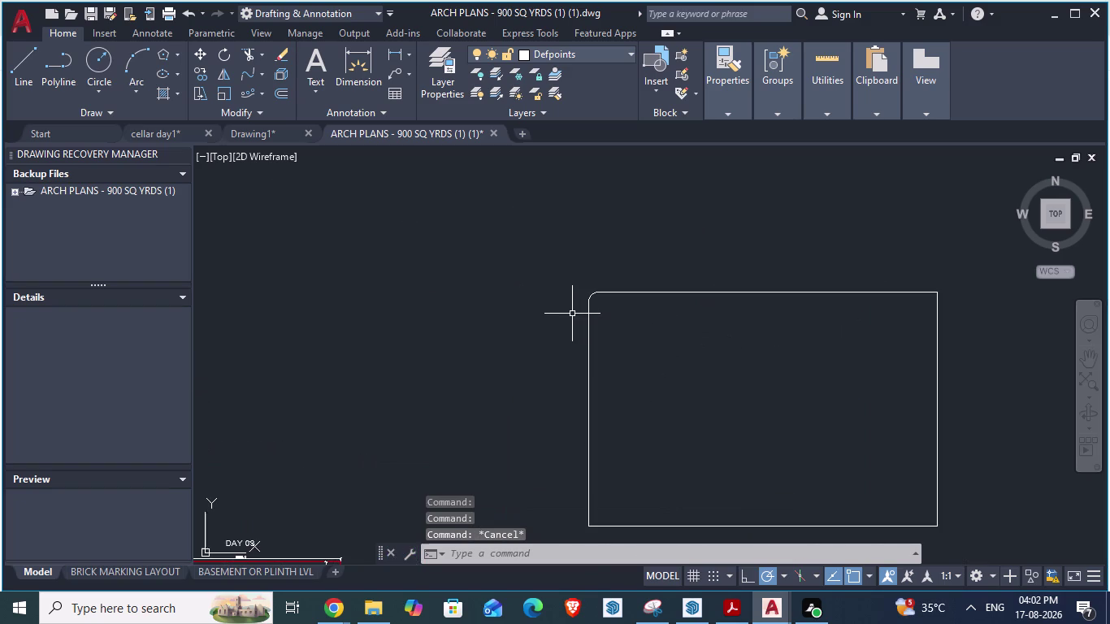
scroll(up, 3)
scroll(down, 3)
scroll(up, 3)
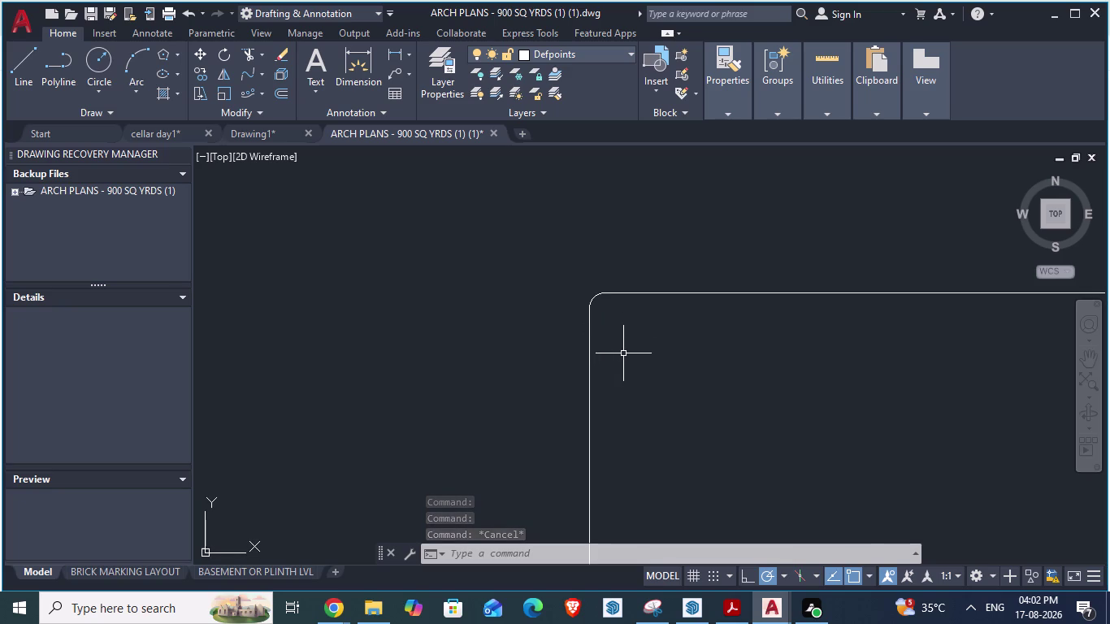
scroll(down, 3)
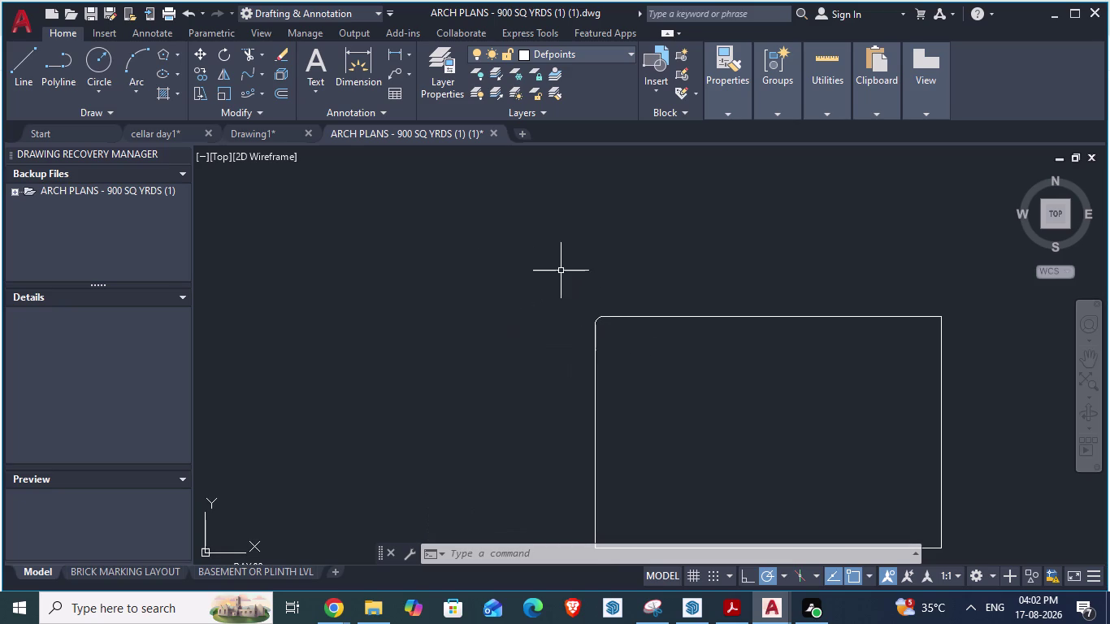
scroll(down, 3)
scroll(up, 3)
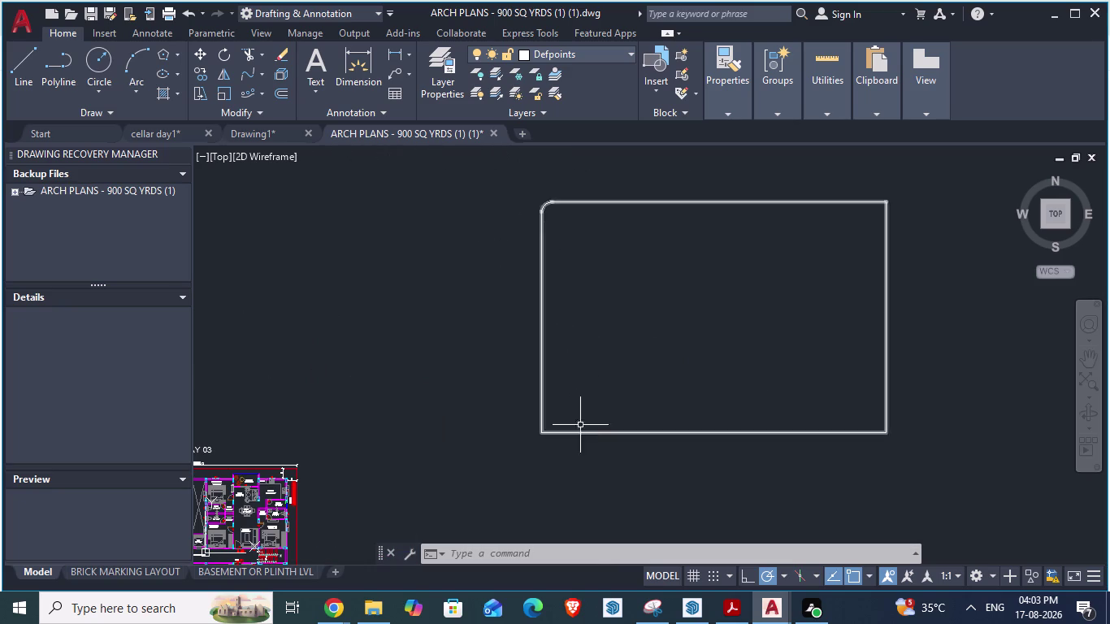
scroll(down, 3)
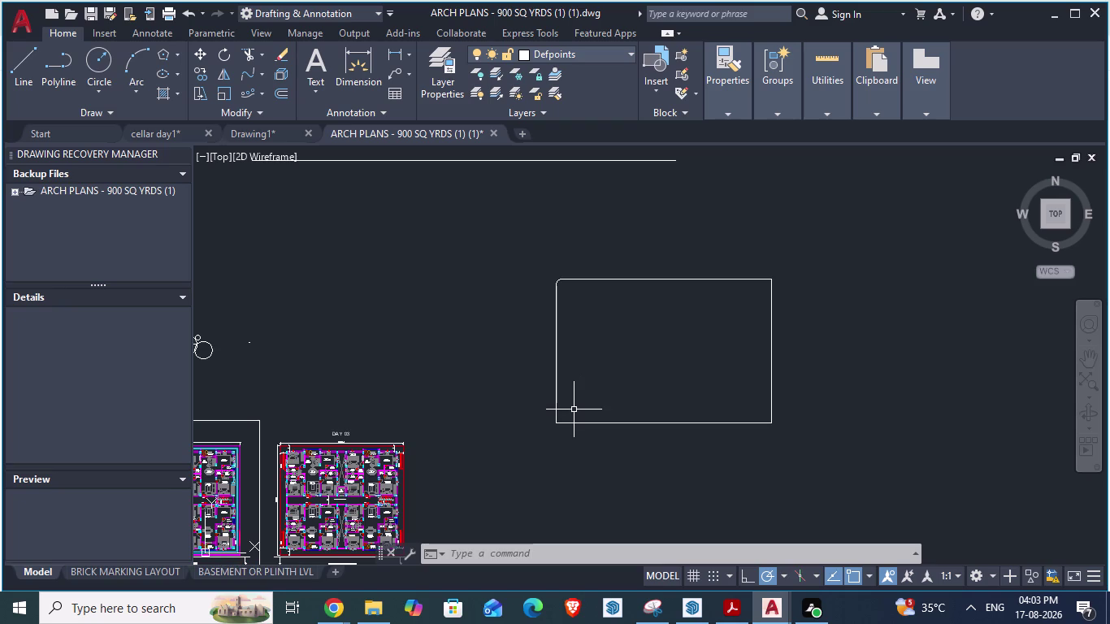
key(Escape)
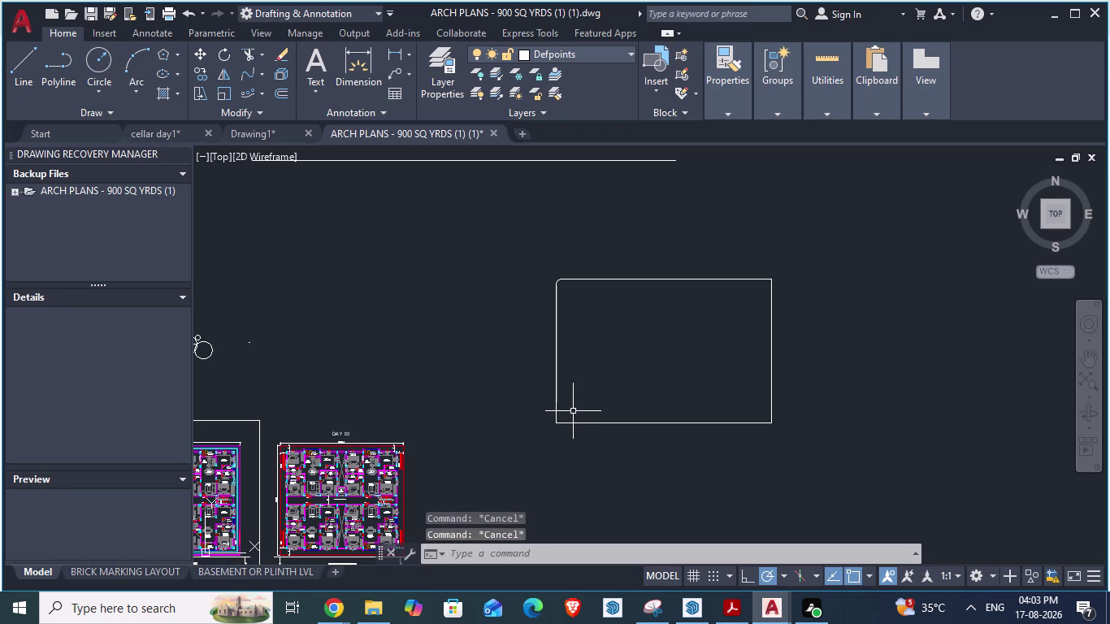
Undo the zooms plus the 5' and 1' fillets, restoring square corners.
key(ctrl+z)
key(ctrl+z)
scroll(up, 3)
scroll(up, 3)
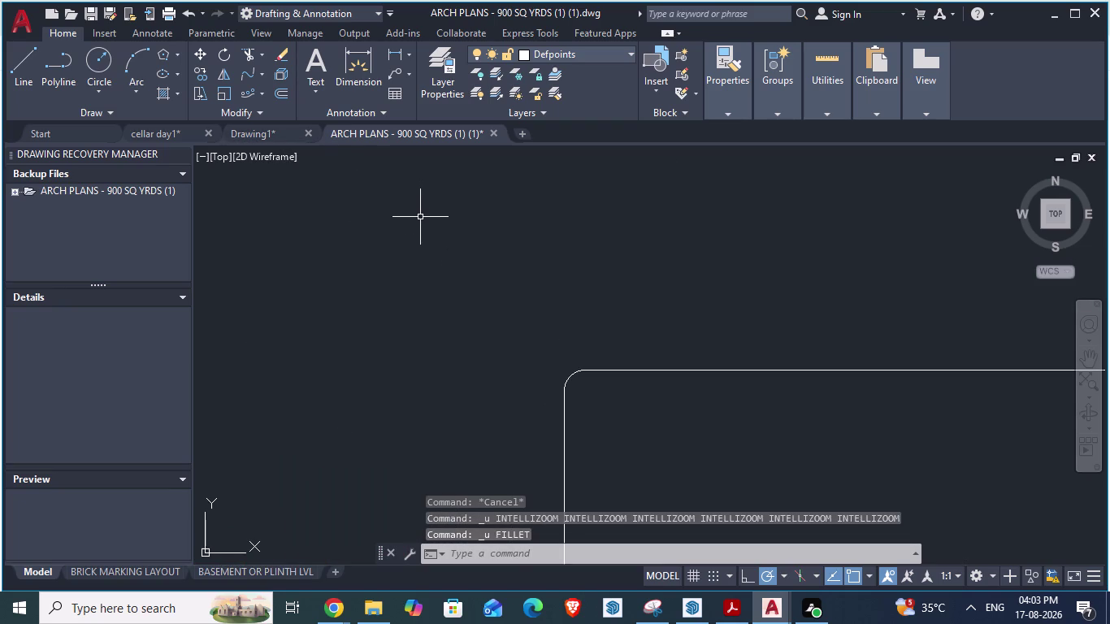
key(ctrl+z)
scroll(up, 3)
scroll(up, 3)
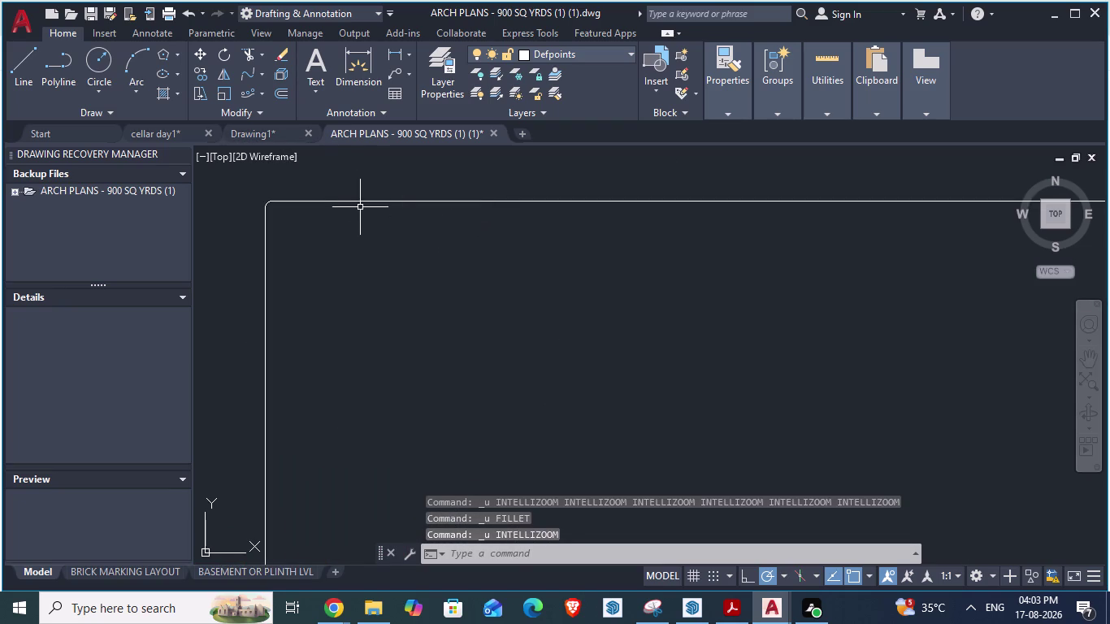
scroll(down, 3)
scroll(up, 3)
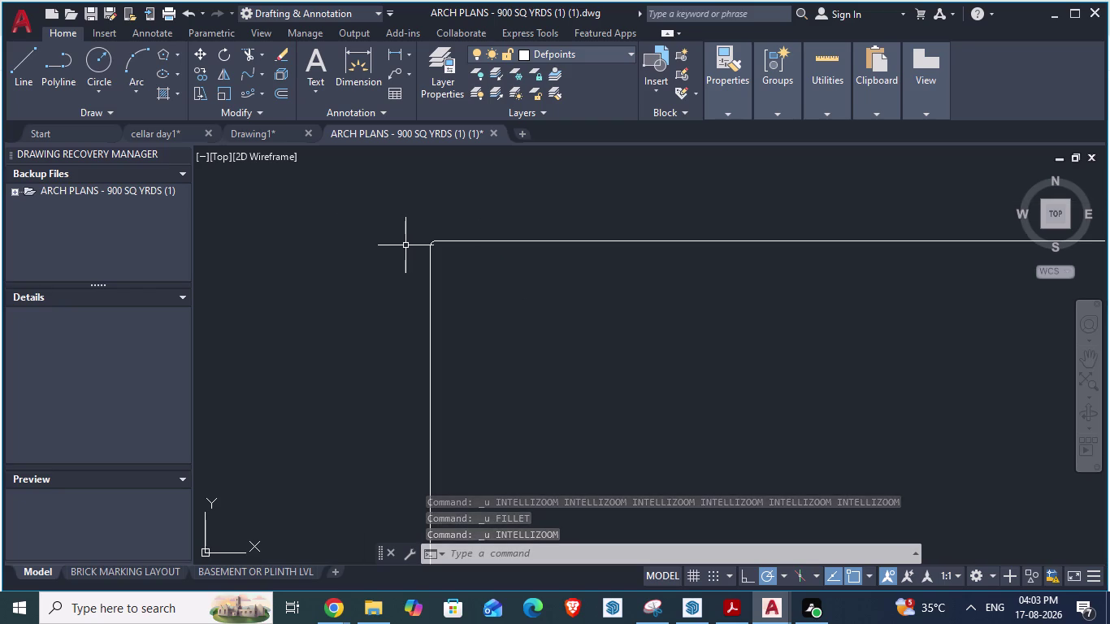
key(ctrl+z)
scroll(up, 3)
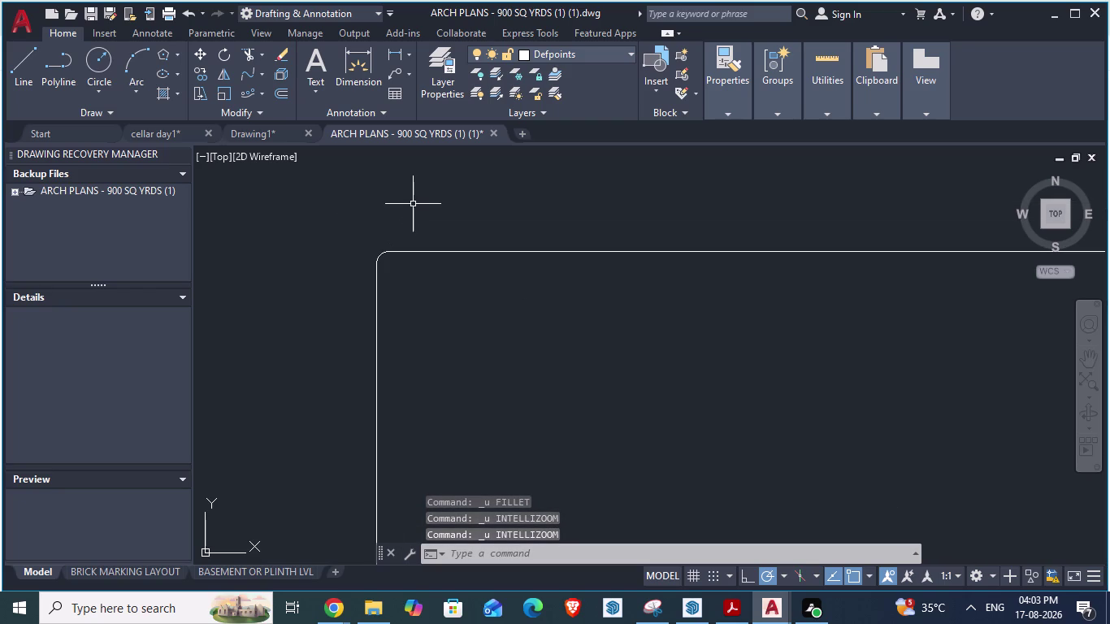
key(ctrl+z)
key(ctrl+z)
scroll(up, 3)
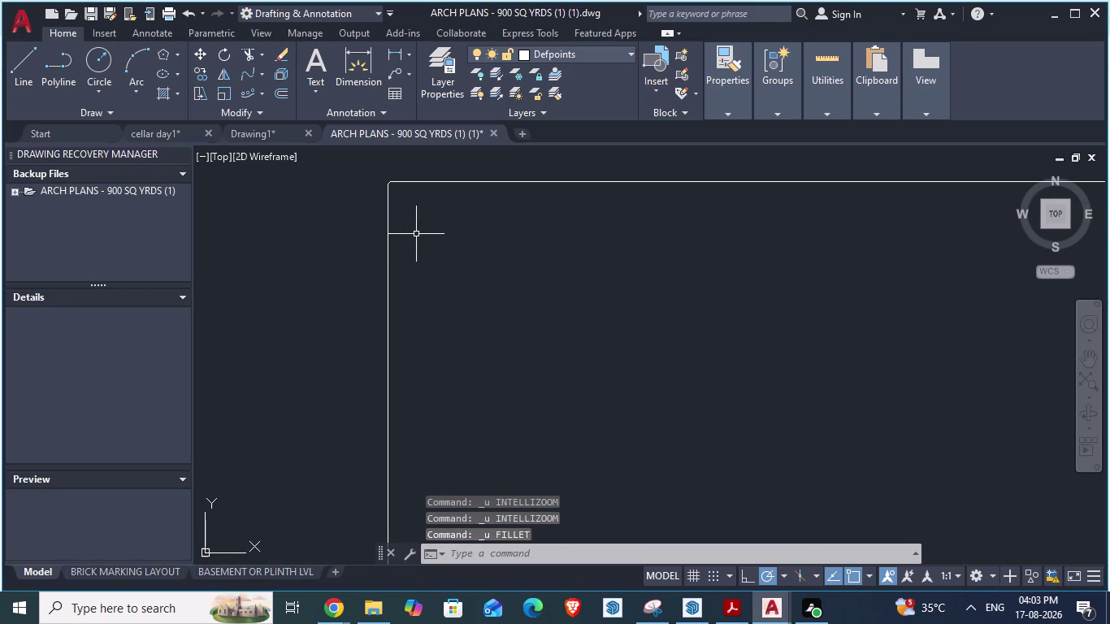
scroll(down, 3)
scroll(down, 3)
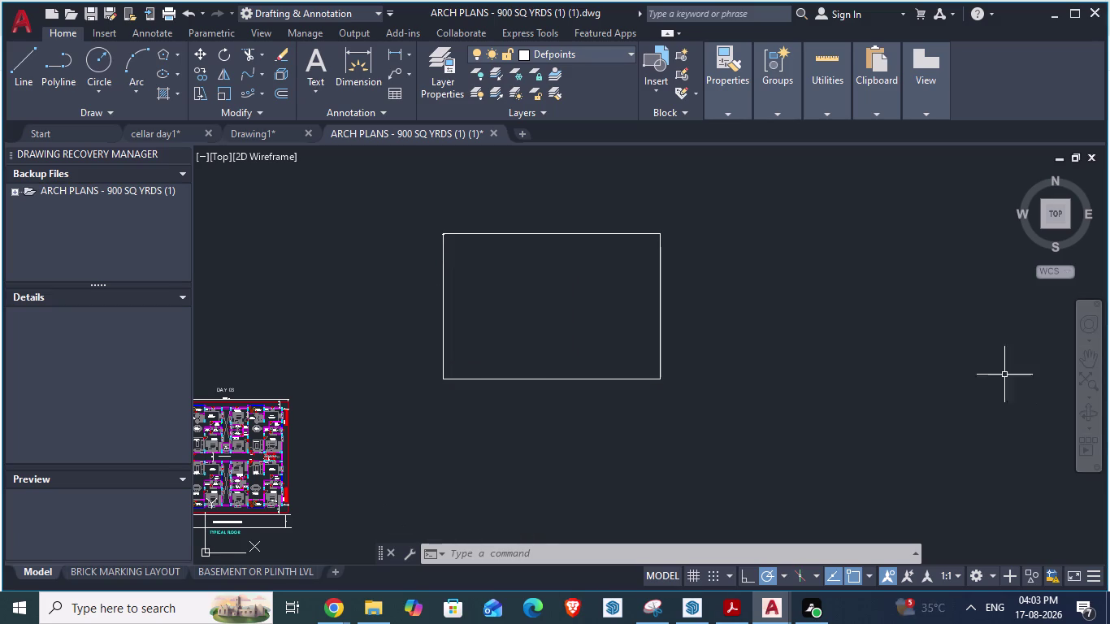
Start FILLET on the rectangle's right edge, then cancel it.
key(f)
key(Return)
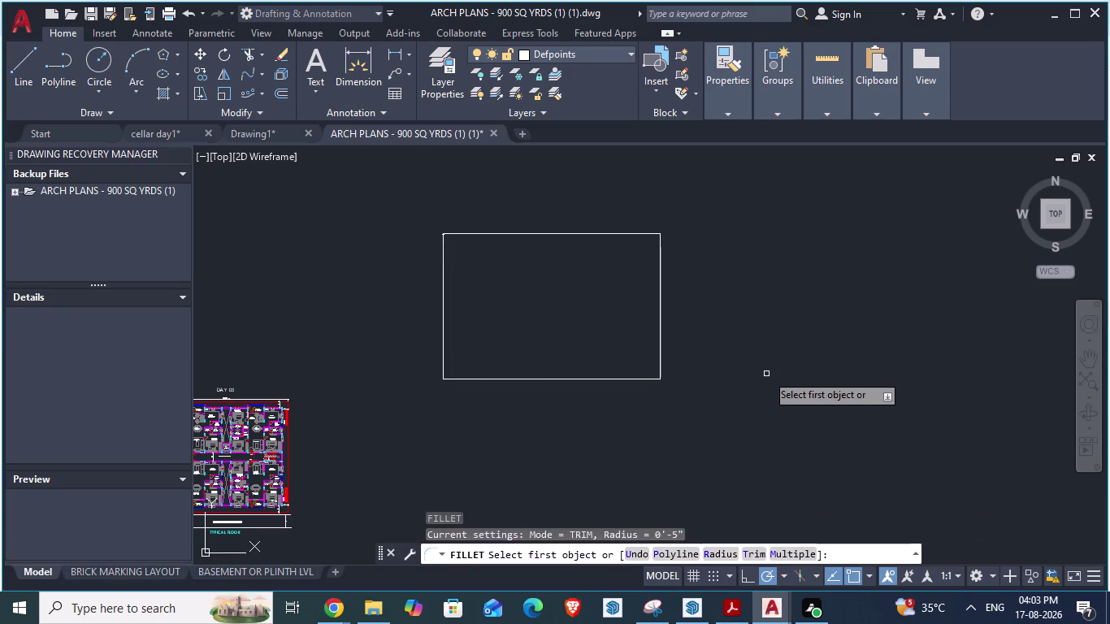
click(620, 235)
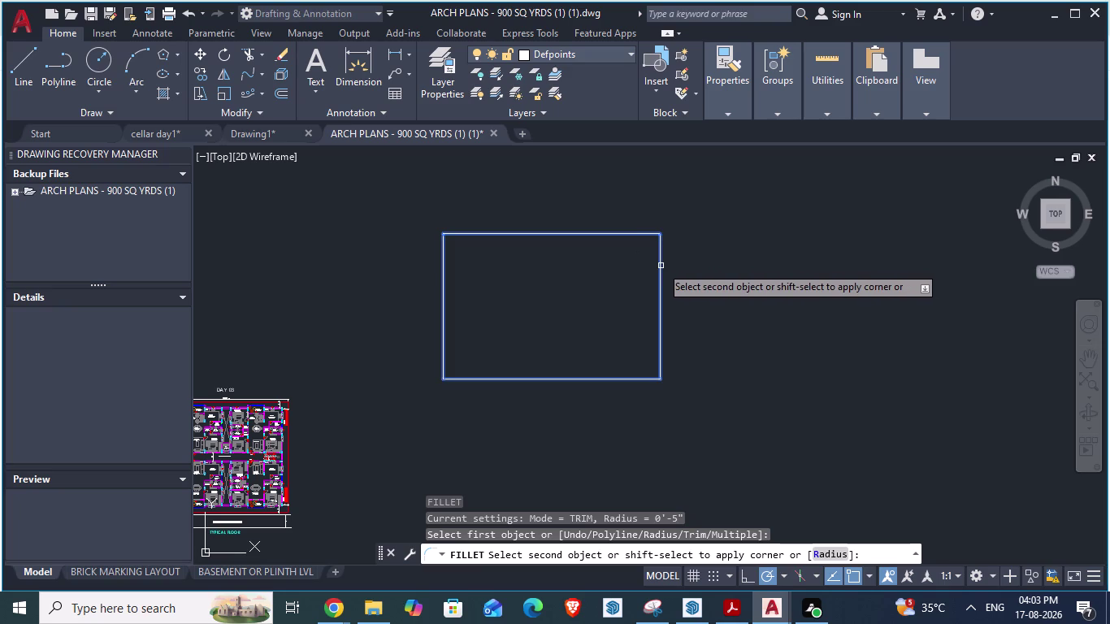
key(Escape)
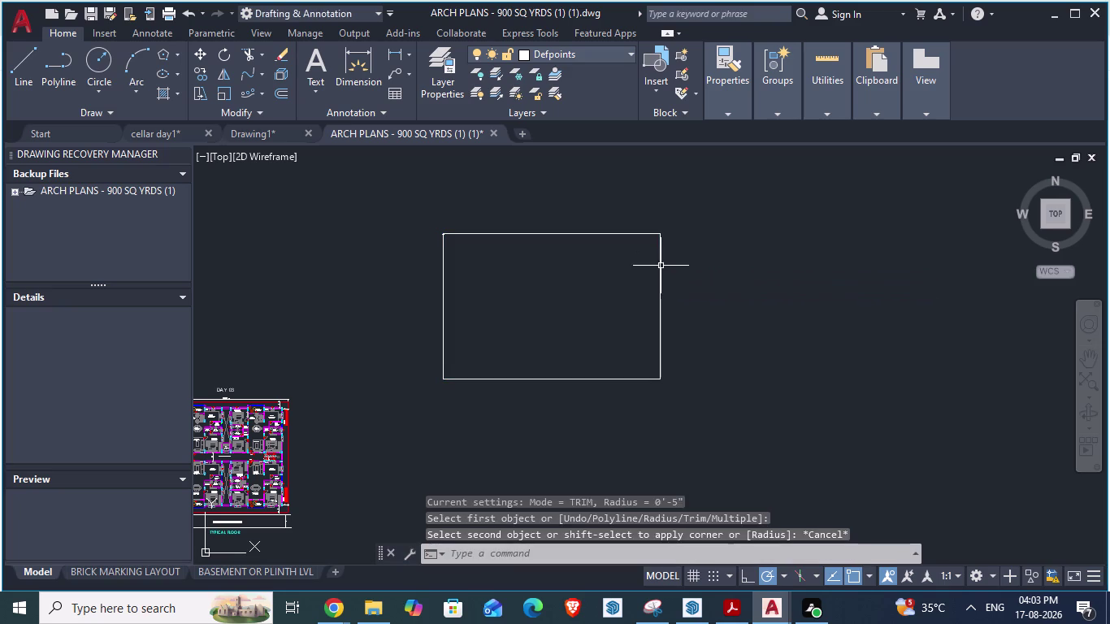
key(Escape)
key(Escape)
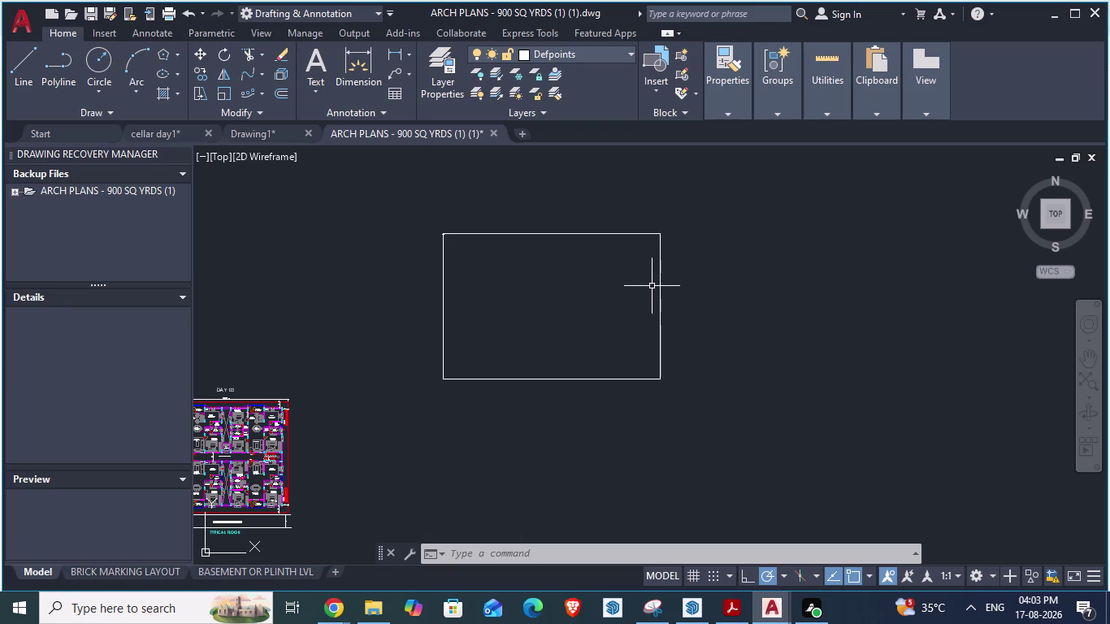
Begin a fence selection around the rectangle, cancel it, and start FILLET again.
click(652, 286)
click(652, 286)
key(f)
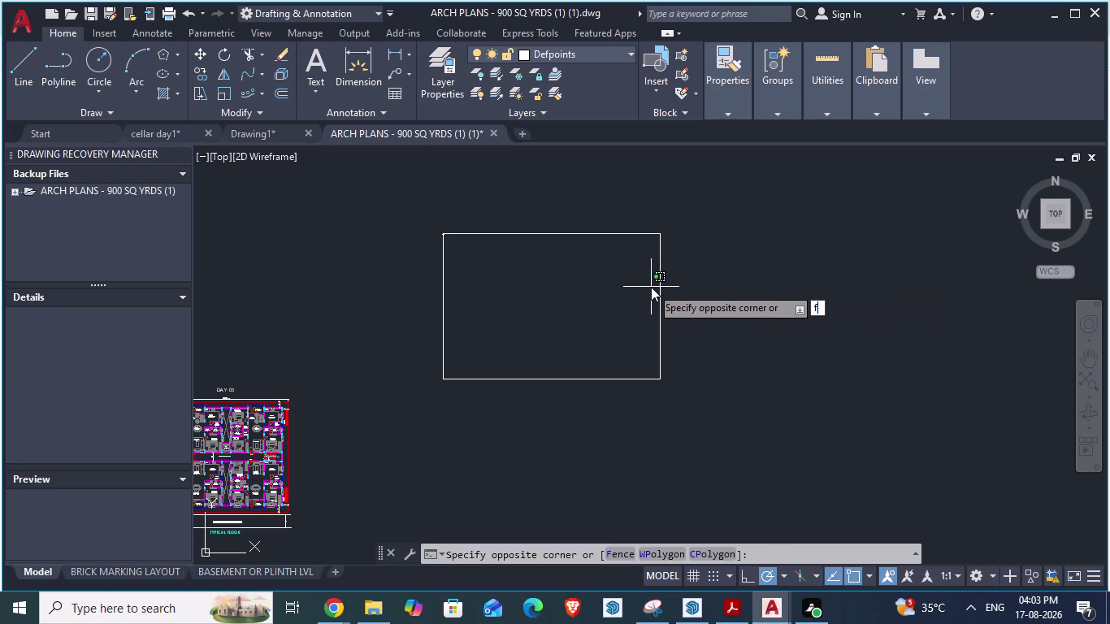
key(Return)
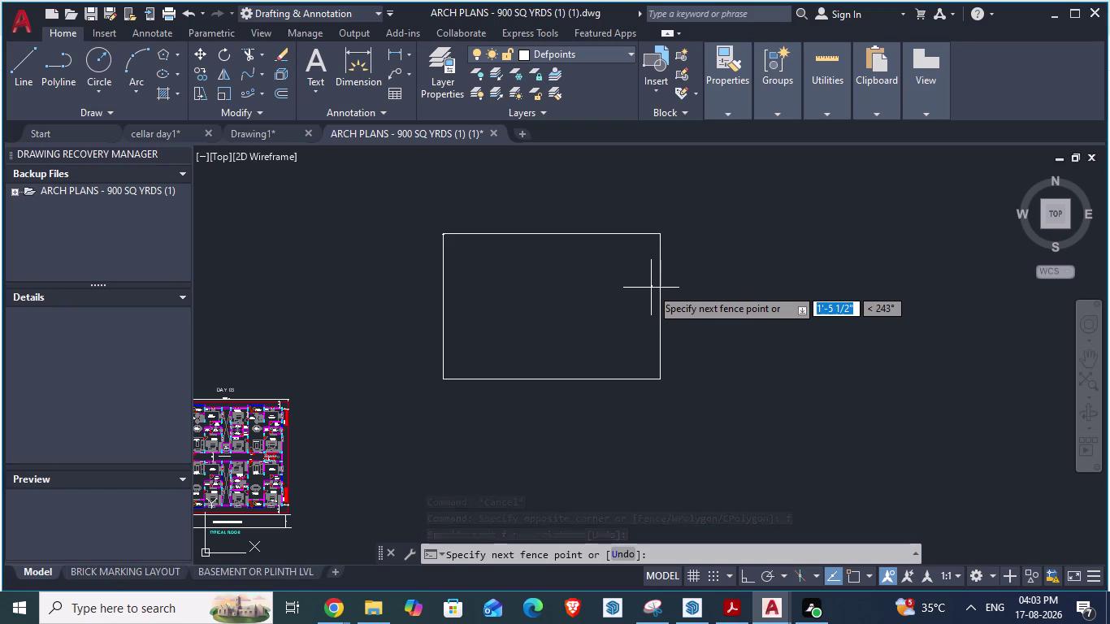
key(Escape)
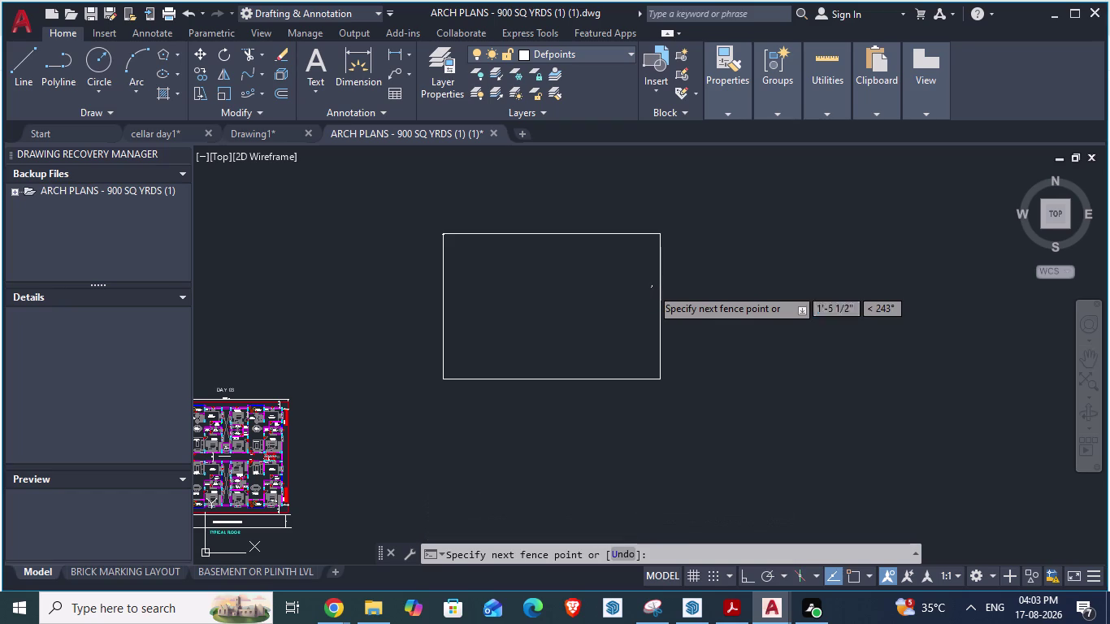
key(Escape)
key(Escape)
key(f)
key(Return)
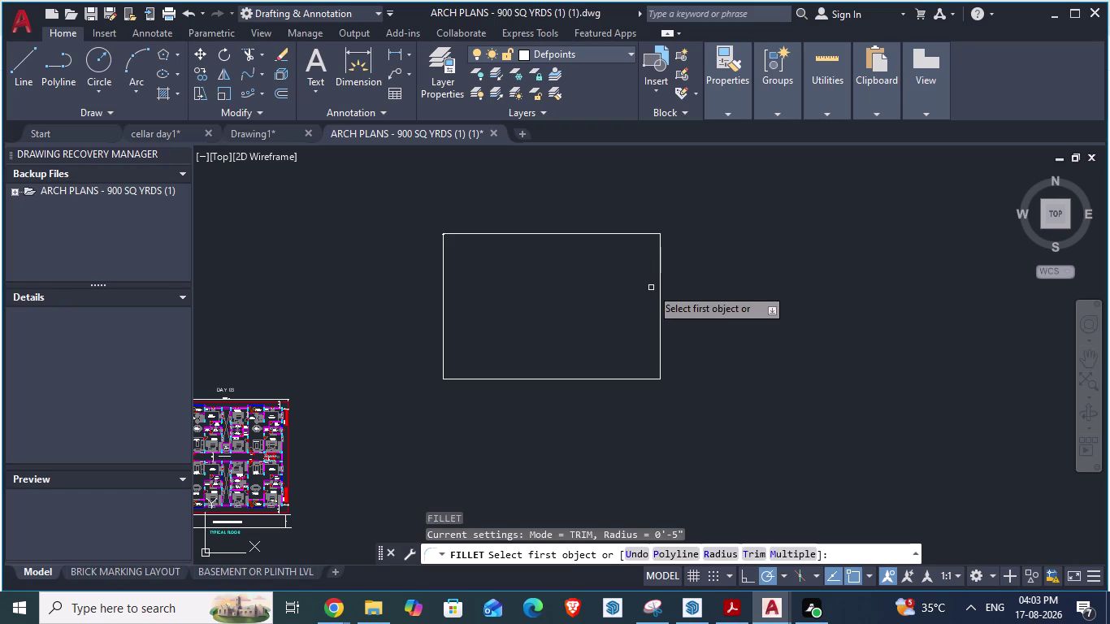
Fillet the whole rectangle as a polyline at a 2-foot radius.
key(r)
key(Return)
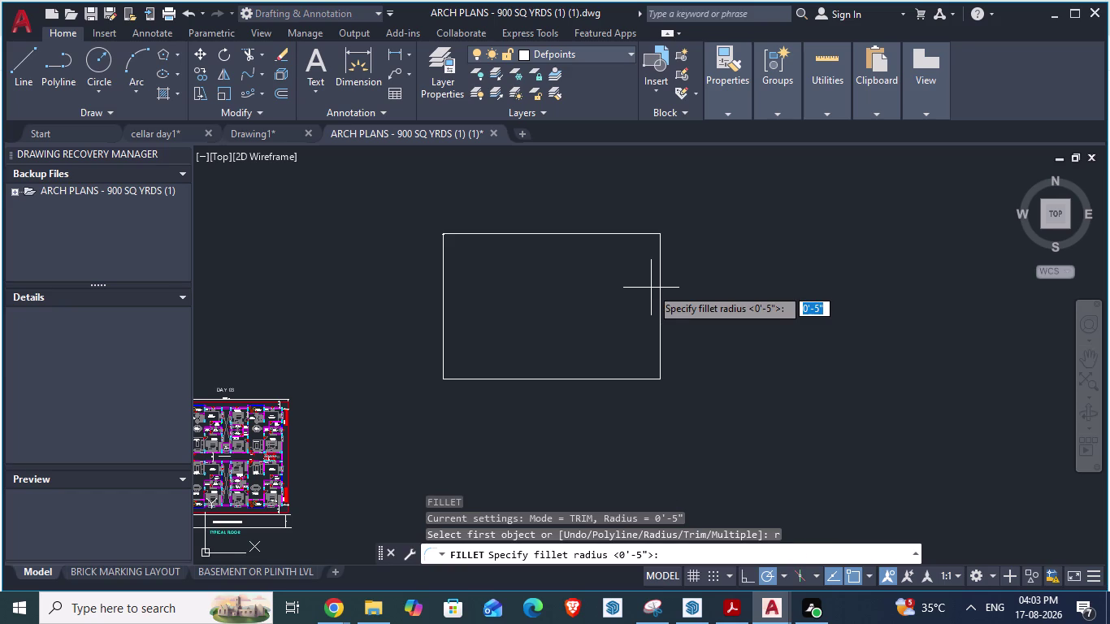
key(2)
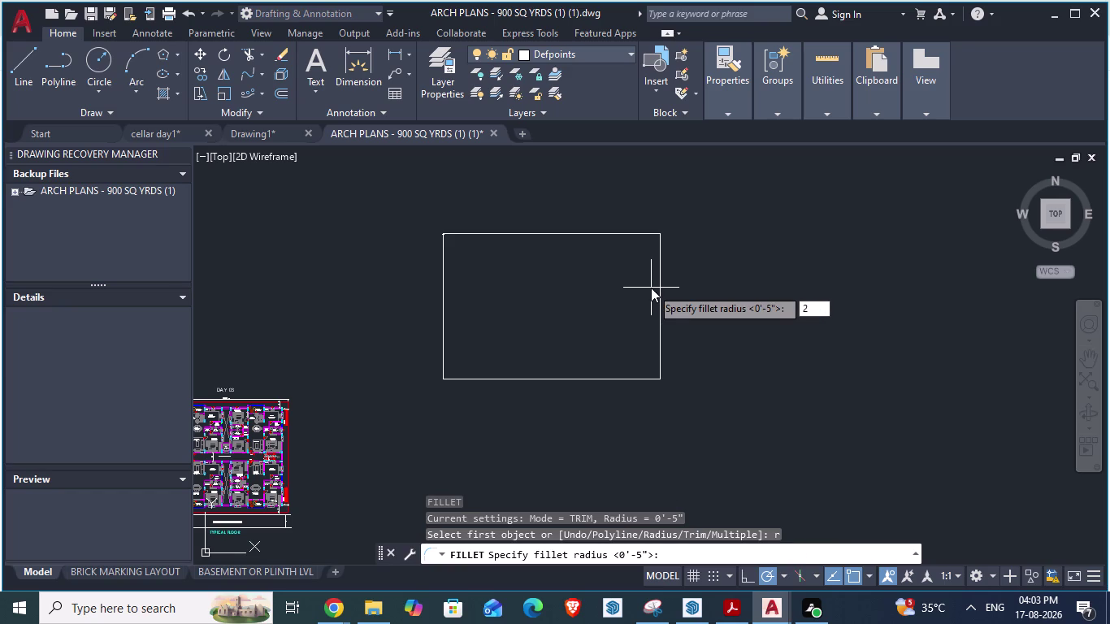
key(apostrophe)
key(Return)
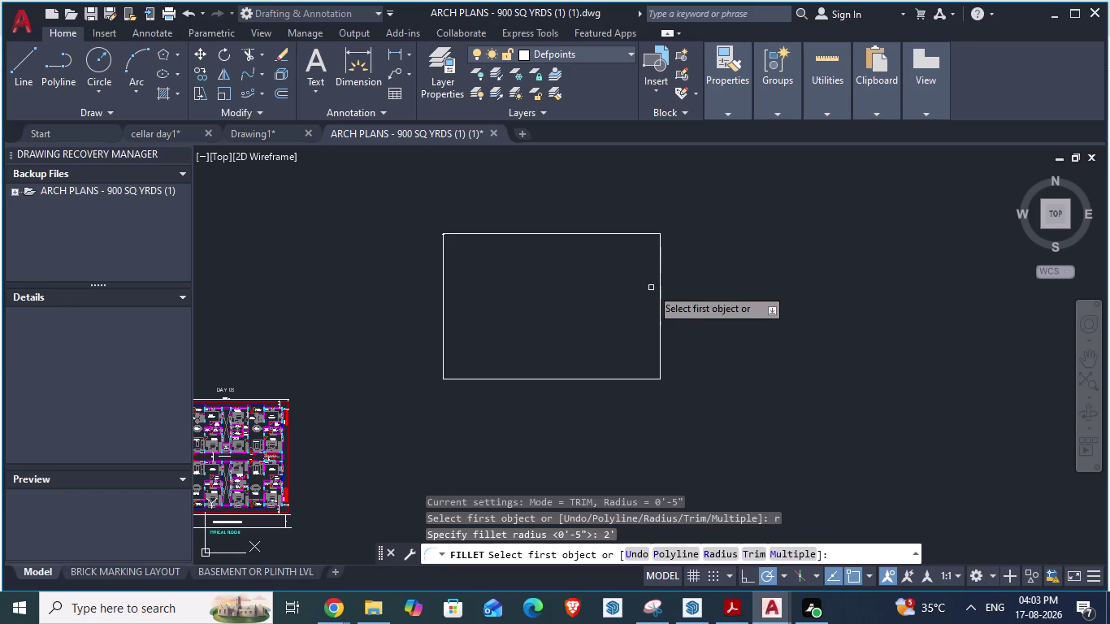
right_click(653, 287)
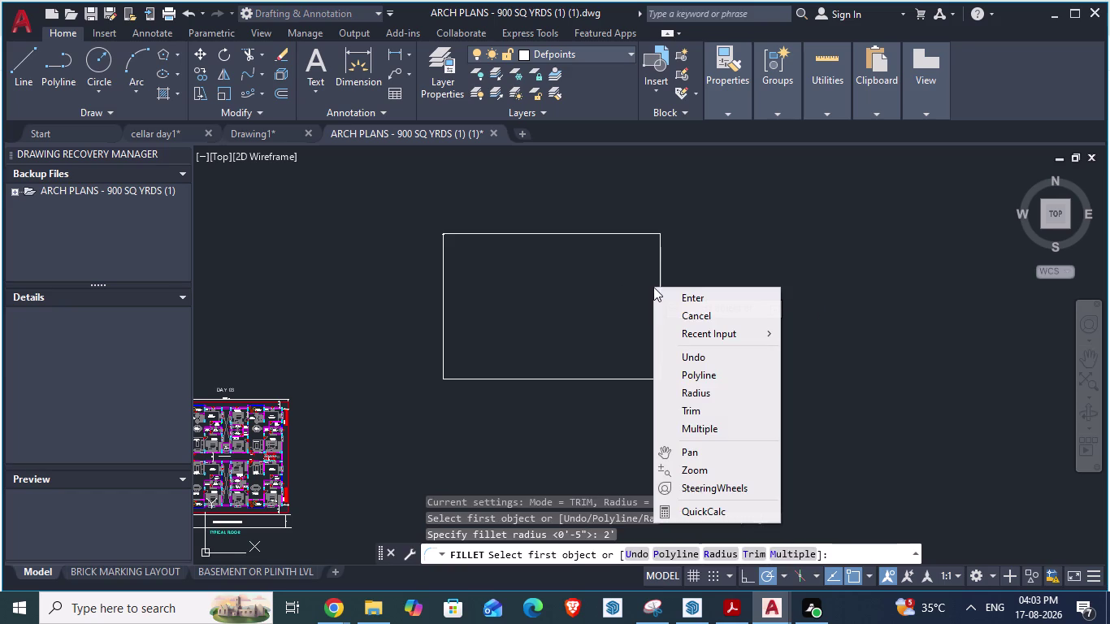
click(697, 376)
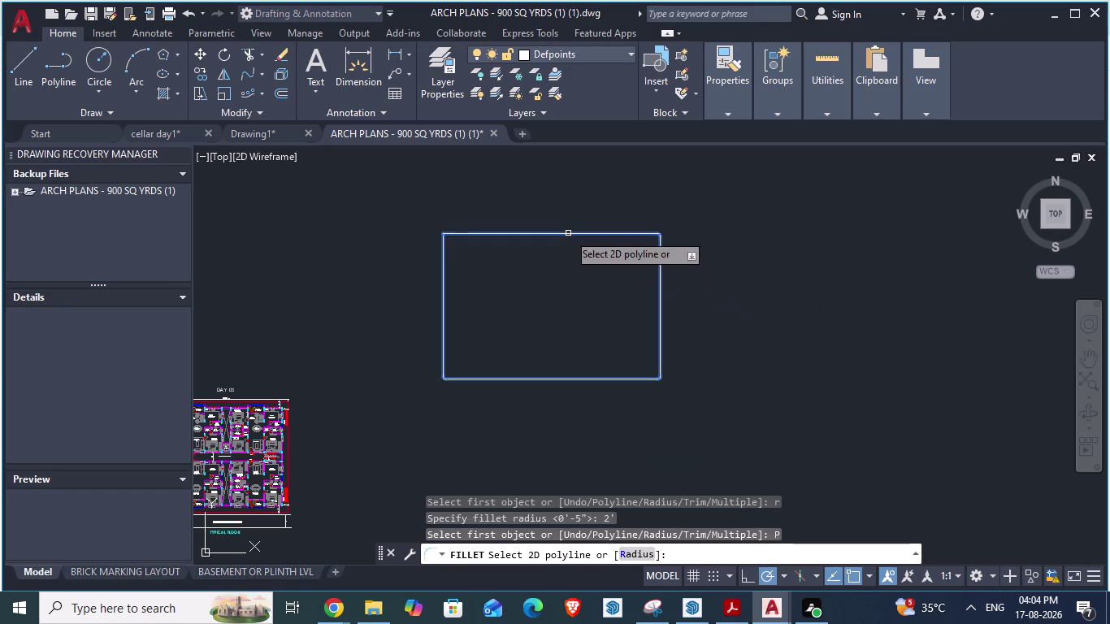
click(567, 231)
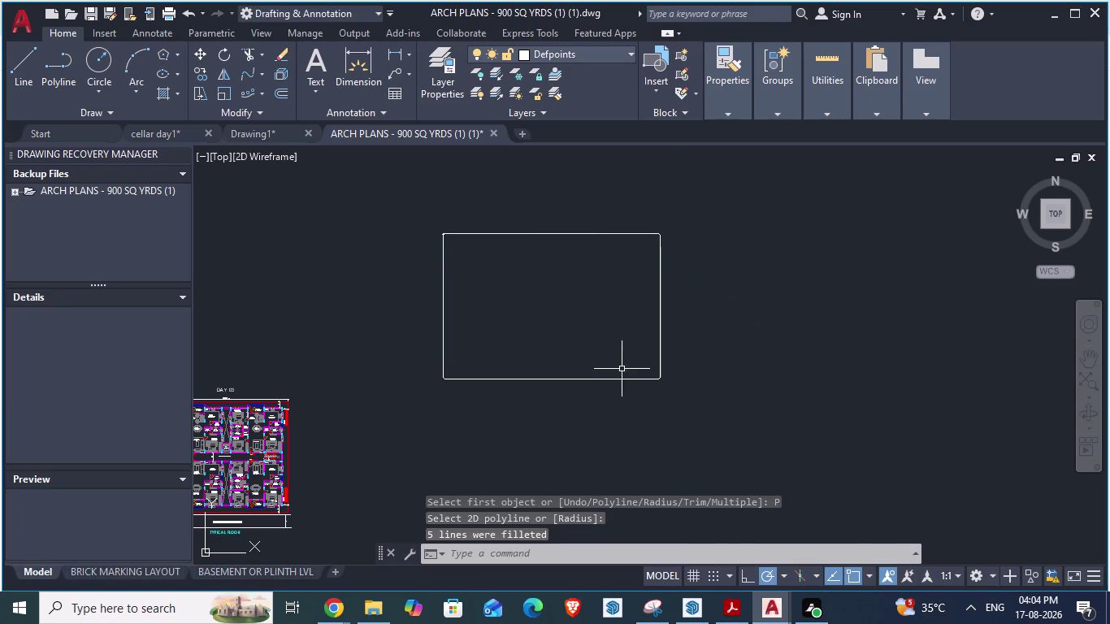
Zoom to check the rounded corners, then cancel and restart the fillet command.
scroll(up, 3)
scroll(up, 3)
scroll(down, 3)
scroll(up, 3)
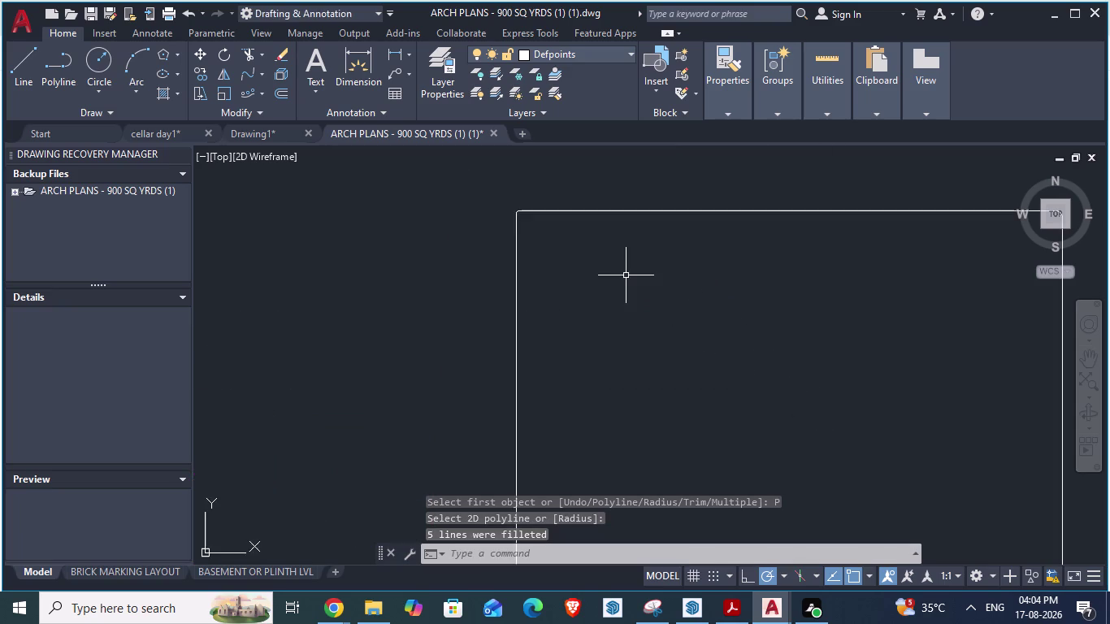
scroll(down, 3)
key(Escape)
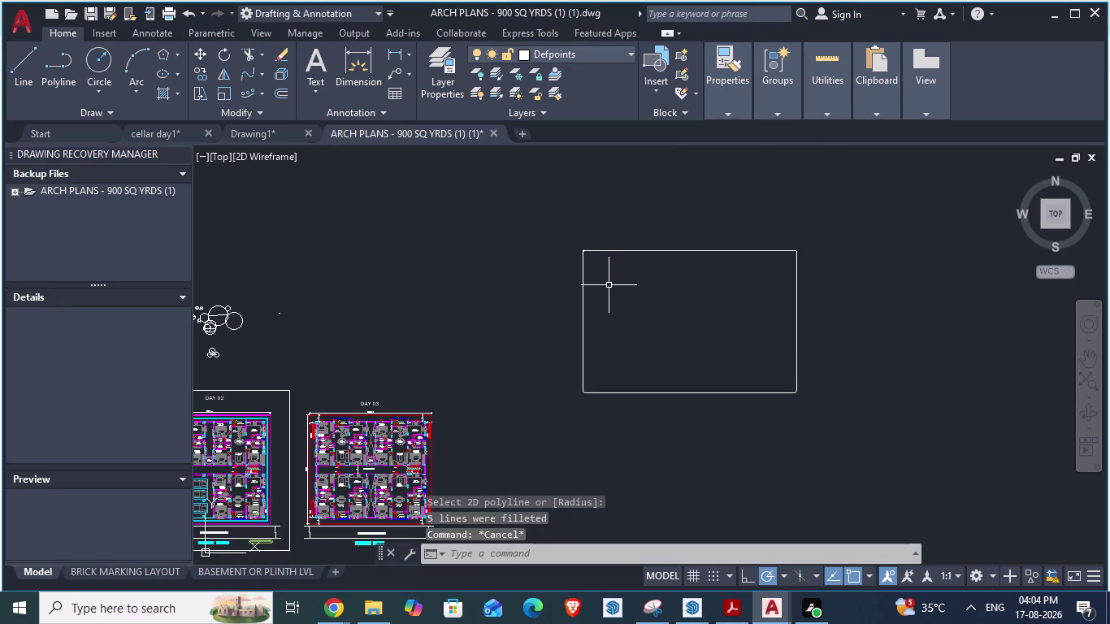
key(f)
key(Return)
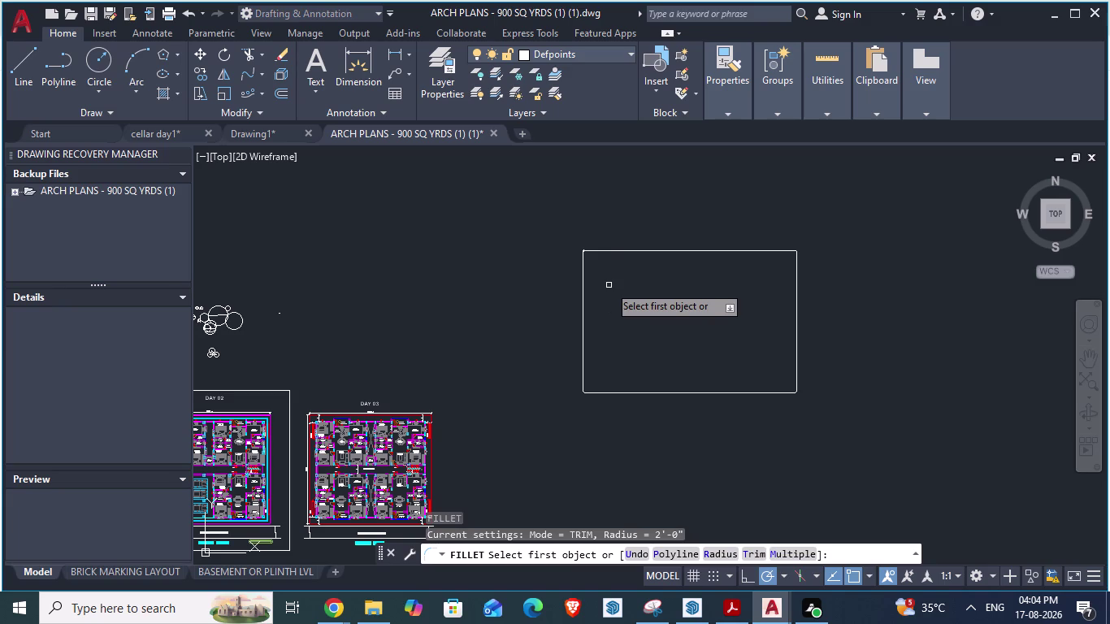
Set the fillet radius to 10 feet and round the other rectangle as a polyline.
click(608, 286)
key(r)
key(Return)
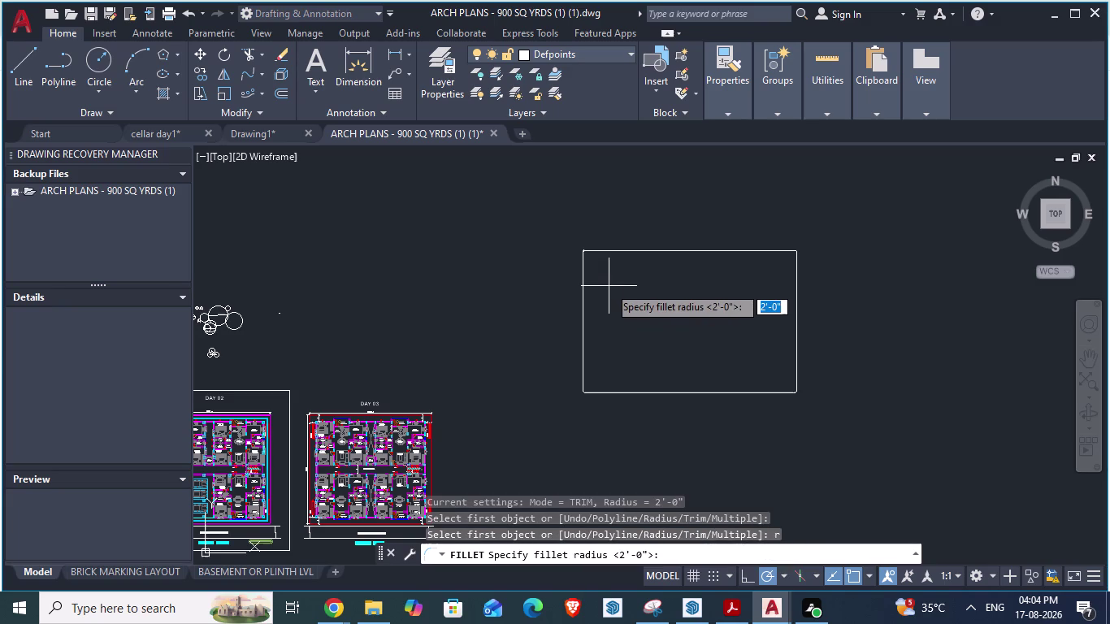
text(10)
key(apostrophe)
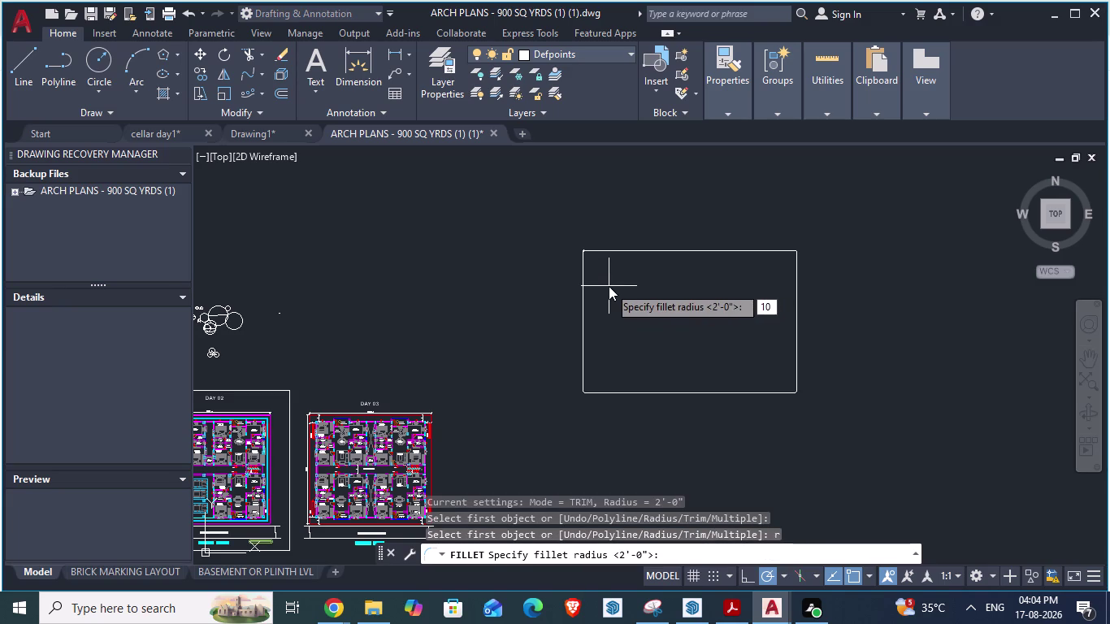
key(Return)
right_click(608, 286)
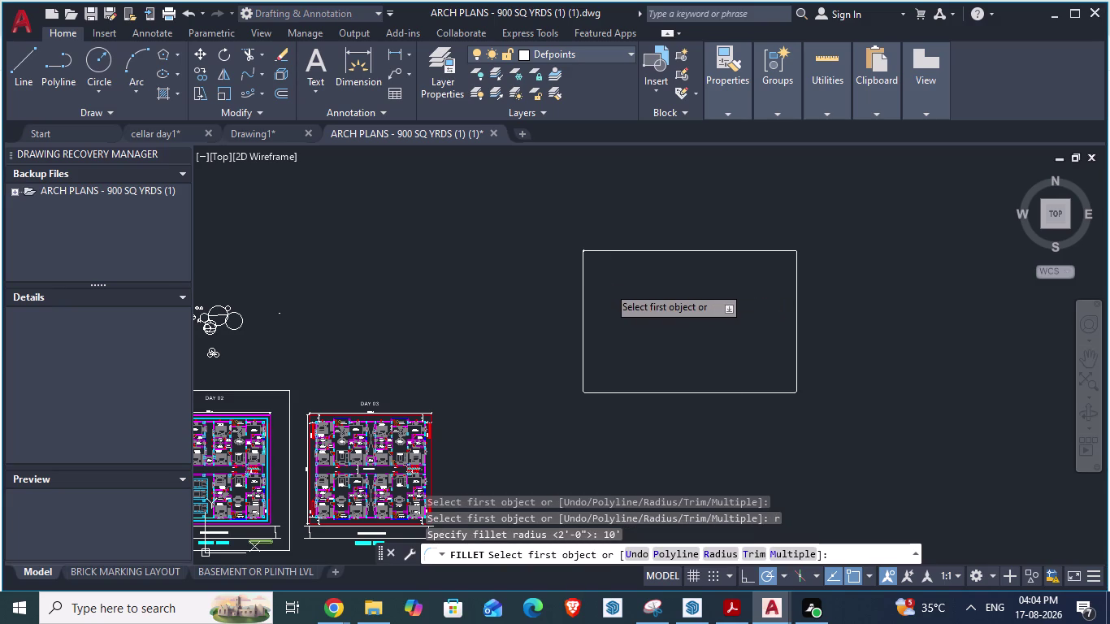
click(664, 378)
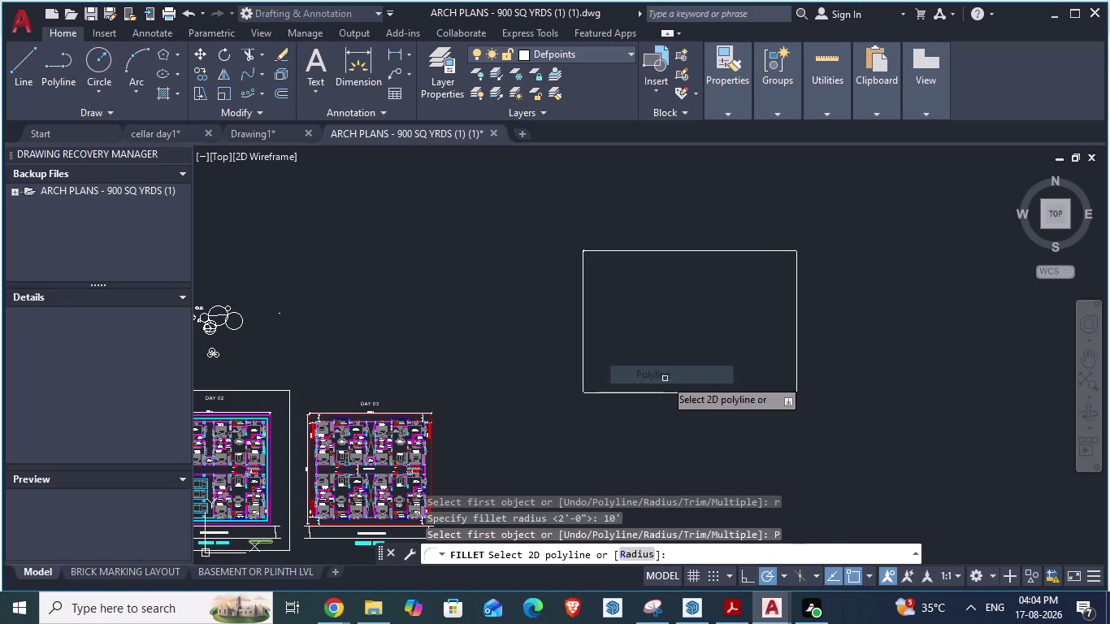
click(669, 393)
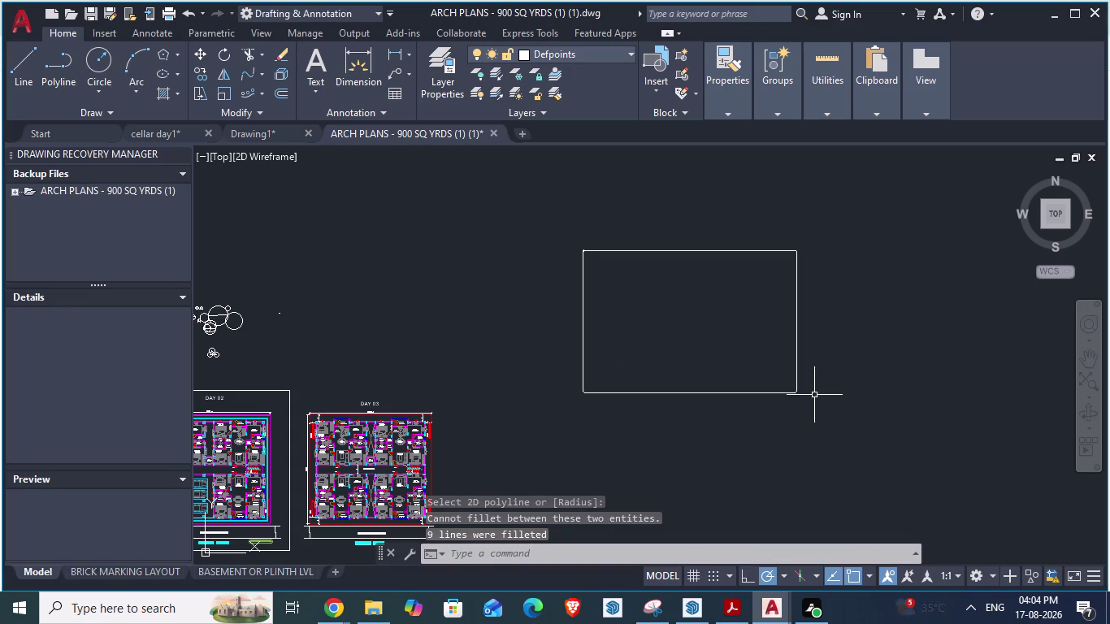
Zoom around to inspect the 10-foot rounded corners and cancel pending commands.
scroll(up, 3)
scroll(up, 3)
scroll(down, 3)
scroll(down, 3)
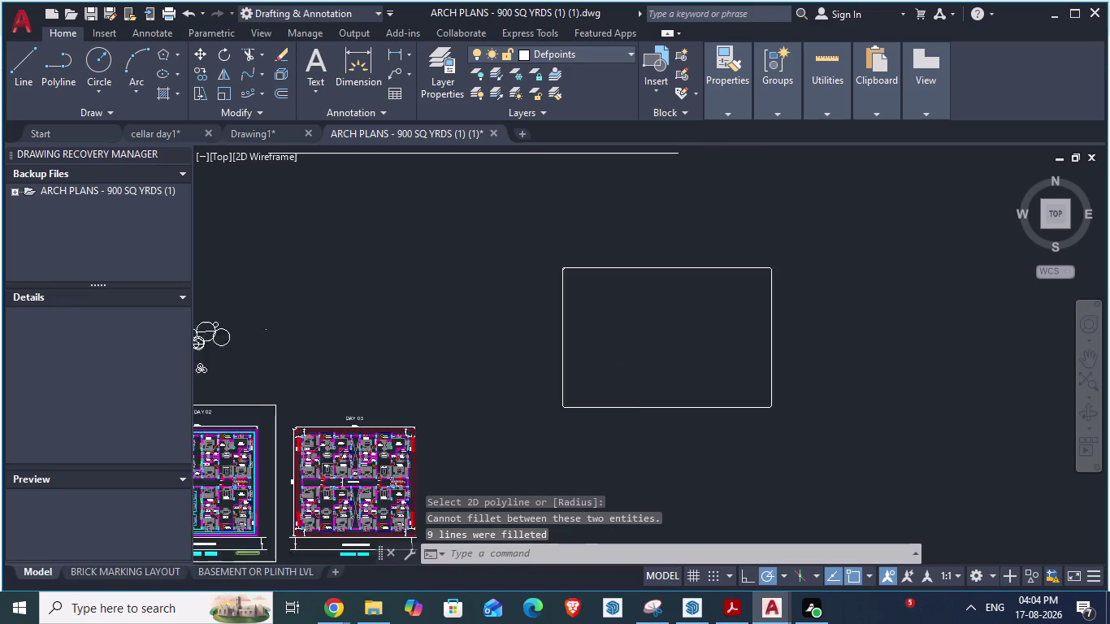
scroll(up, 3)
scroll(up, 3)
scroll(up, 3)
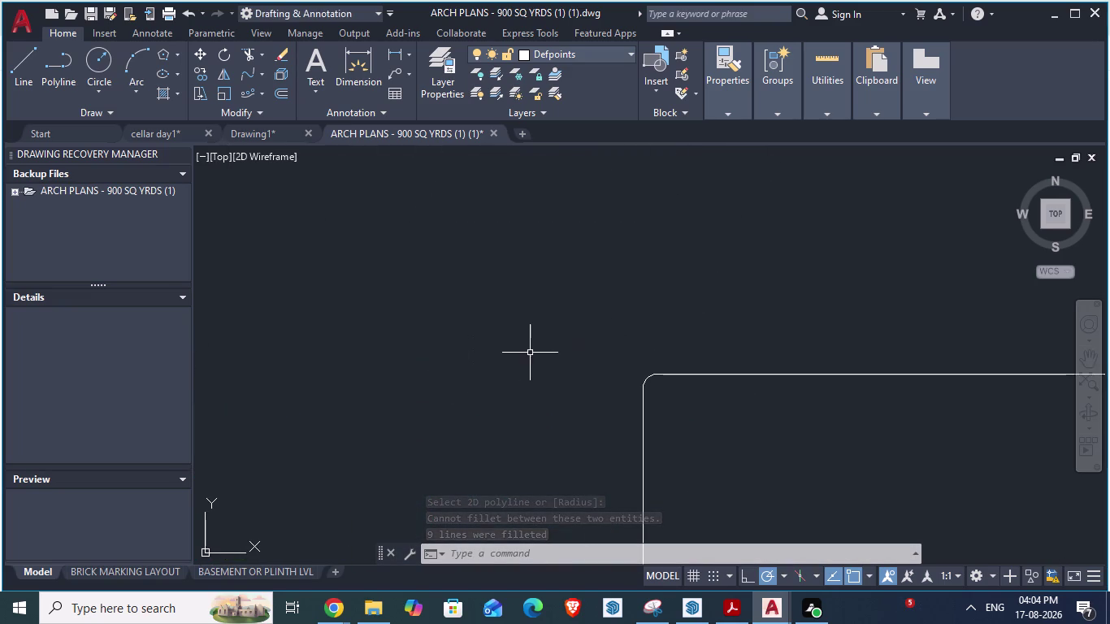
scroll(up, 3)
scroll(down, 3)
scroll(down, 3)
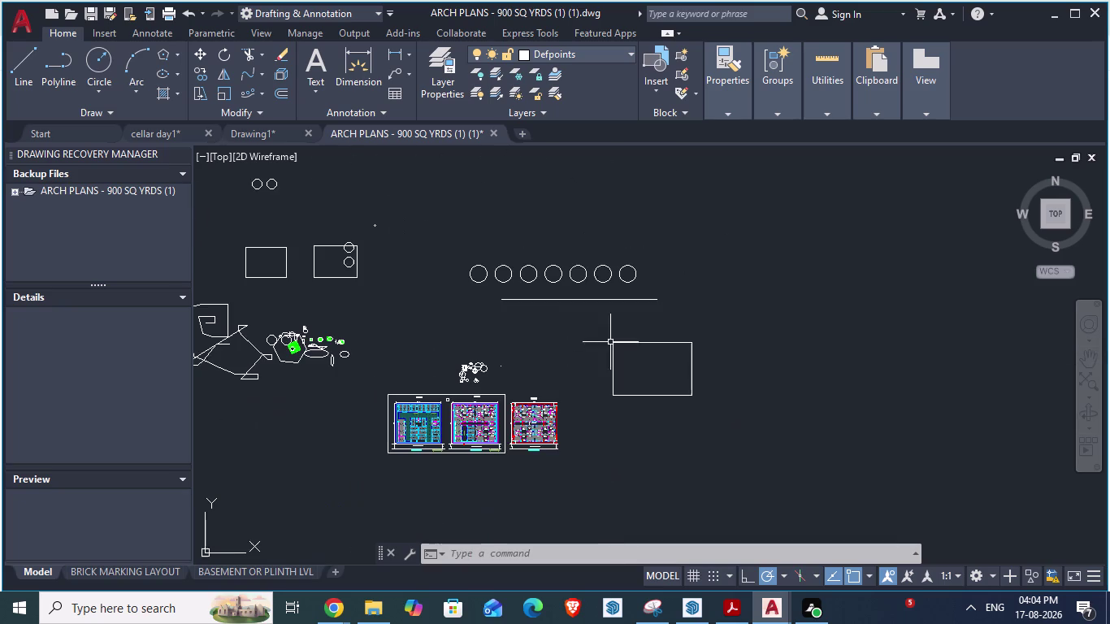
scroll(up, 3)
scroll(up, 3)
scroll(down, 3)
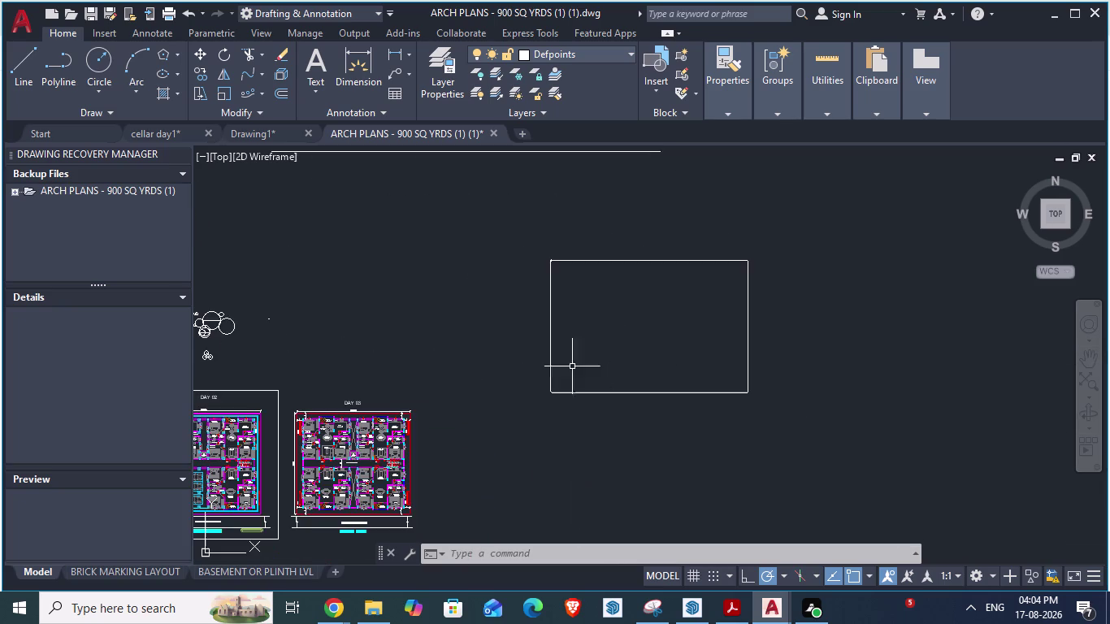
scroll(up, 3)
scroll(down, 3)
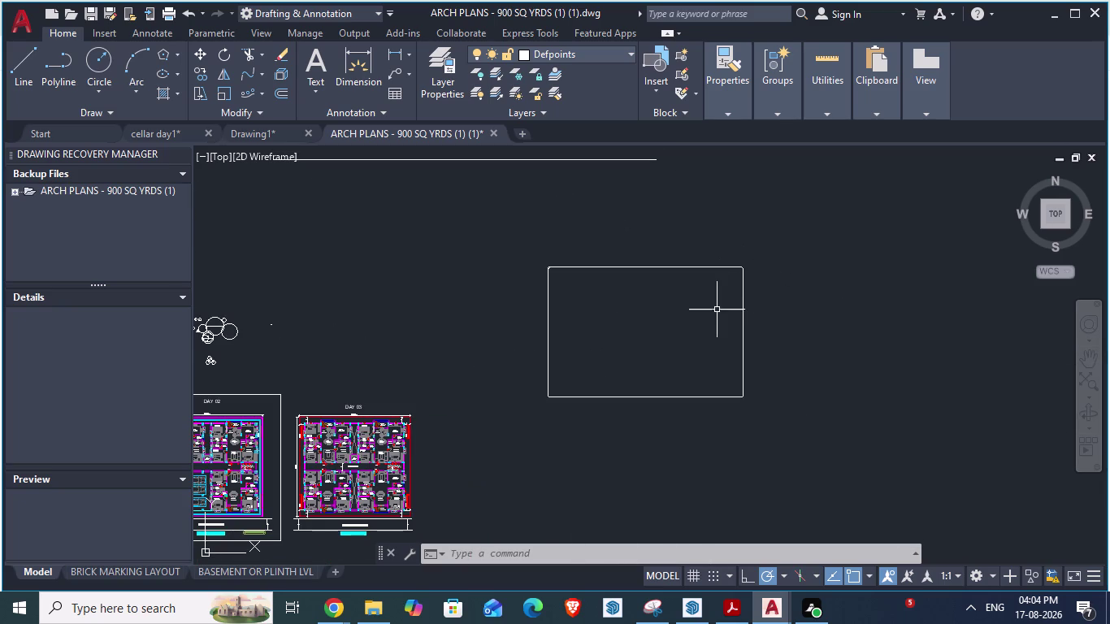
key(Escape)
scroll(down, 3)
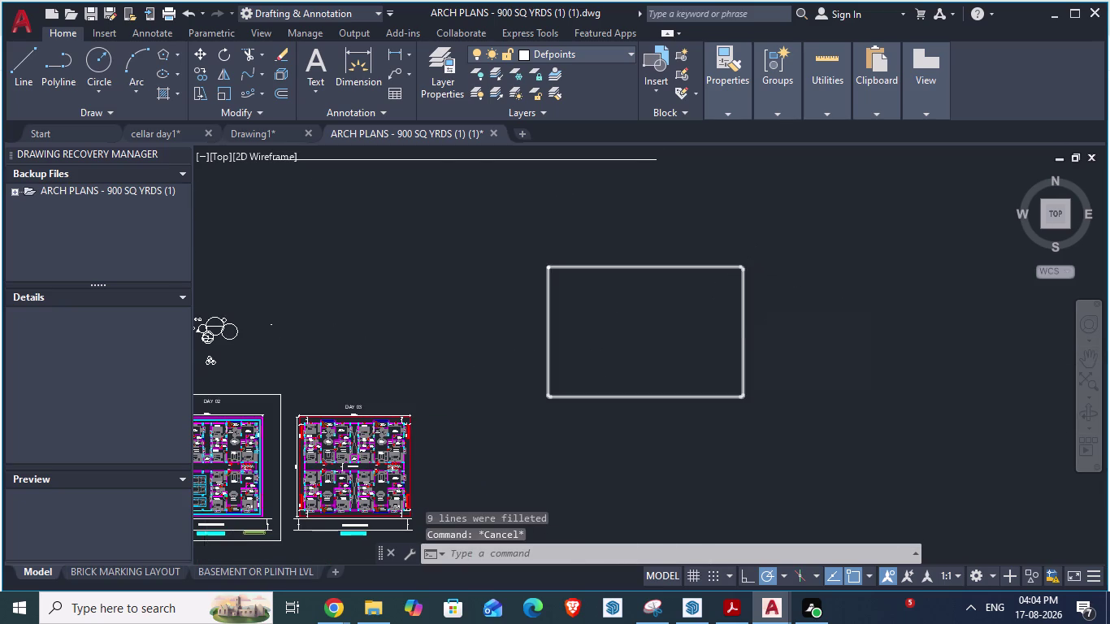
scroll(down, 3)
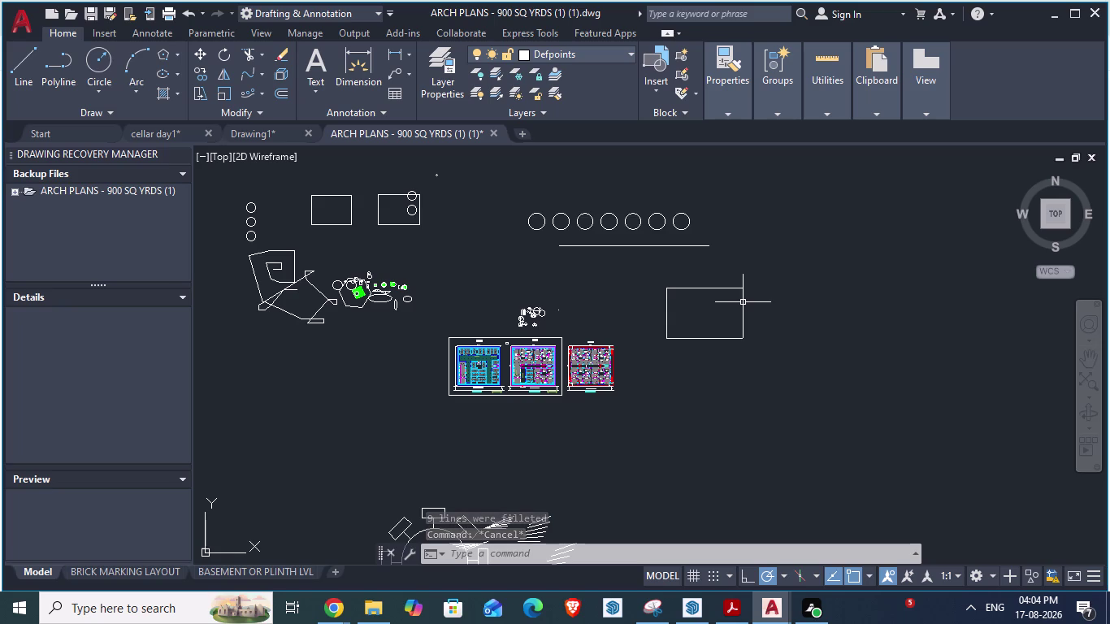
scroll(down, 3)
key(Escape)
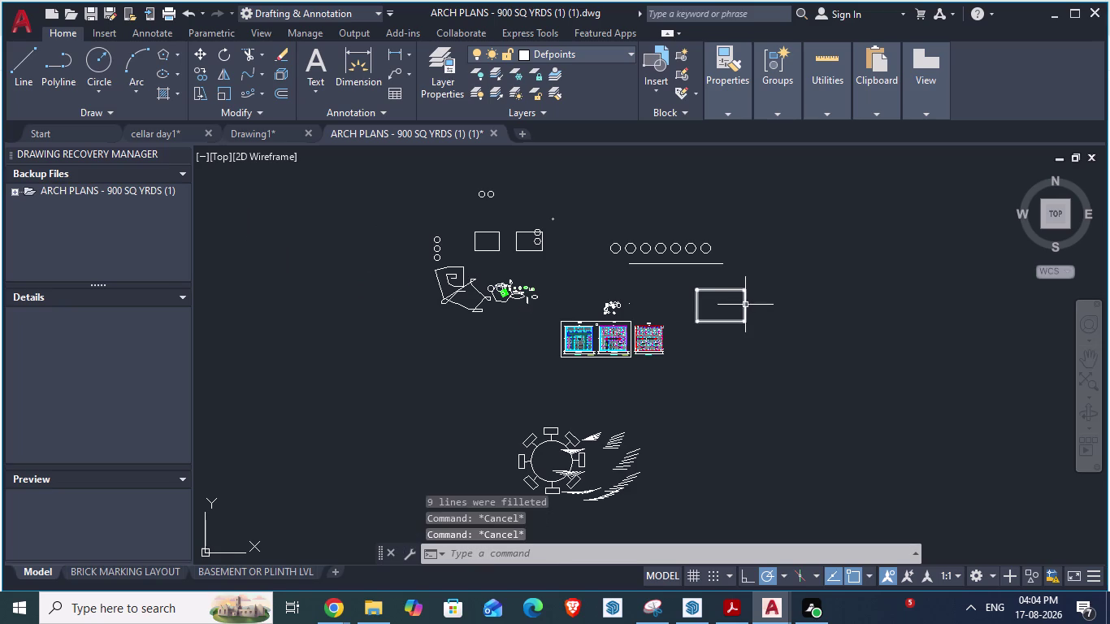
key(Escape)
scroll(up, 3)
Cancel the fillet, window-select the rounded rectangle and delete it.
key(space)
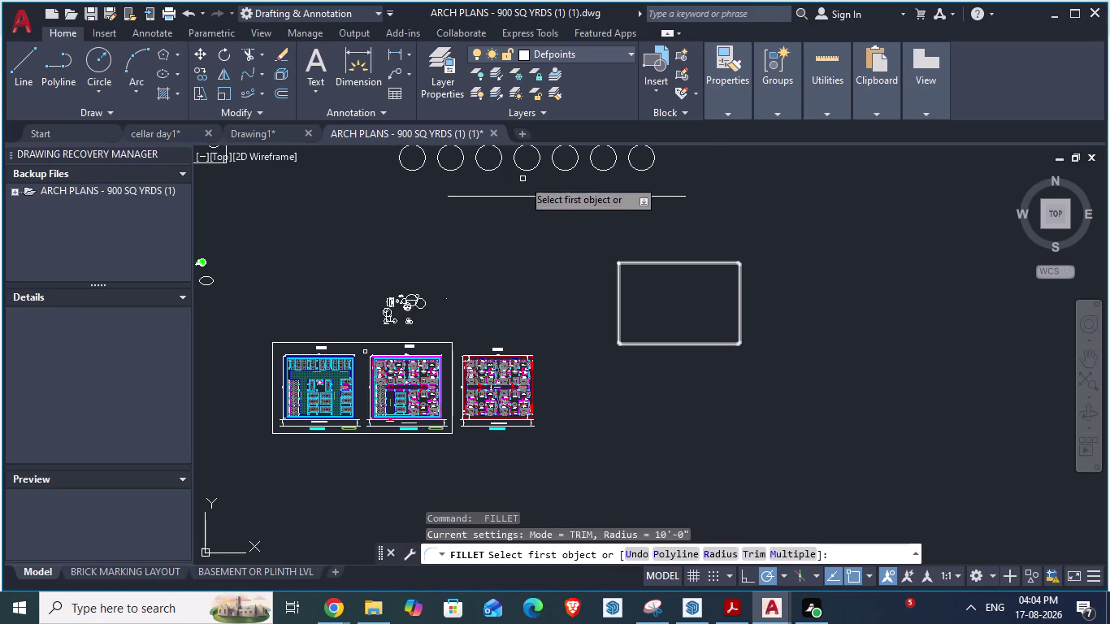
key(Escape)
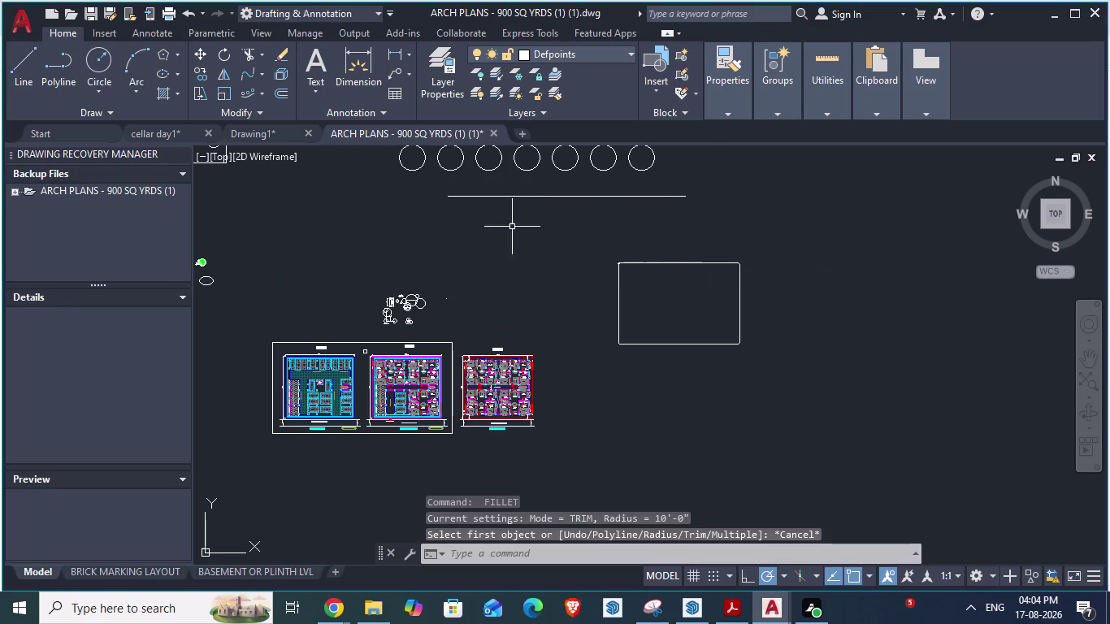
click(822, 233)
click(601, 349)
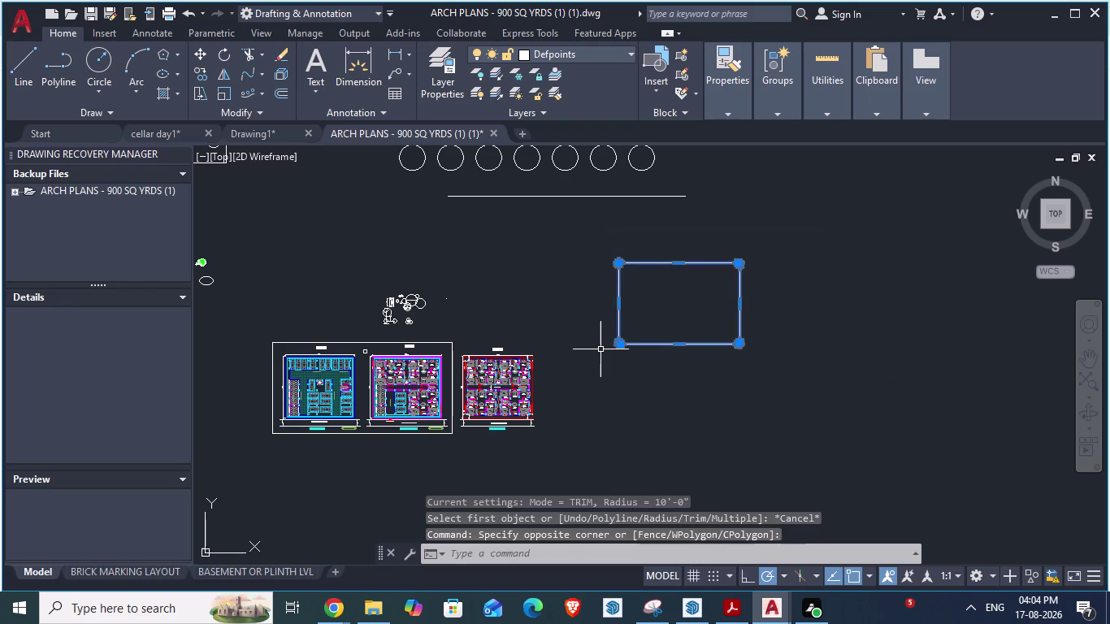
key(Delete)
Start a new rectangle with REC and place its first corner.
text(re)
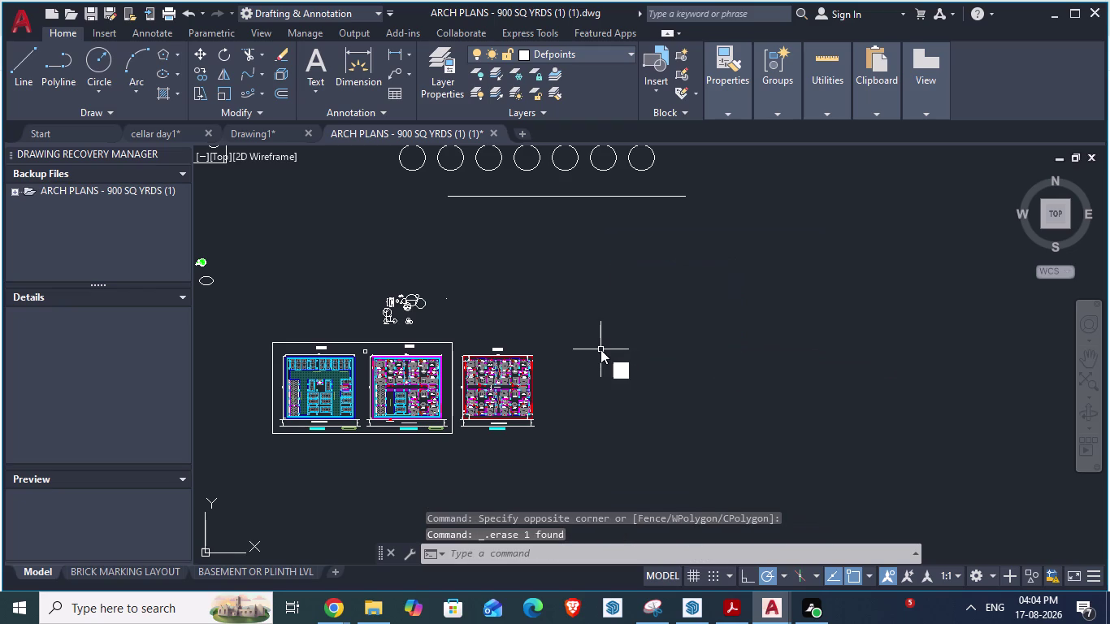
text(c)
key(Return)
click(650, 315)
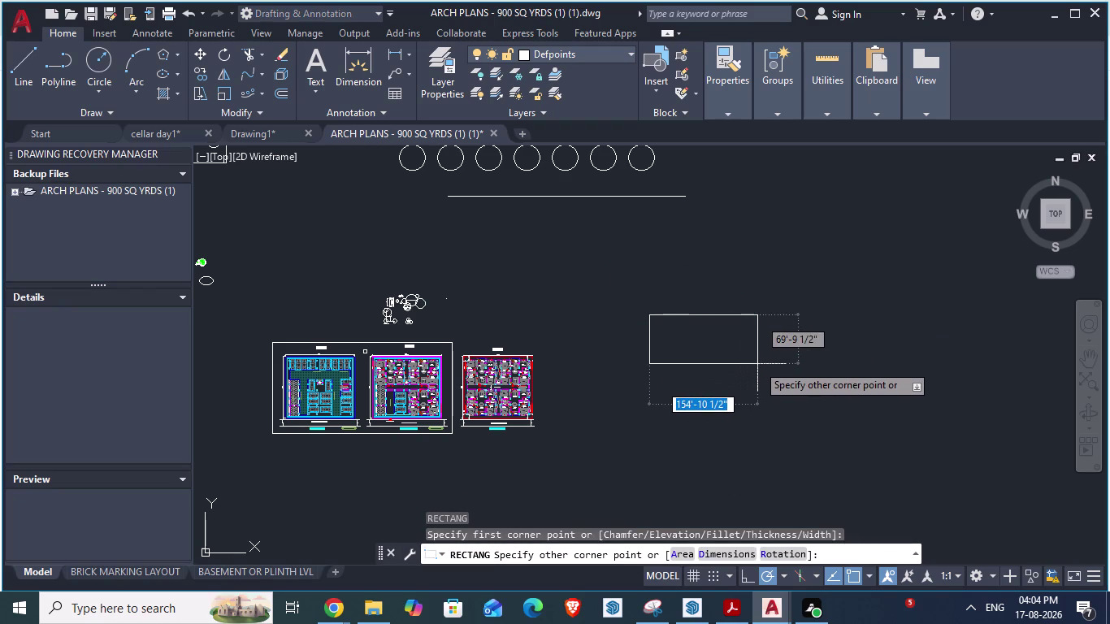
Complete the new rectangle by placing its opposite corner, then zoom in.
click(690, 335)
scroll(up, 3)
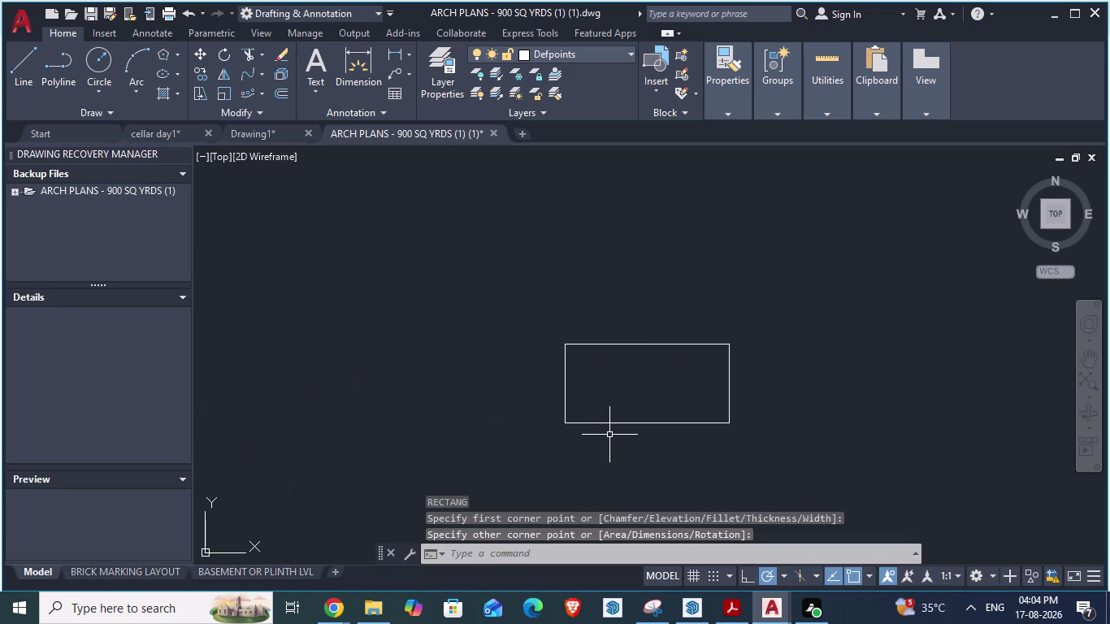
scroll(up, 3)
key(f)
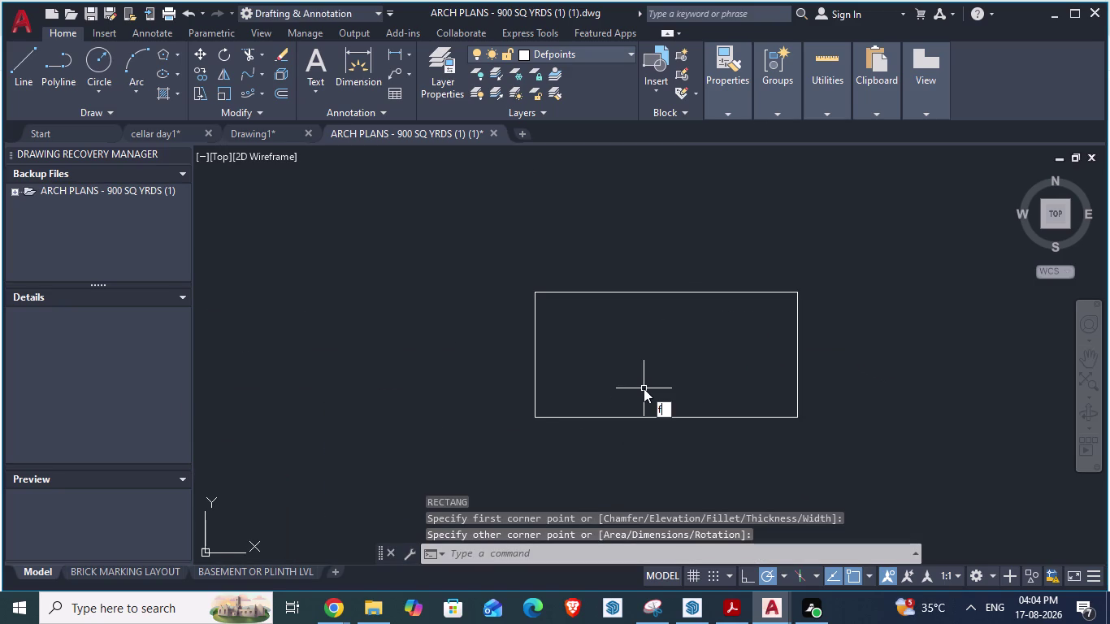
key(Return)
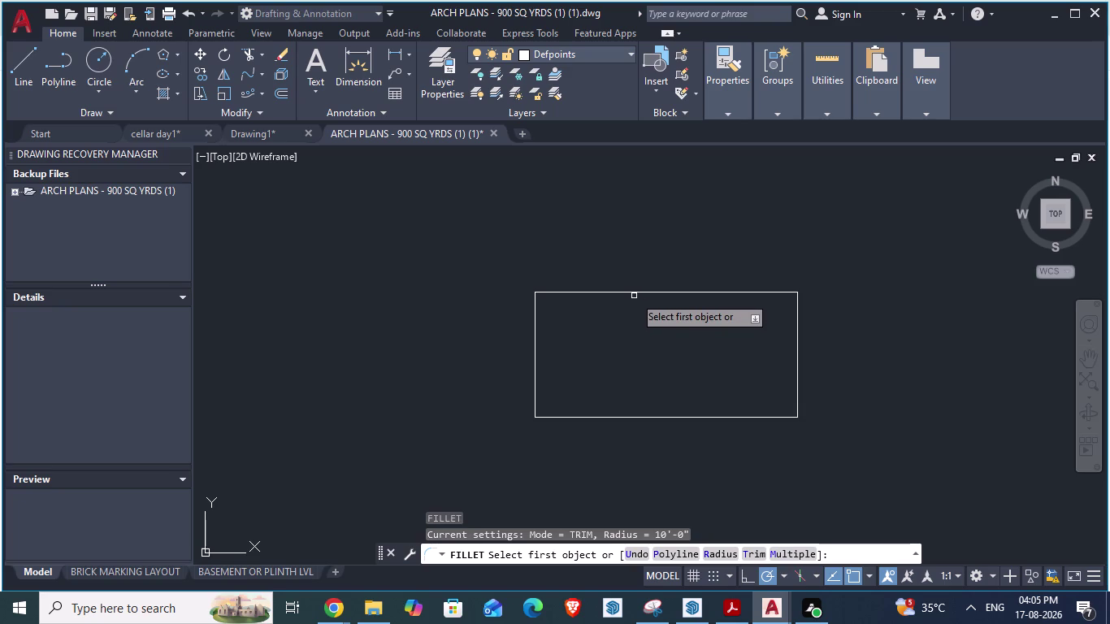
Fillet the new rectangle at a 6-foot radius using the Polyline option.
click(631, 292)
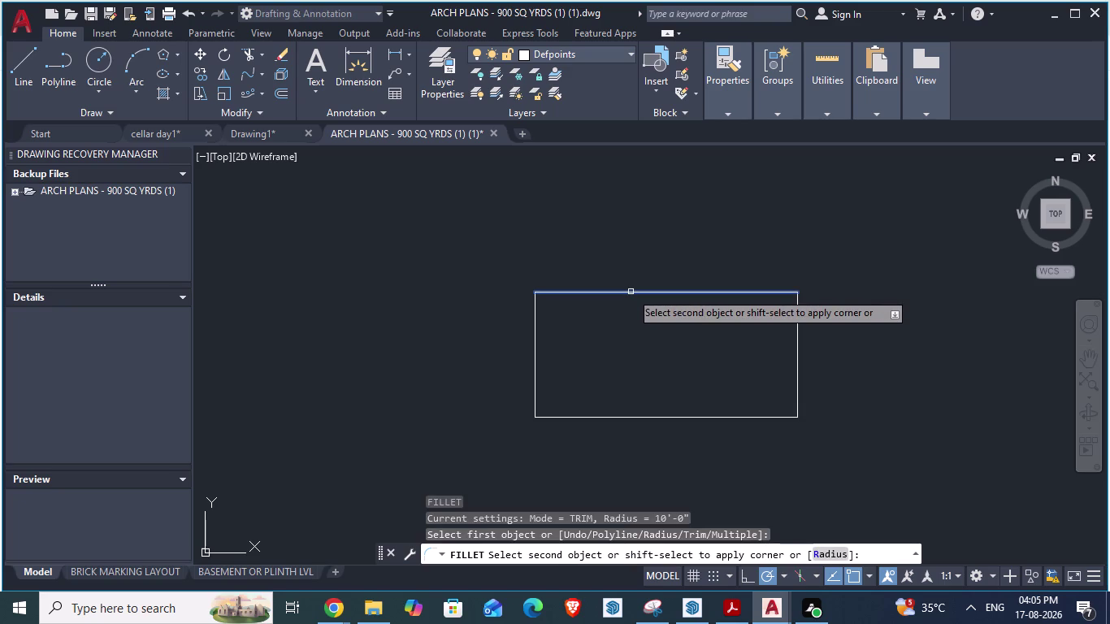
key(Escape)
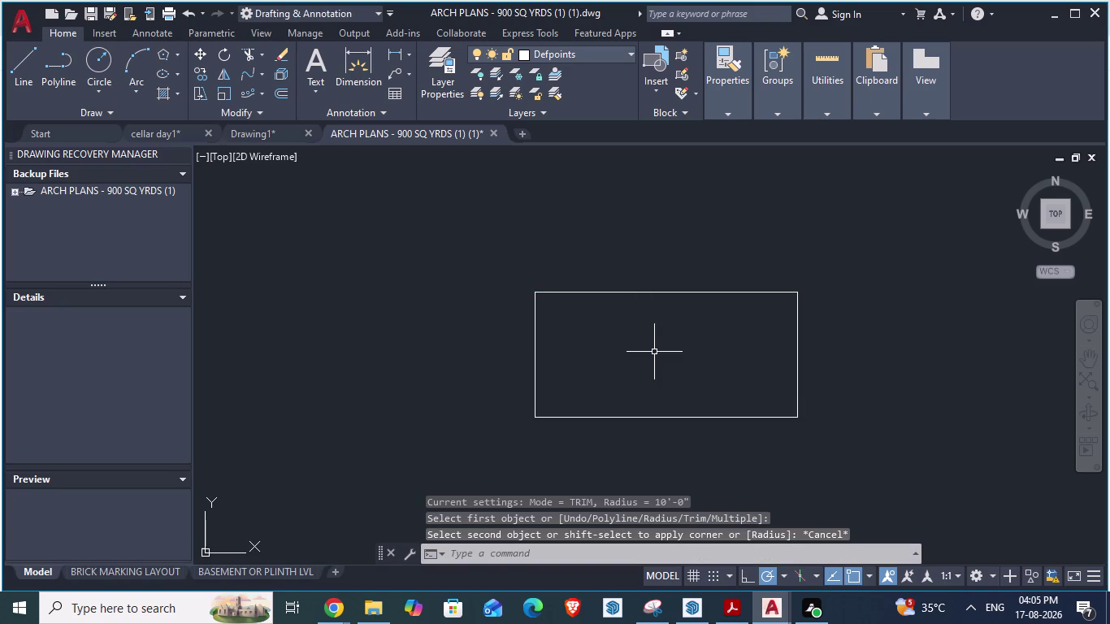
key(f)
key(Return)
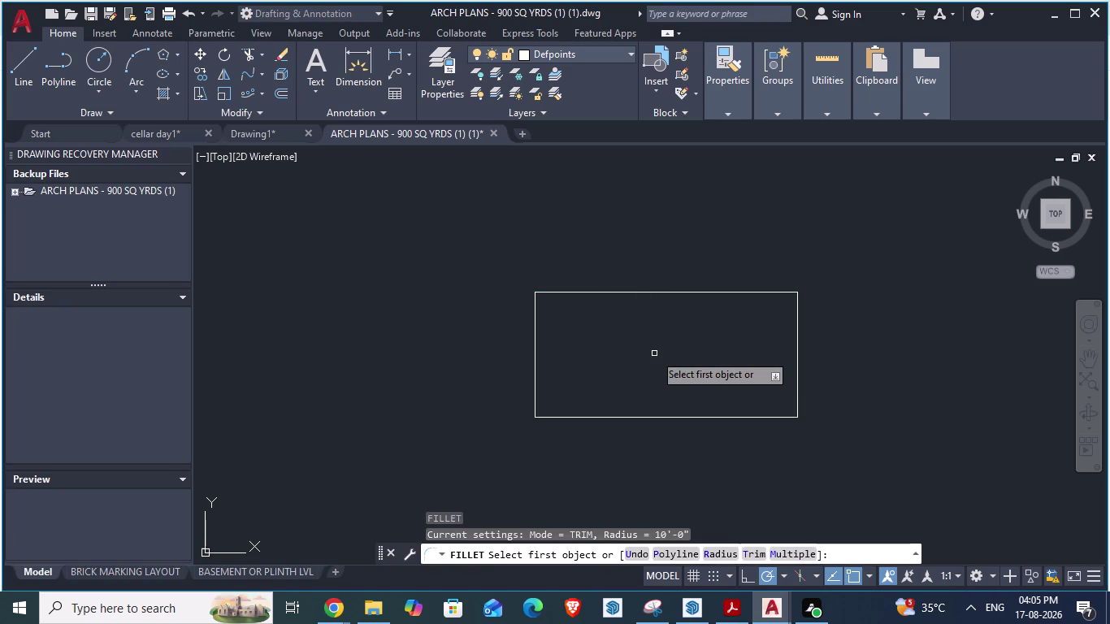
key(r)
key(Return)
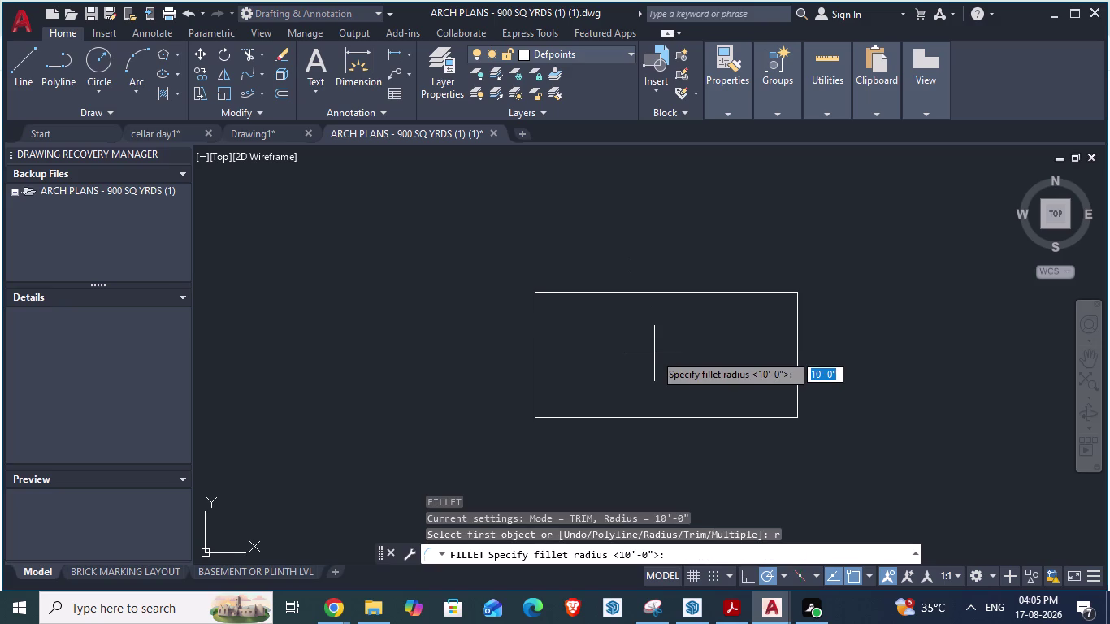
text(6')
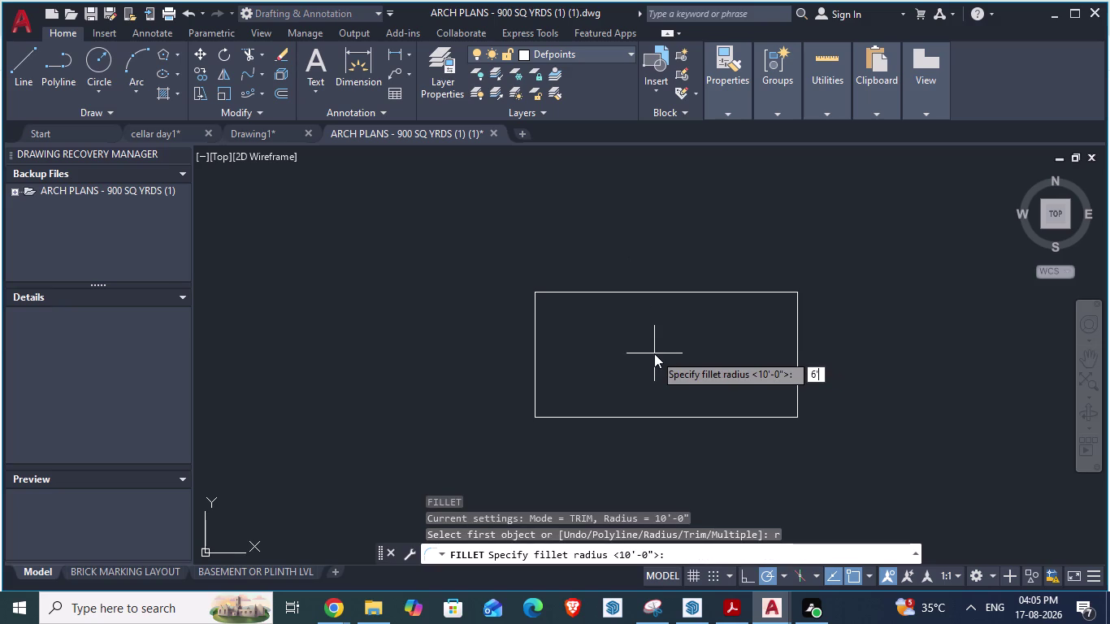
key(Return)
right_click(654, 356)
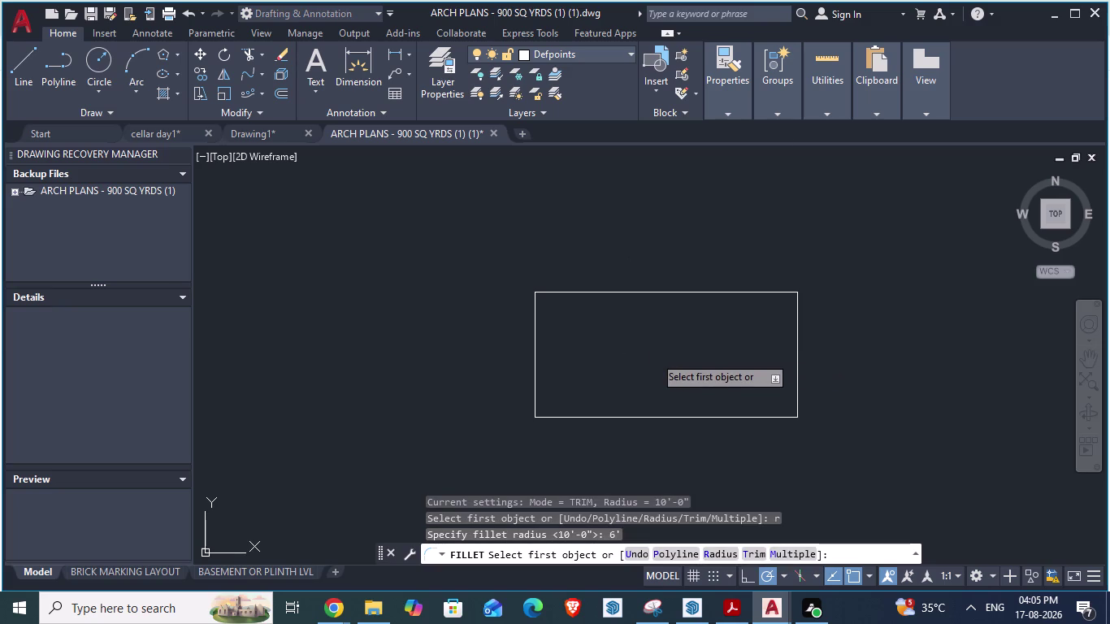
click(699, 207)
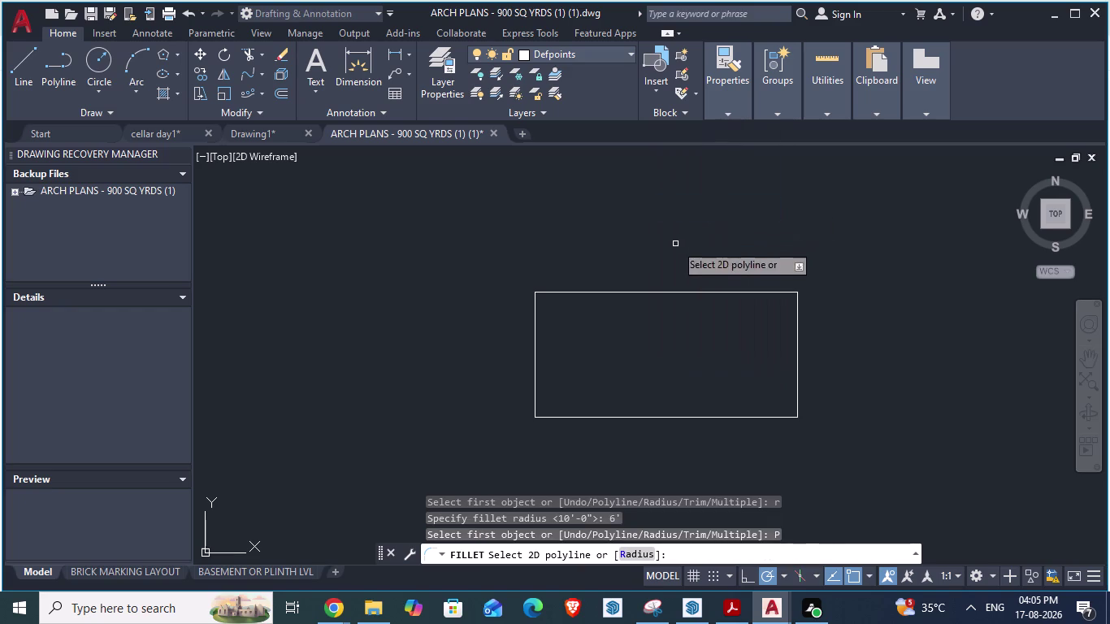
click(655, 293)
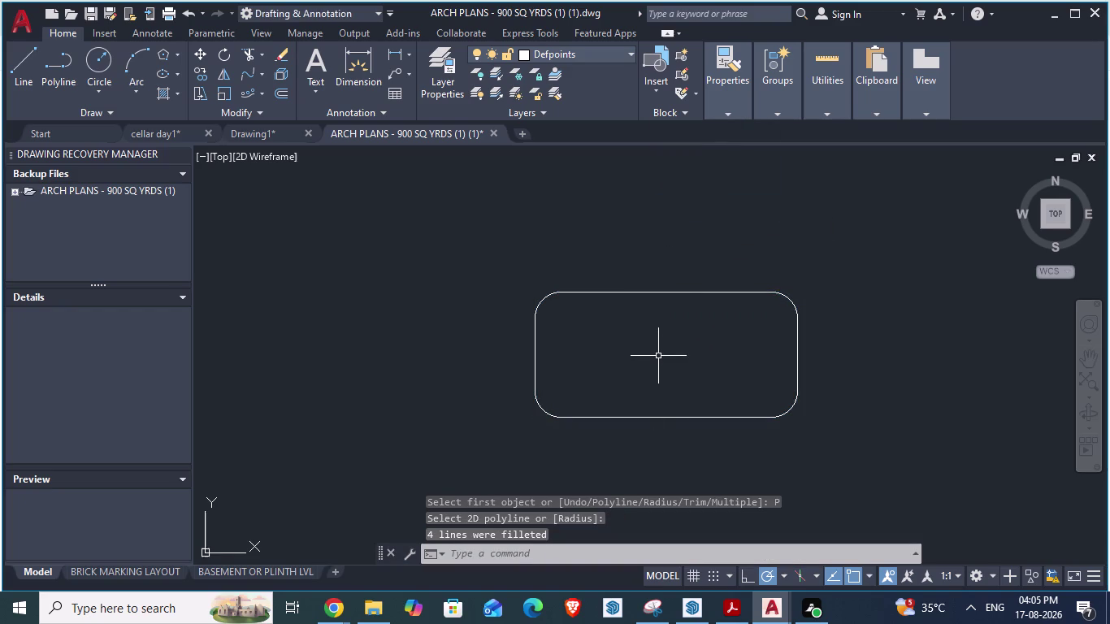
Try a 2-foot offset, then cancel the failed attempt.
key(o)
key(Return)
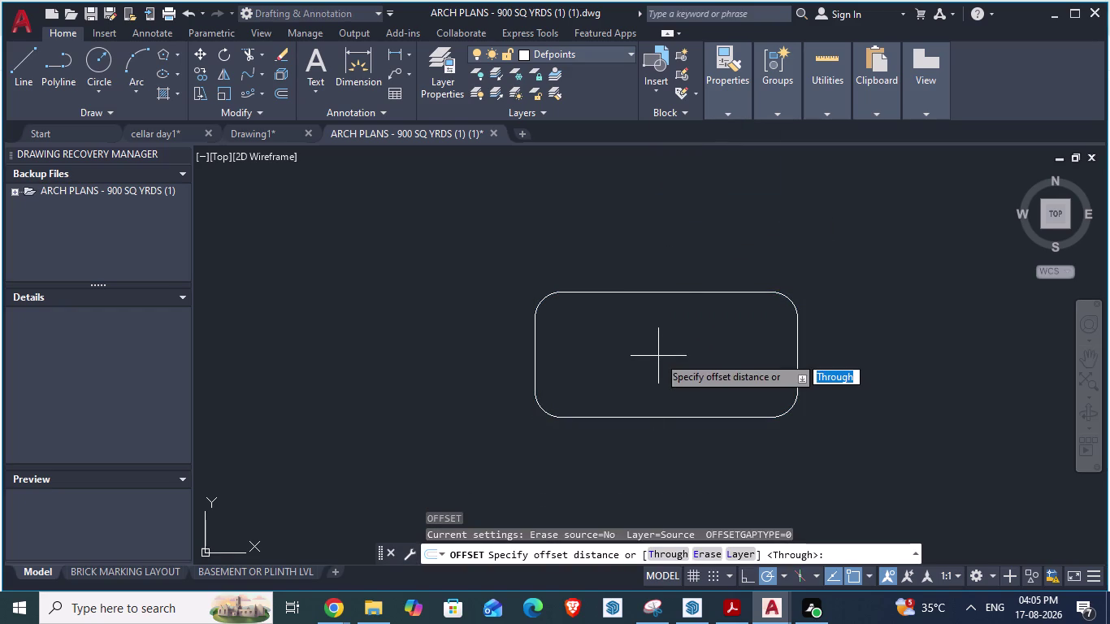
click(691, 294)
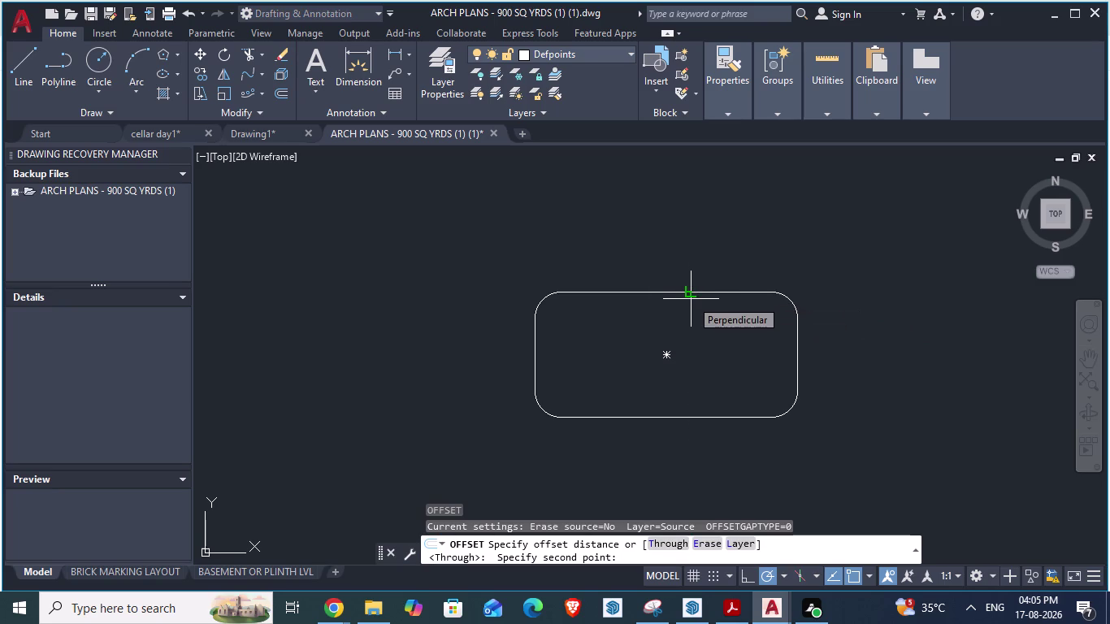
text(2')
key(Return)
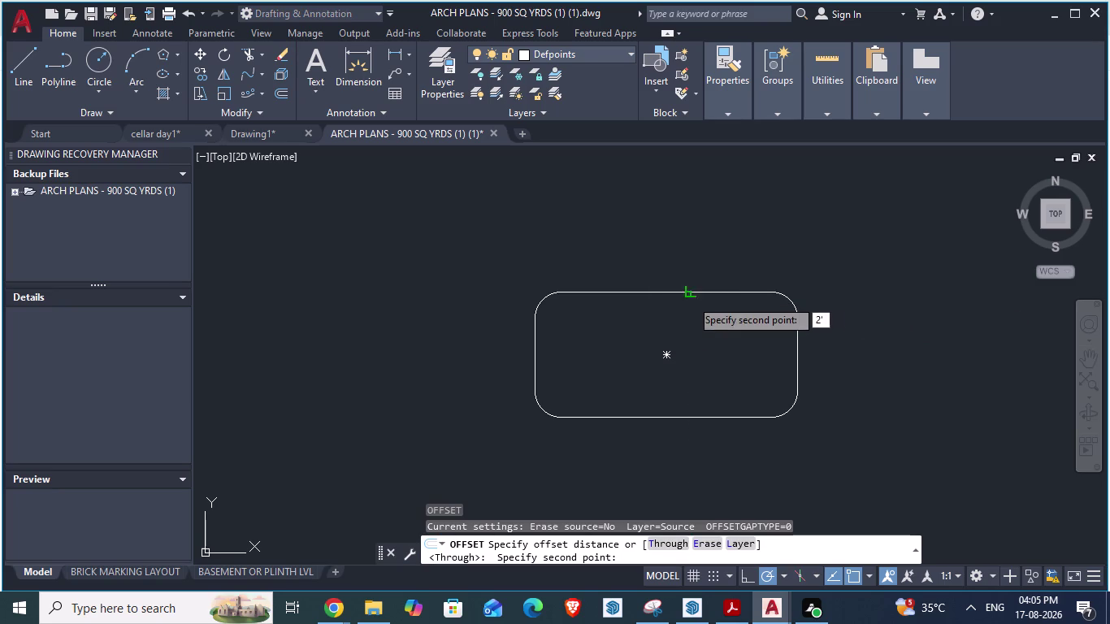
key(Escape)
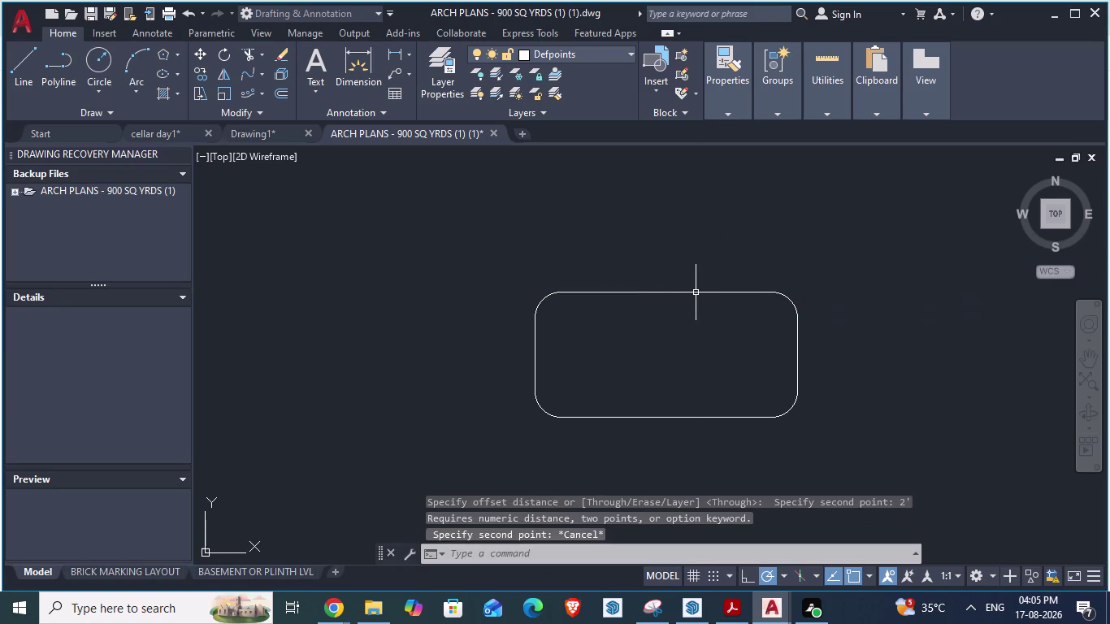
click(694, 294)
key(Escape)
key(Escape)
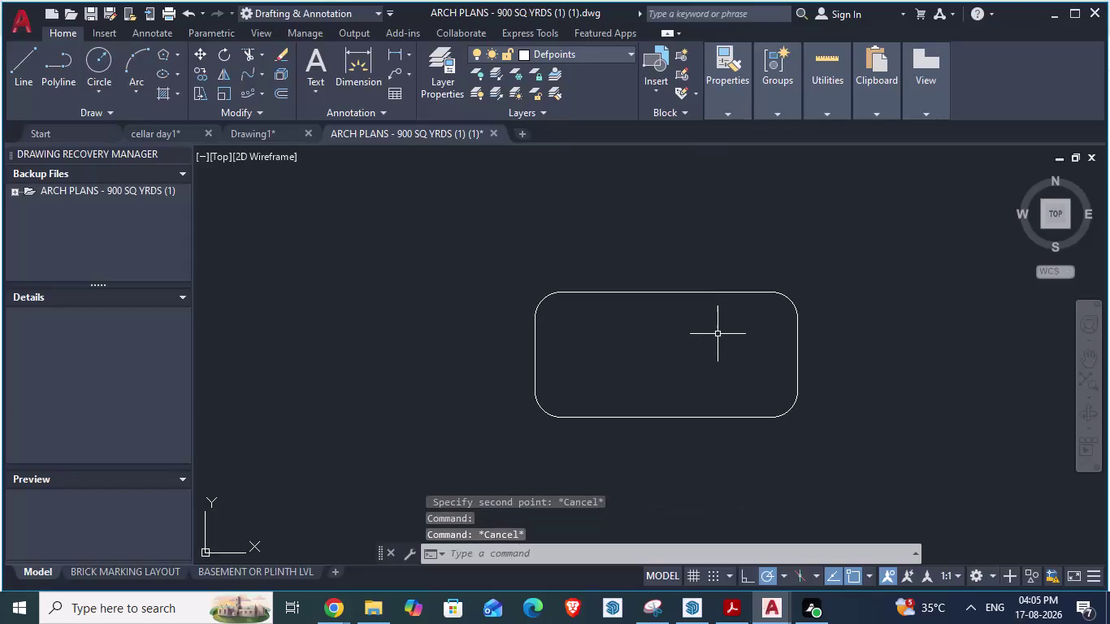
Offset the rounded rectangle 2 feet inward to create an inner copy.
key(o)
key(Return)
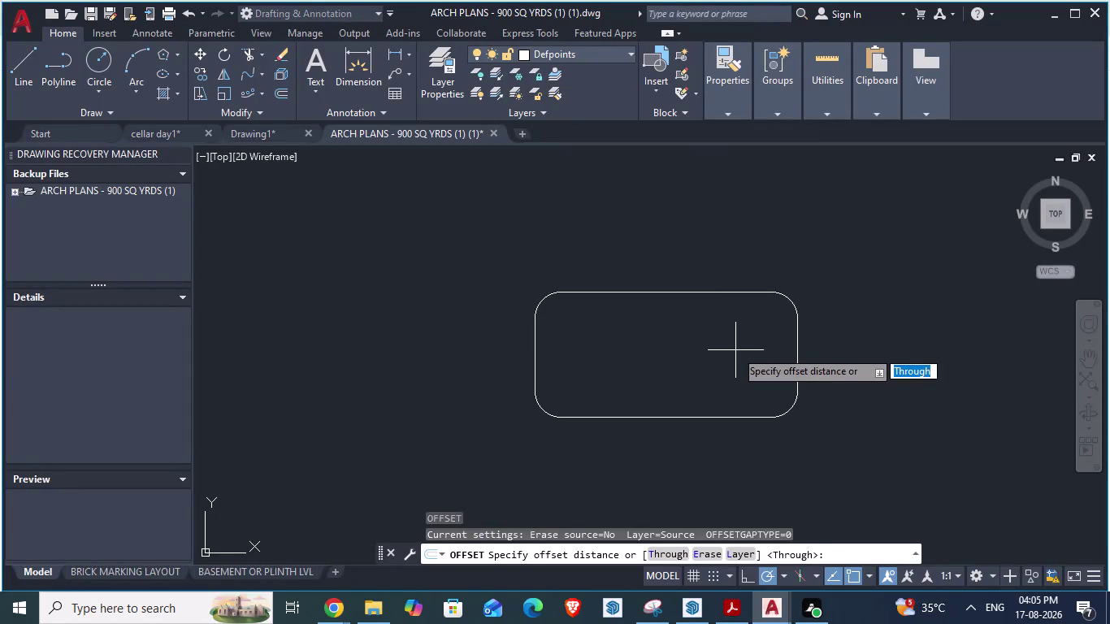
key(2)
key(apostrophe)
key(Return)
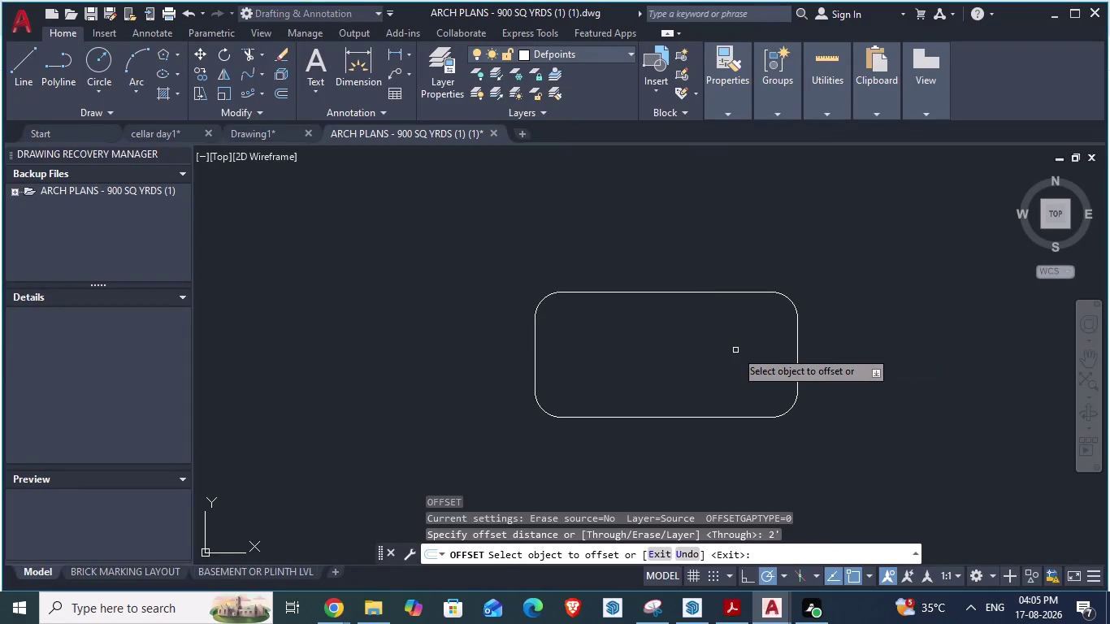
click(677, 293)
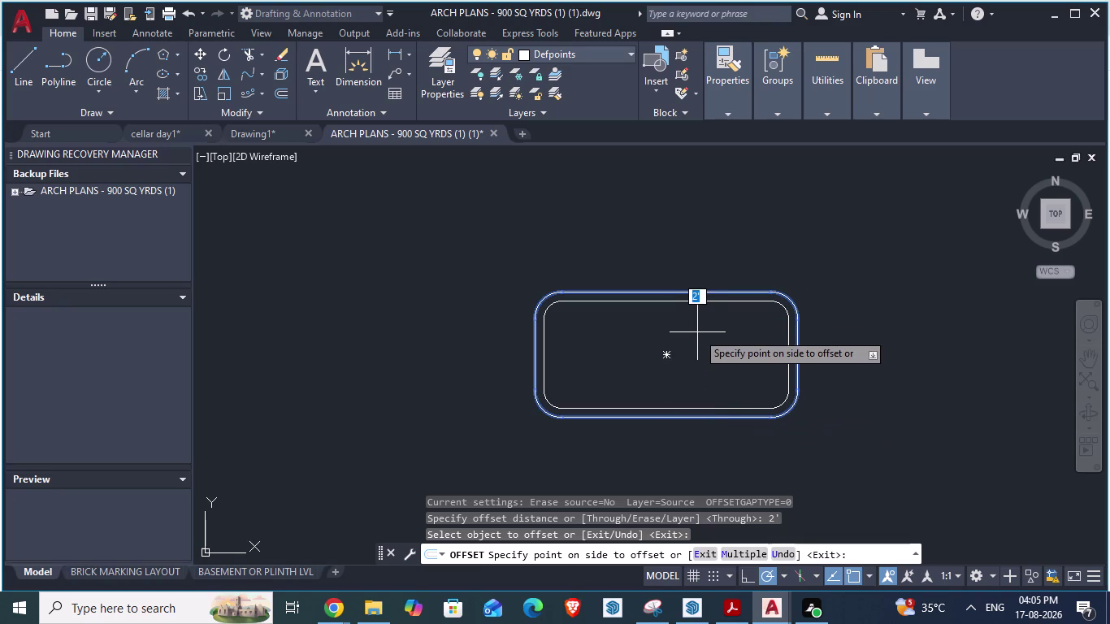
click(697, 332)
key(Return)
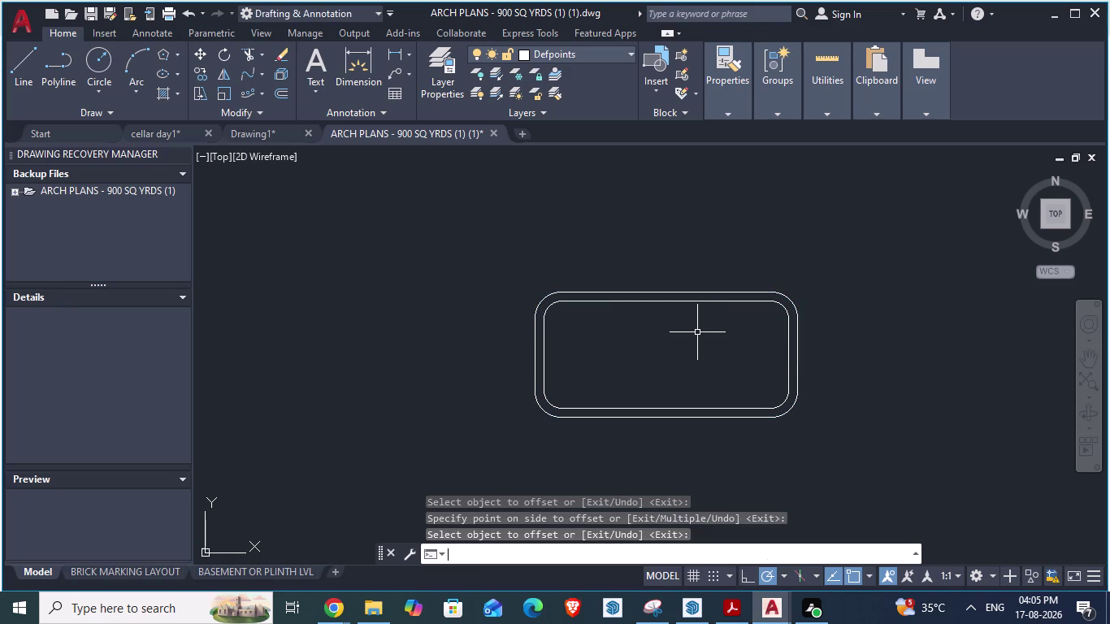
scroll(down, 3)
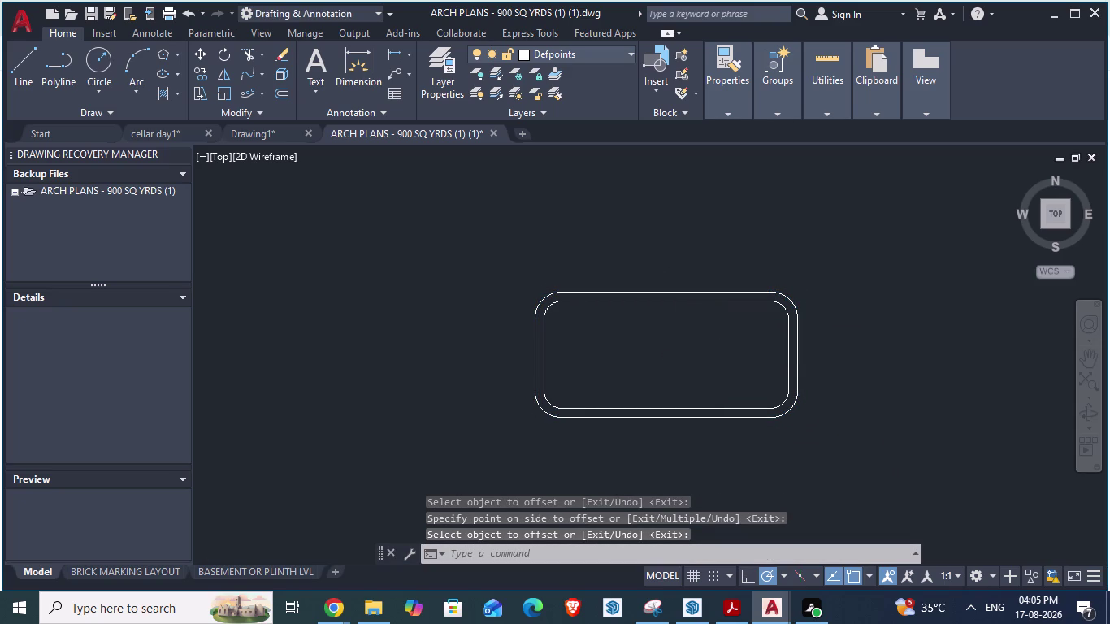
scroll(up, 3)
scroll(up, 3)
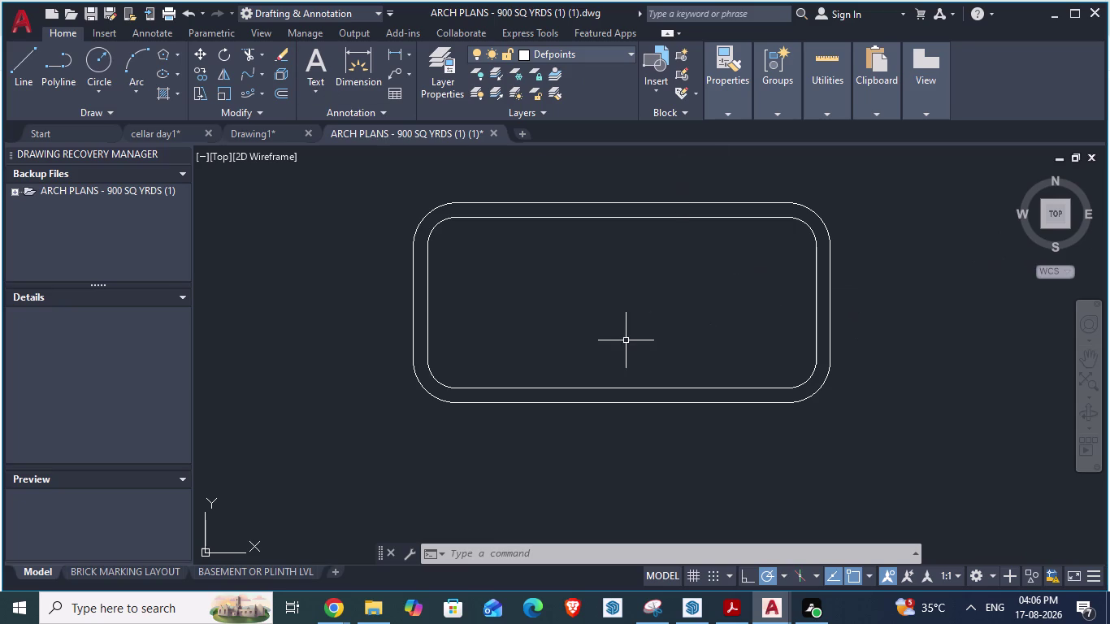
scroll(down, 3)
scroll(up, 3)
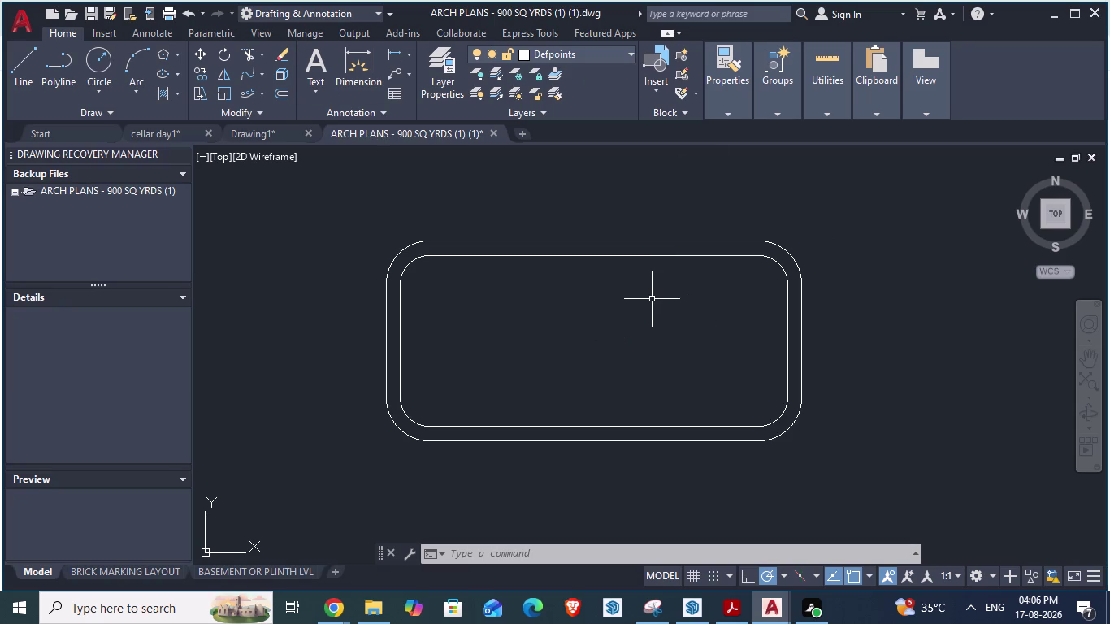
scroll(down, 3)
scroll(up, 3)
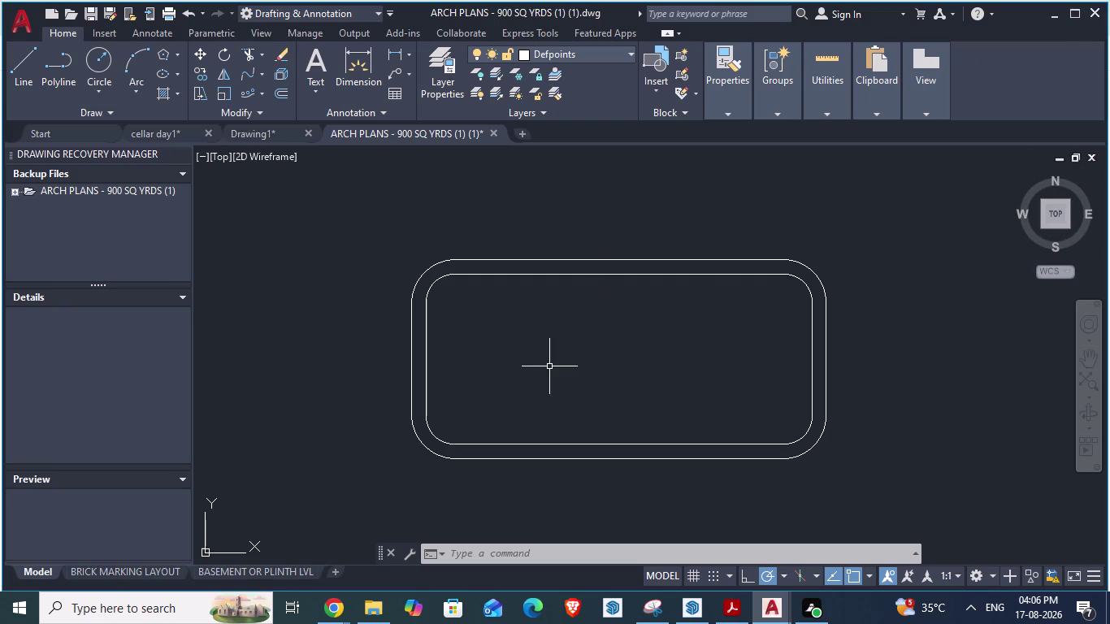
scroll(down, 3)
scroll(up, 3)
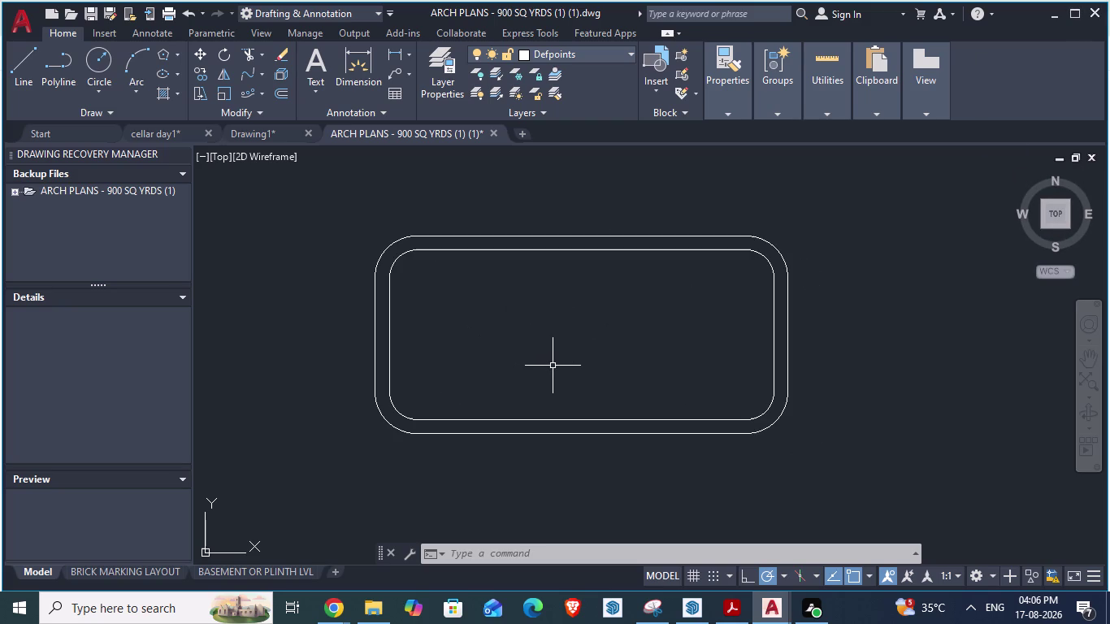
click(561, 349)
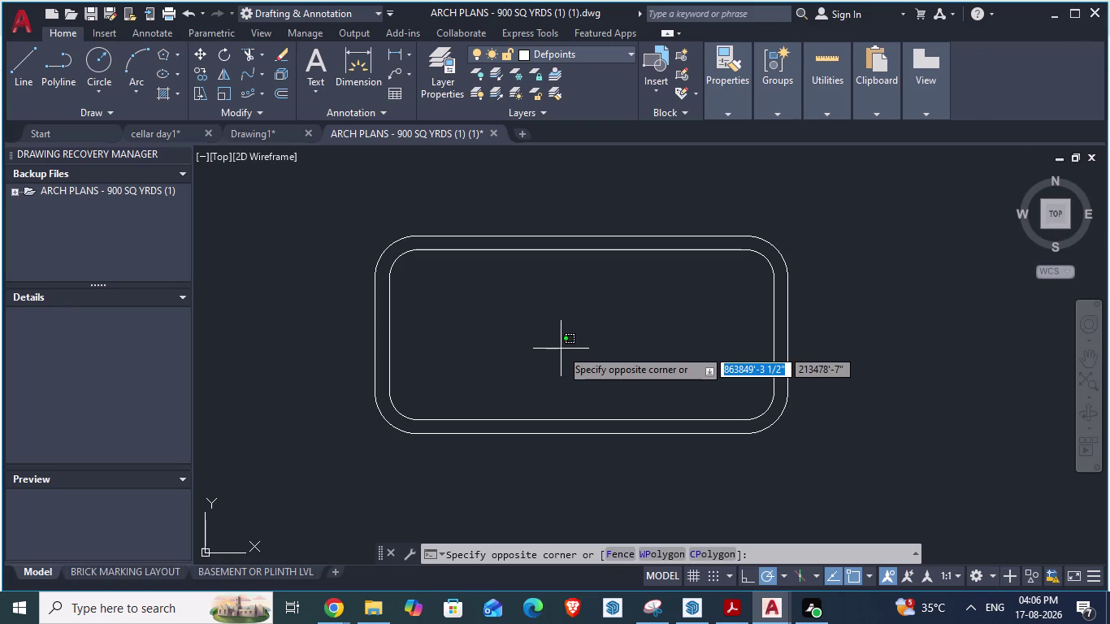
key(Escape)
key(Escape)
key(Escape)
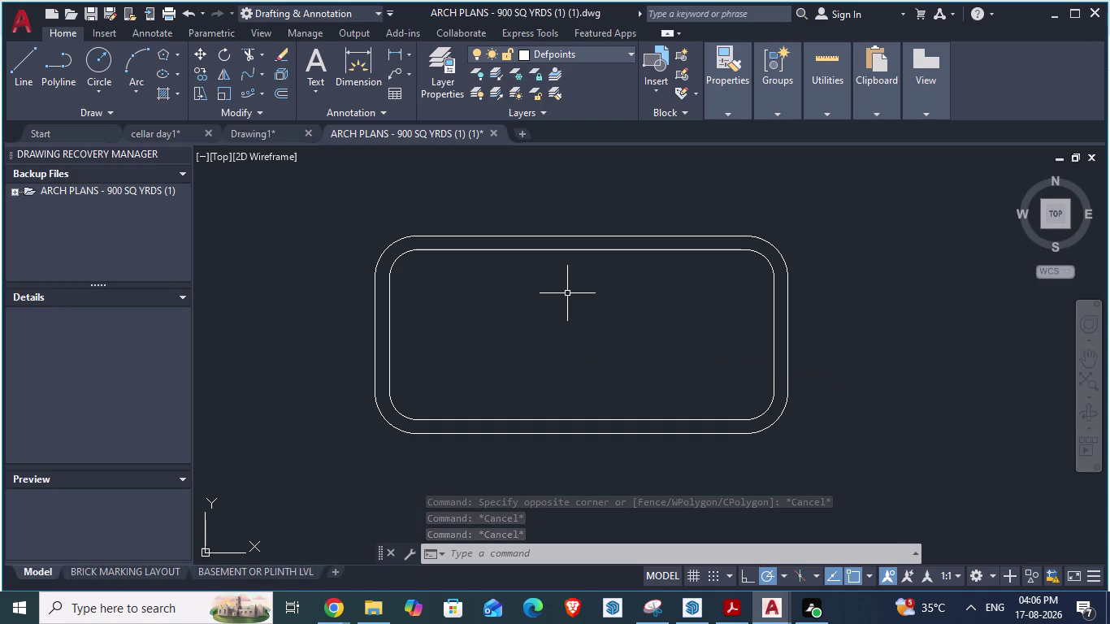
text(rec)
key(Return)
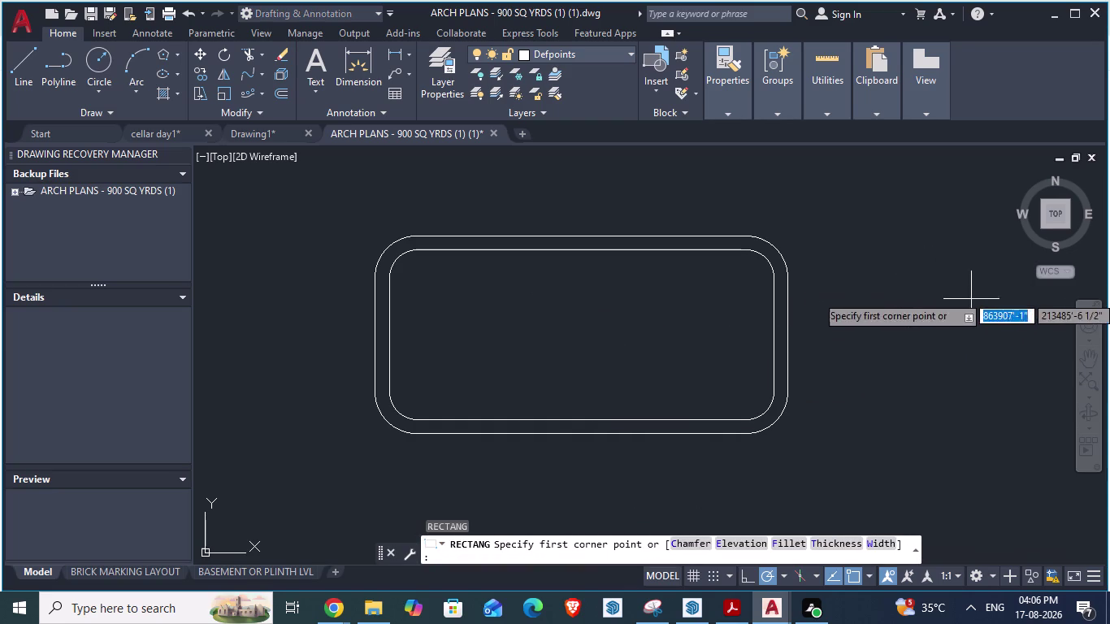
Draw a small rectangle at the upper right of the drawing.
click(920, 173)
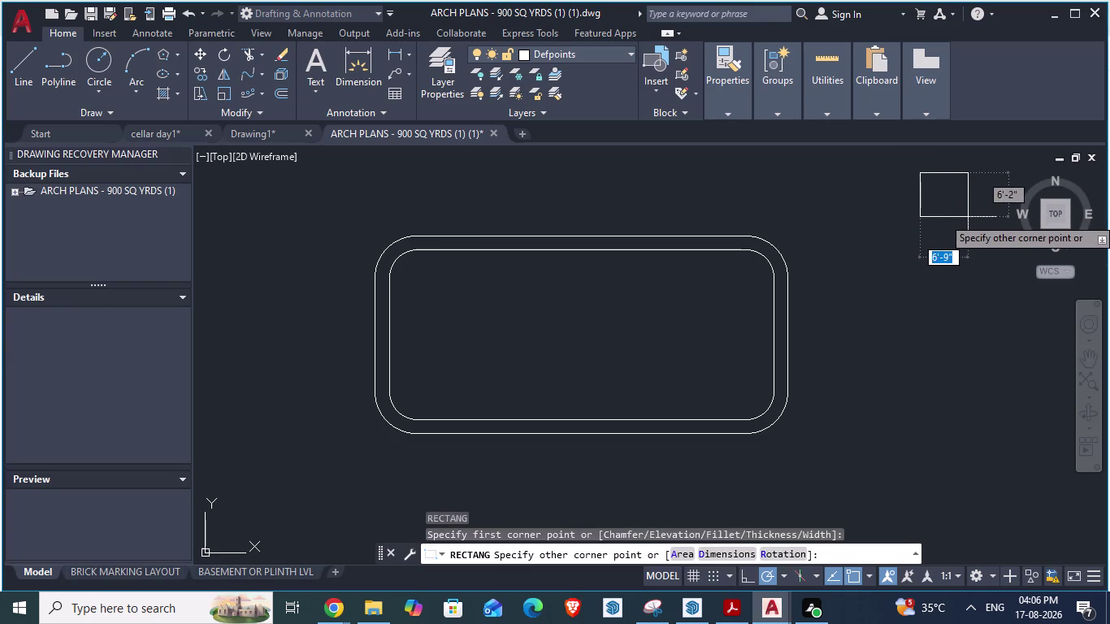
click(968, 217)
scroll(up, 3)
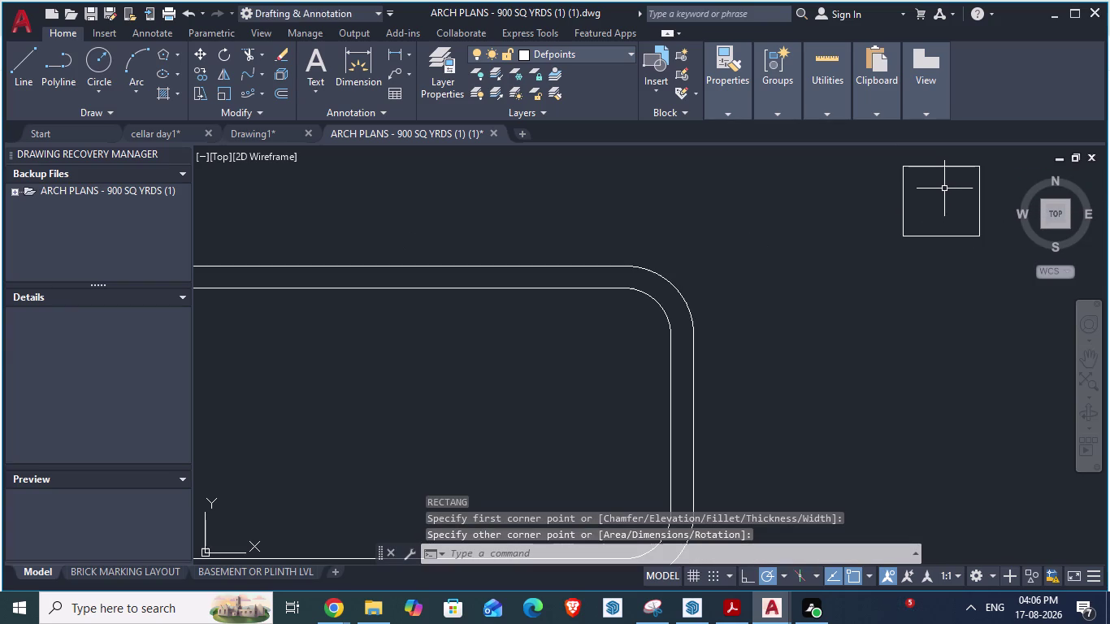
Offset the small square 0.5' inward, then regenerate the drawing with RE.
key(o)
key(Return)
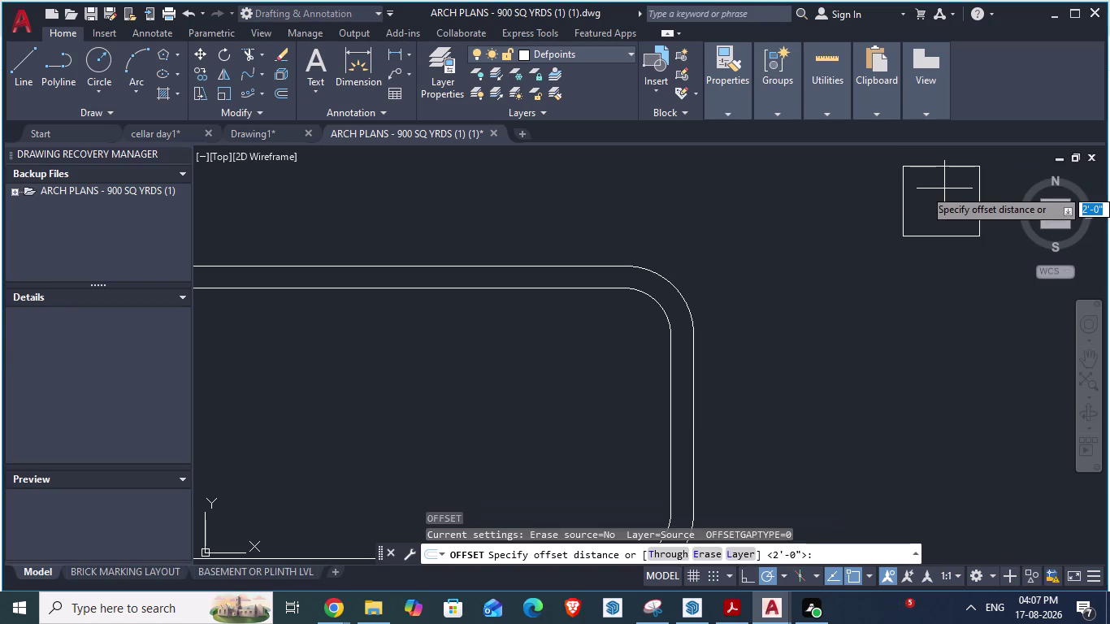
text(0.5)
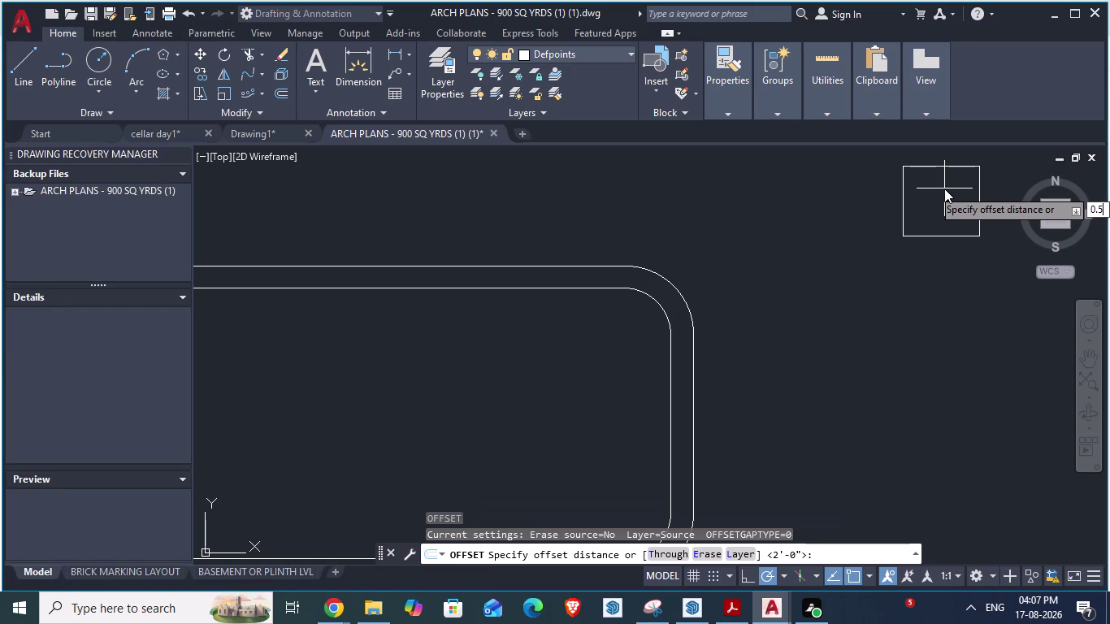
key(apostrophe)
key(Return)
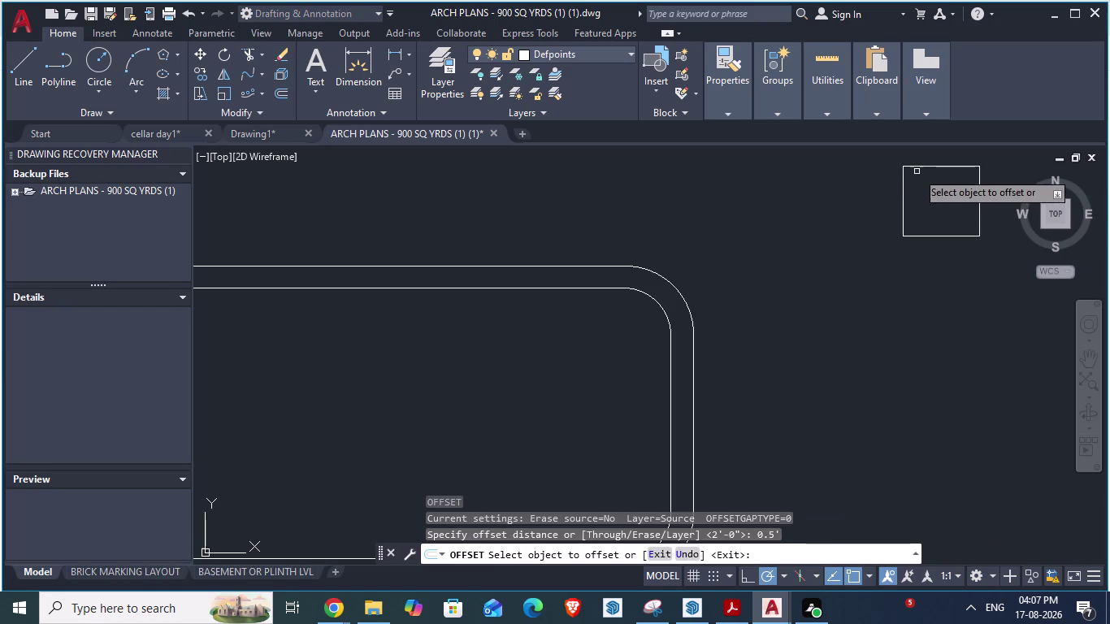
click(914, 164)
click(917, 185)
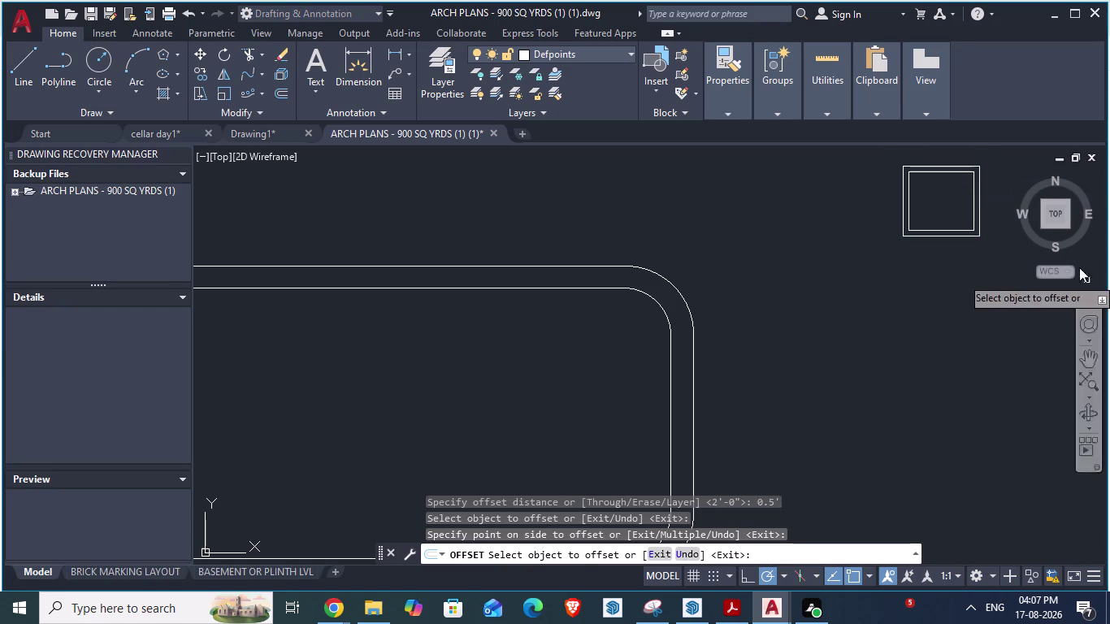
scroll(down, 3)
scroll(up, 3)
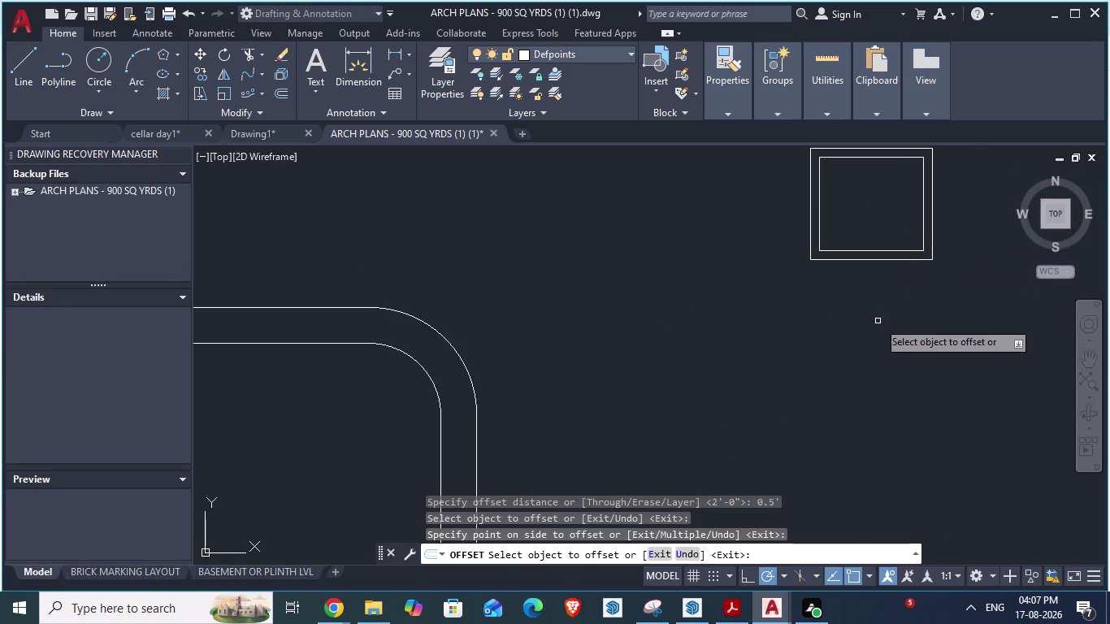
key(Escape)
text(re)
key(Return)
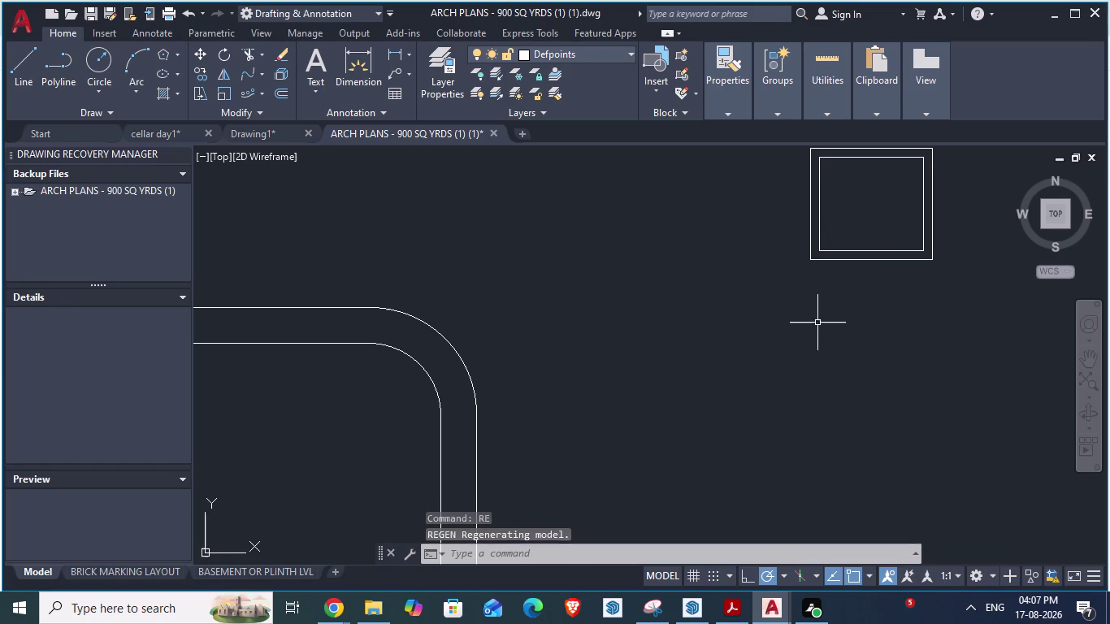
Trim away the inner square's bottom edge.
text(tr)
key(Return)
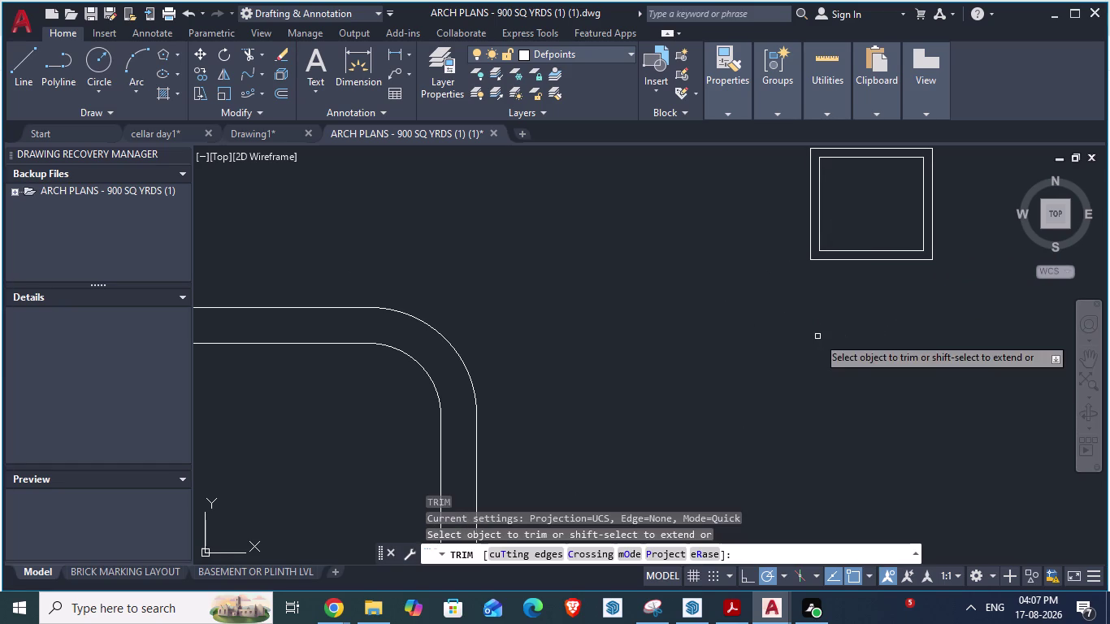
click(843, 251)
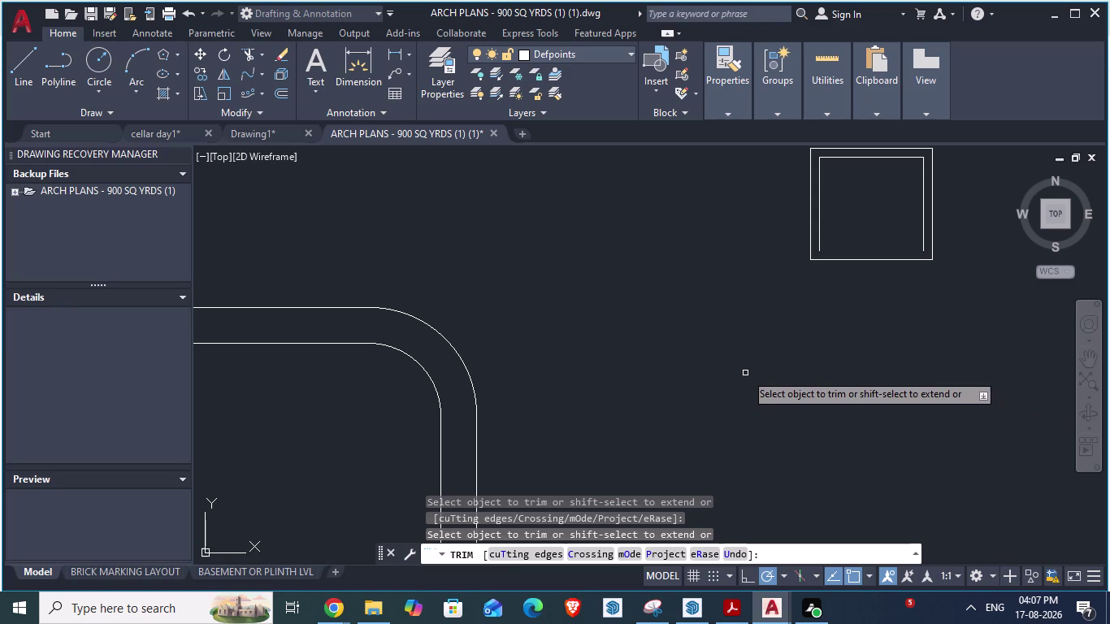
key(Escape)
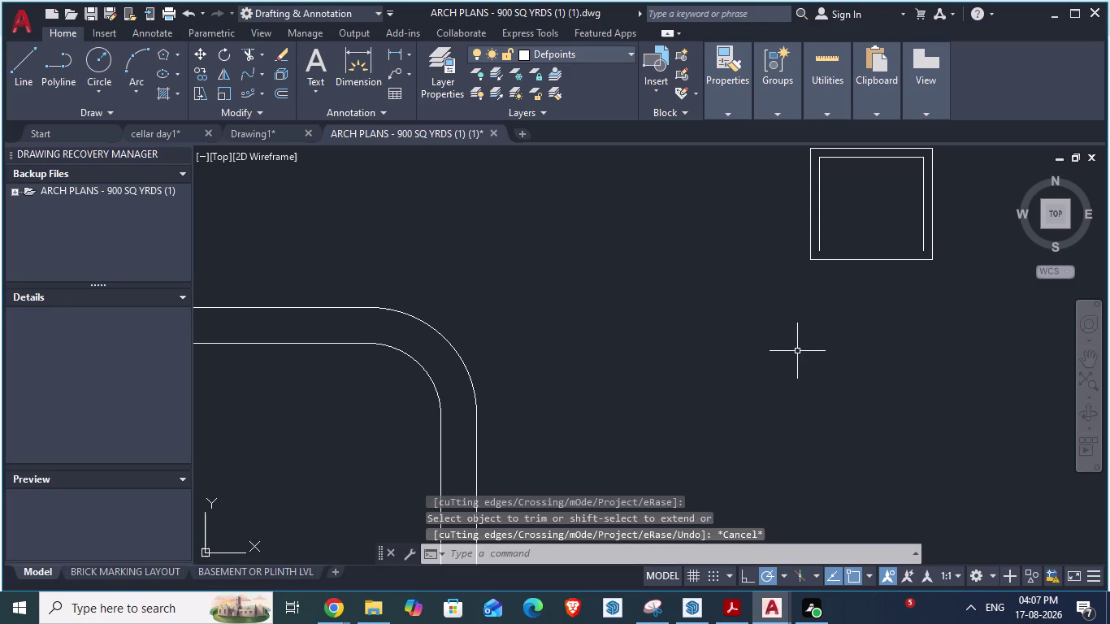
Try extending the inner square's sides to the outer bottom edge, then cancel.
text(ex)
key(Return)
scroll(up, 3)
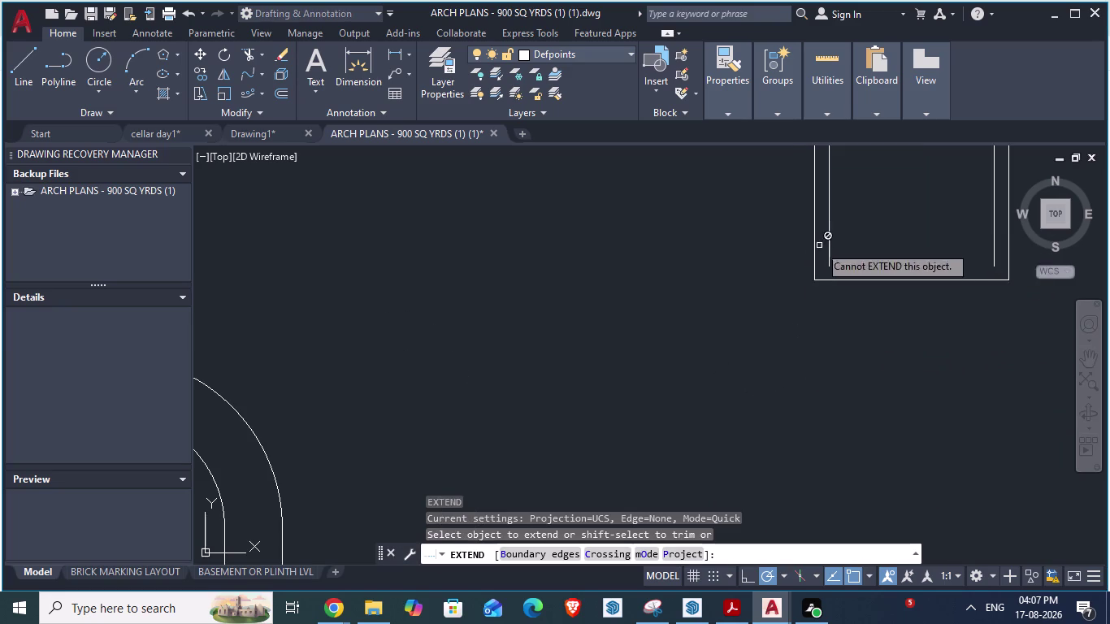
click(830, 254)
click(994, 253)
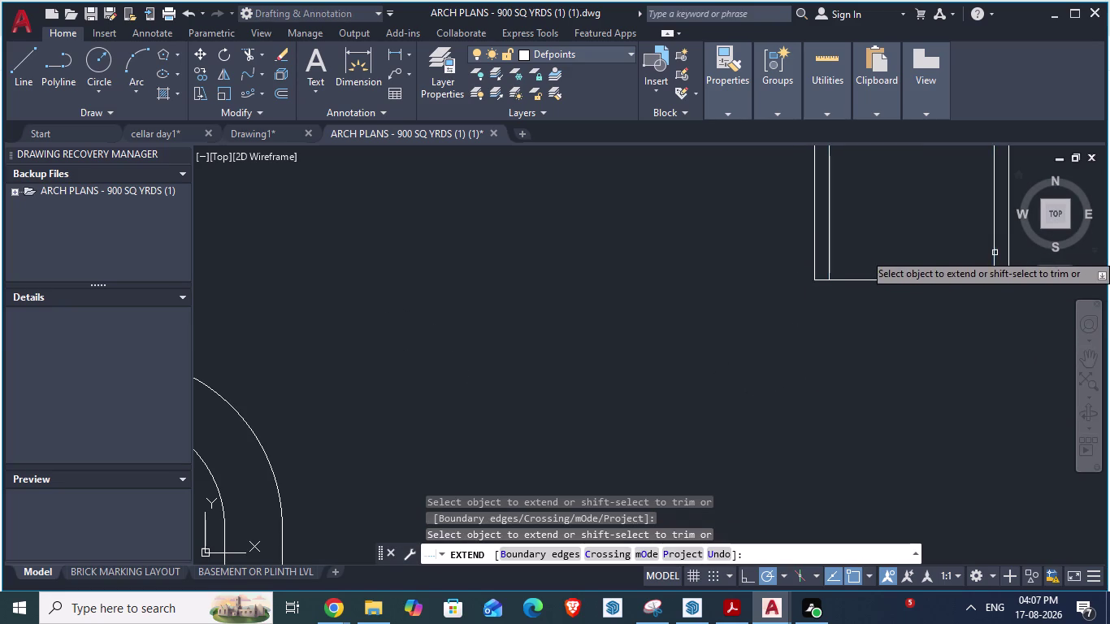
scroll(down, 3)
key(Escape)
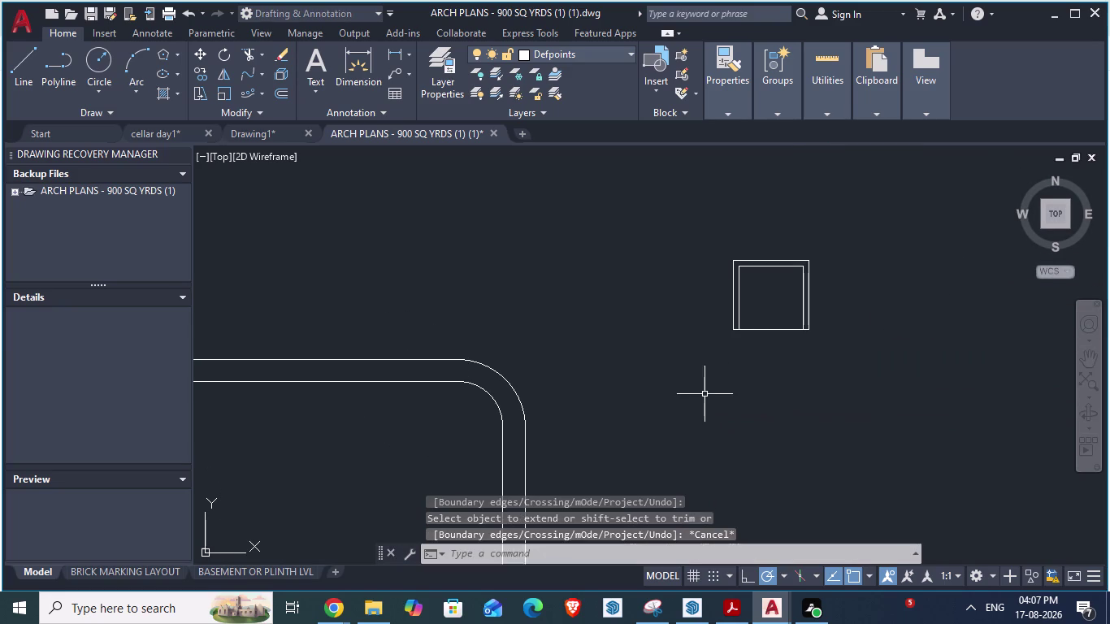
scroll(down, 3)
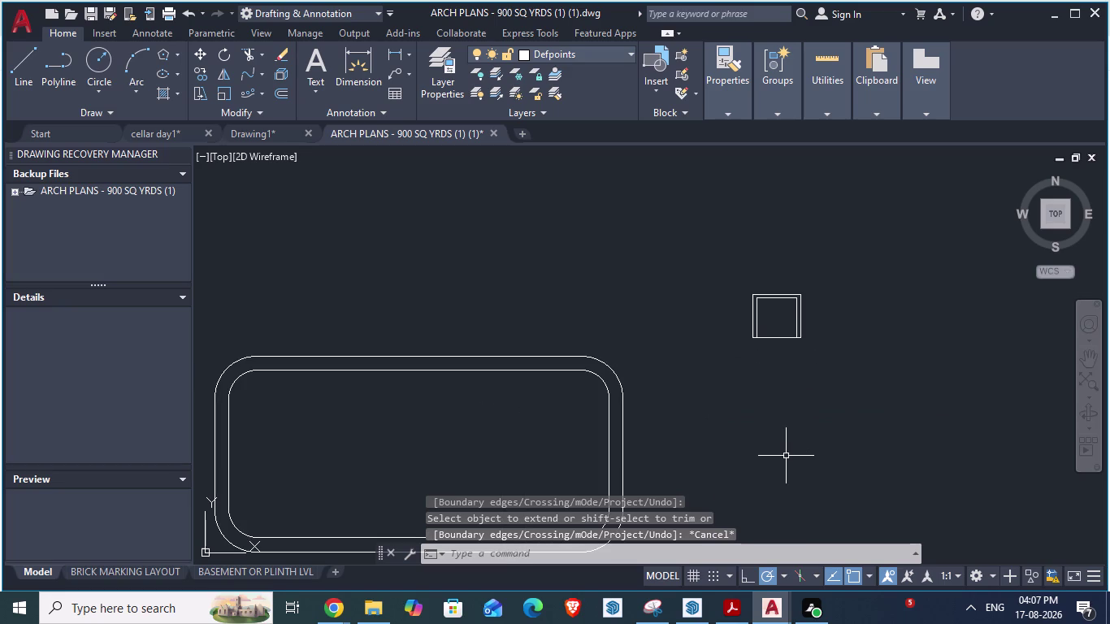
key(Escape)
key(Escape)
Window-select both small squares, bring up their context menu, then dismiss it.
click(728, 270)
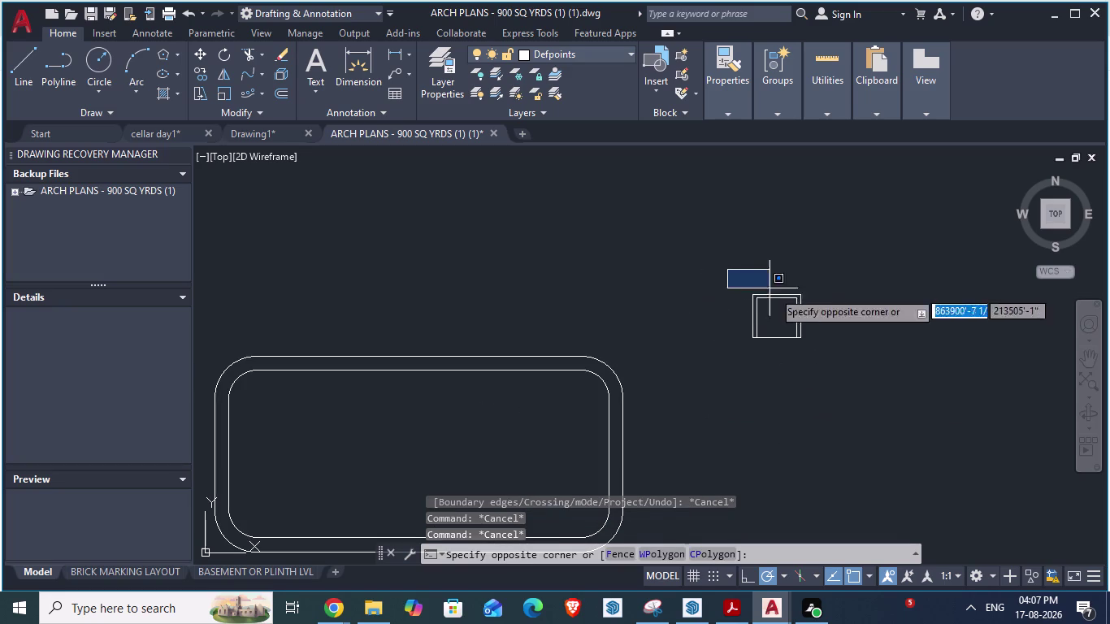
click(810, 348)
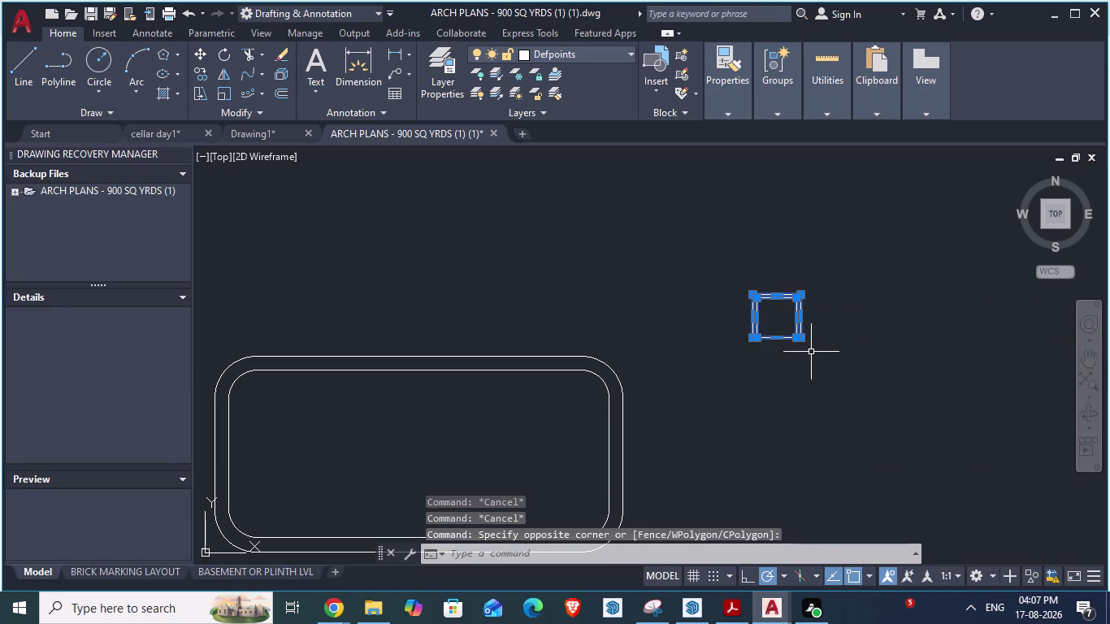
right_click(774, 295)
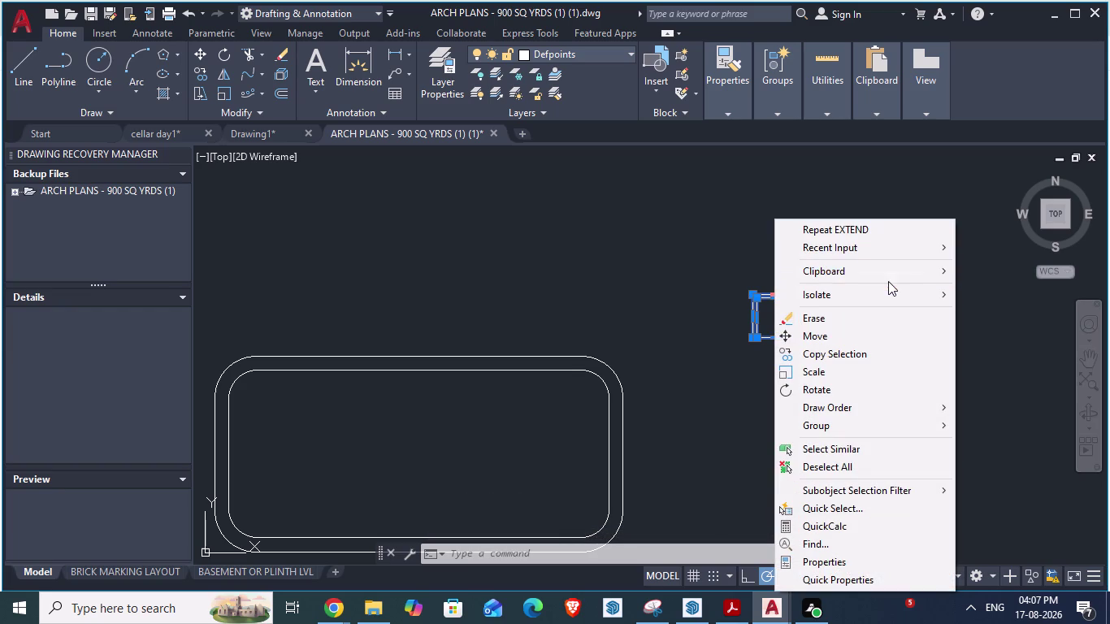
key(Escape)
key(Escape)
key(Escape)
scroll(down, 3)
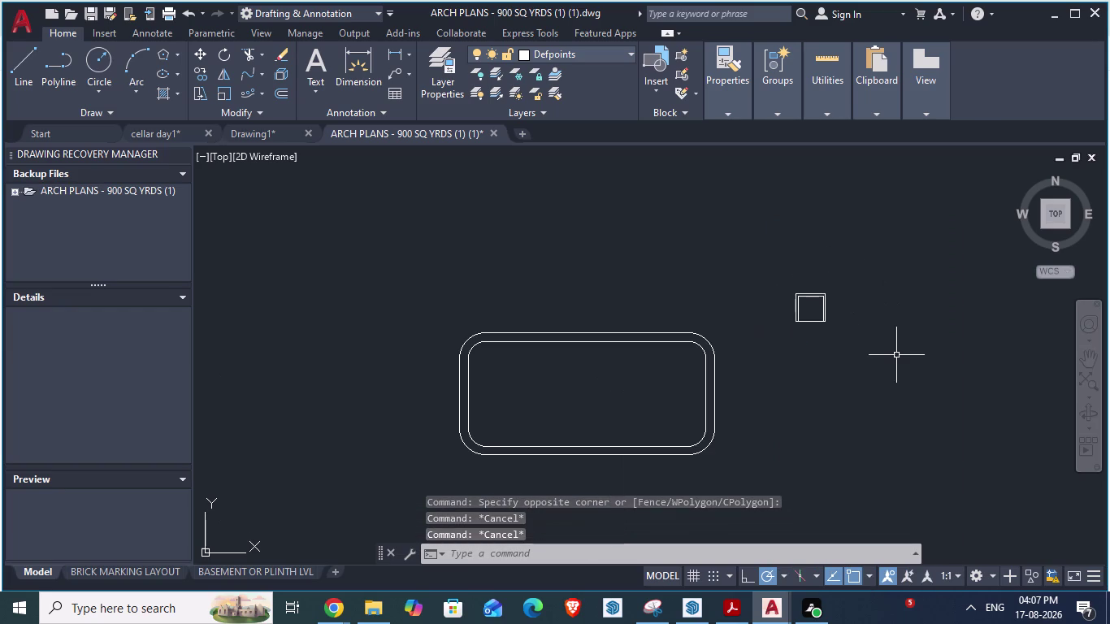
text(ar)
key(Return)
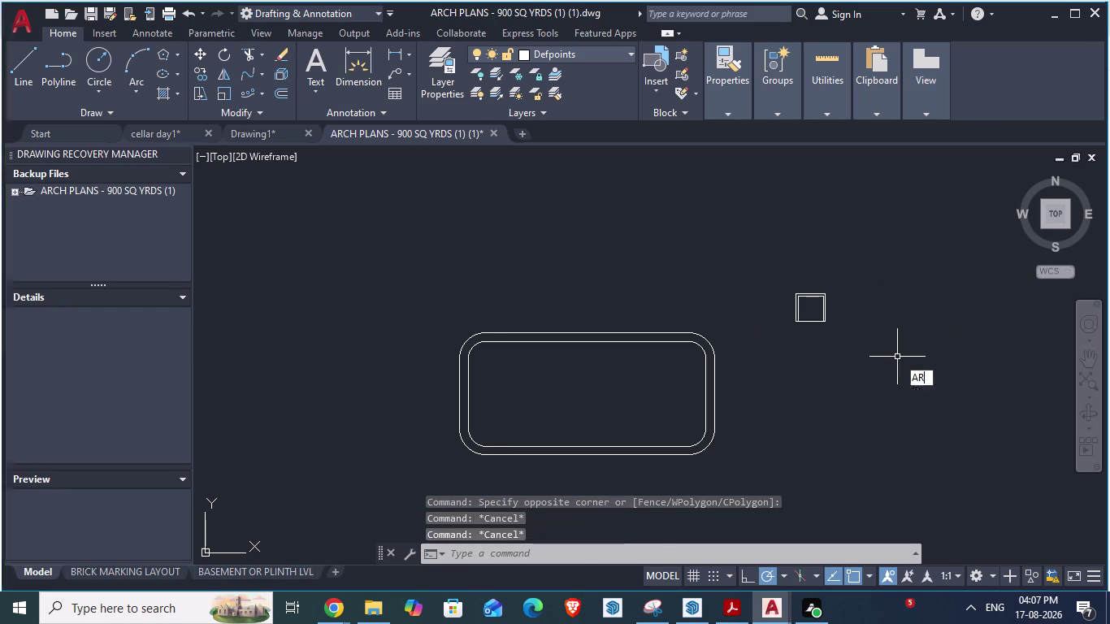
Polar-array both squares into six items around the rounded rectangle's centre.
click(769, 278)
click(831, 335)
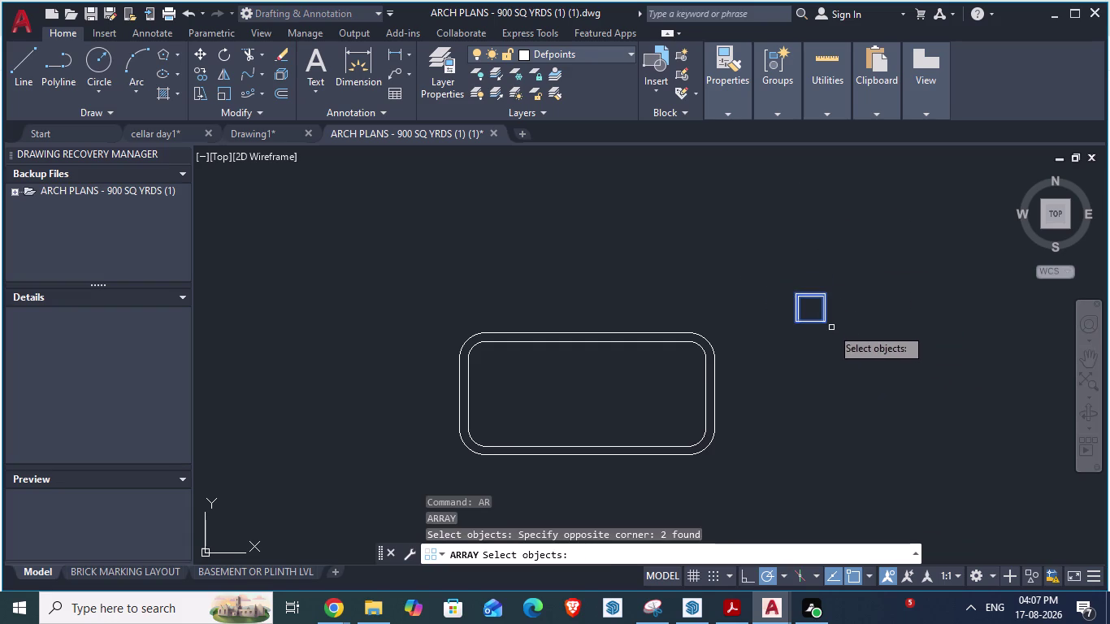
key(Return)
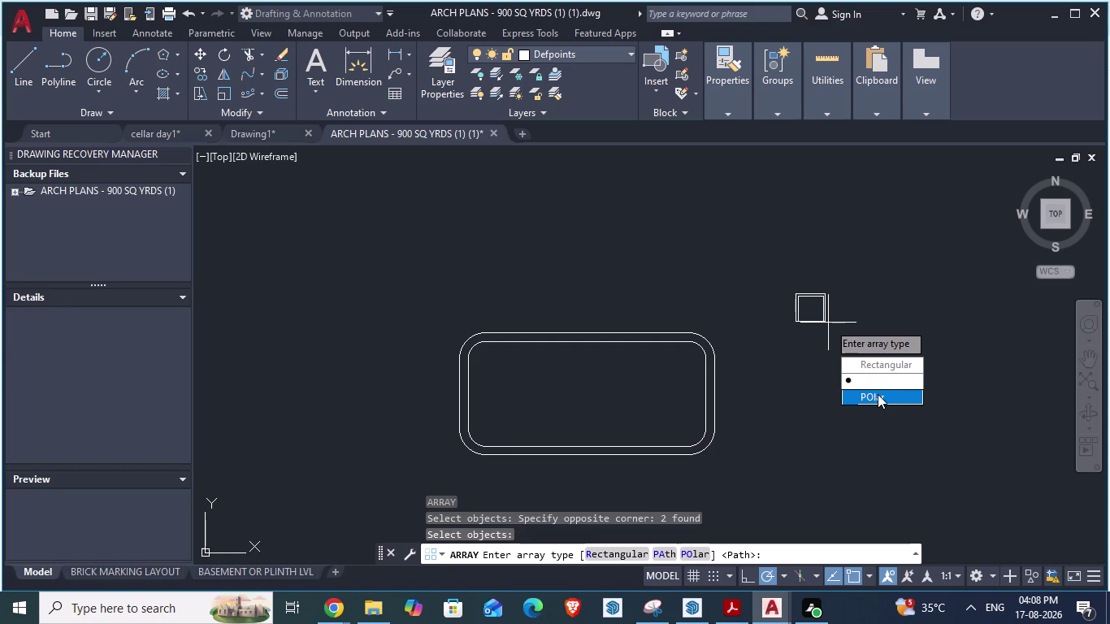
drag(878, 394, 828, 323)
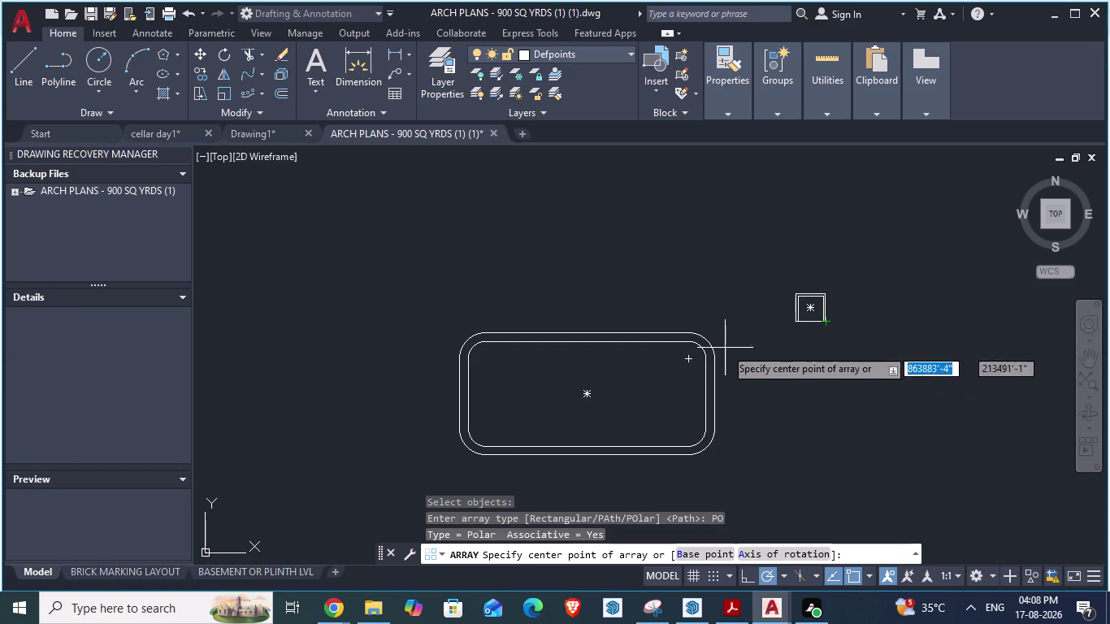
click(587, 397)
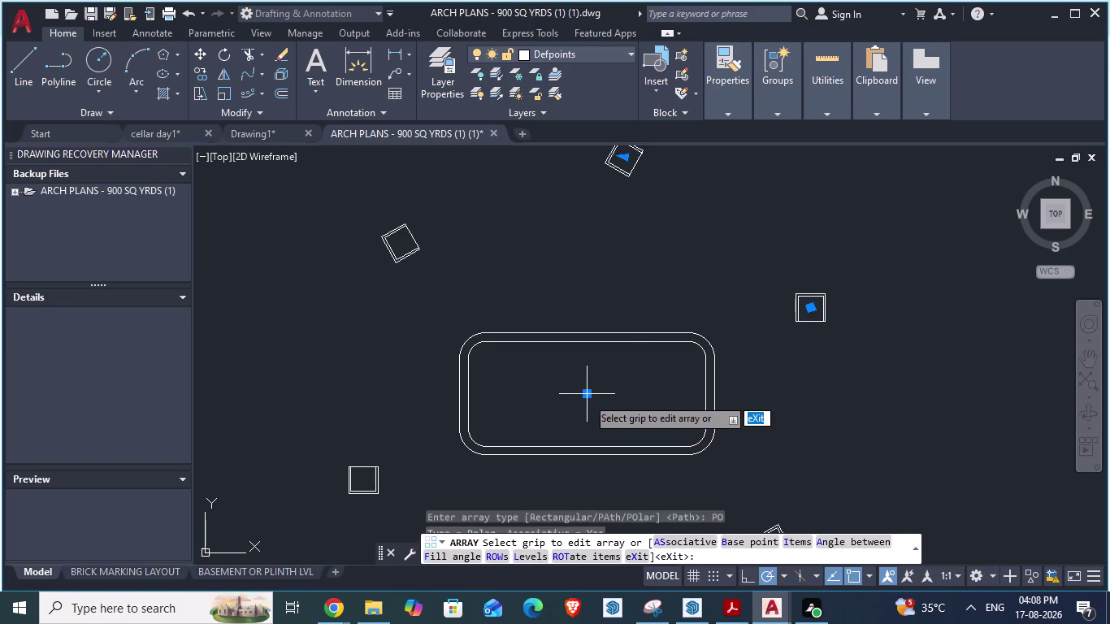
scroll(down, 3)
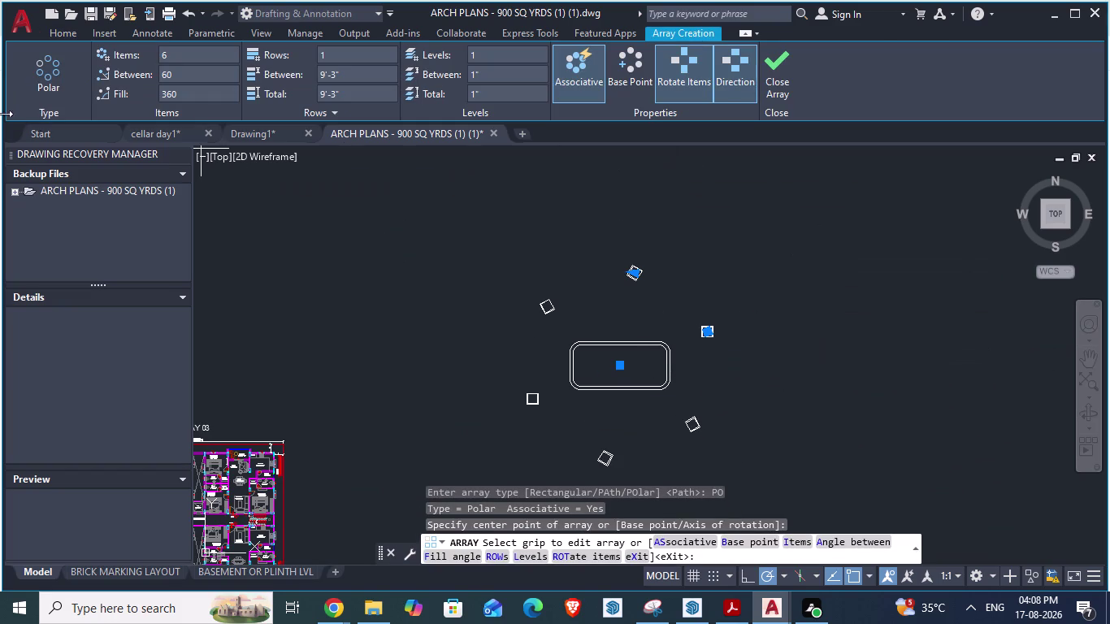
Change the polar array's copy count from 6 to 8.
click(40, 69)
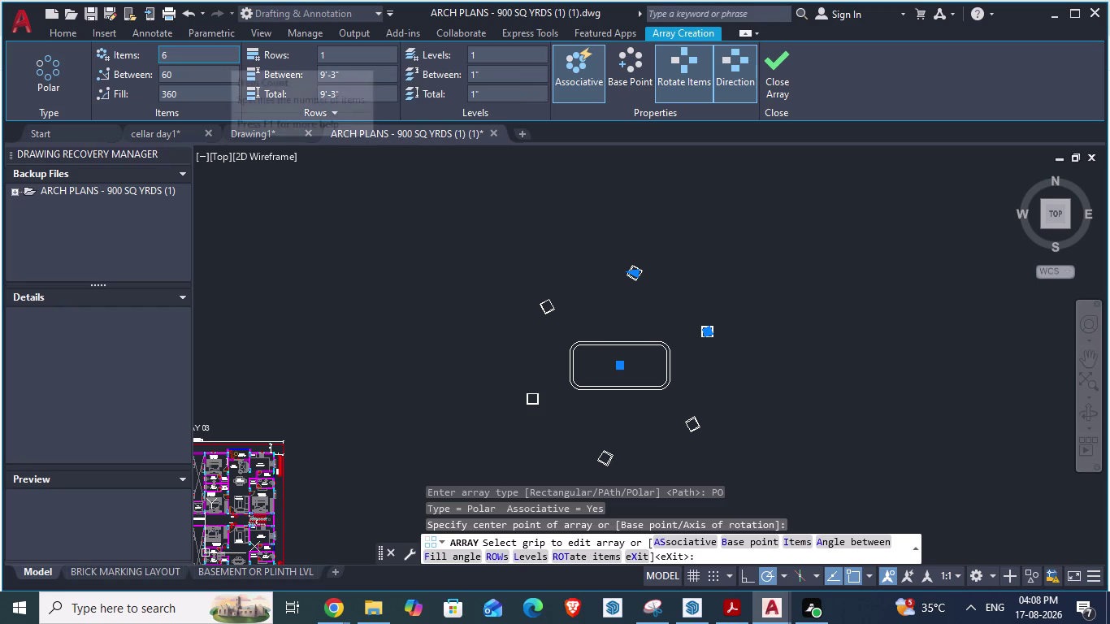
drag(209, 56, 123, 56)
key(8)
key(Return)
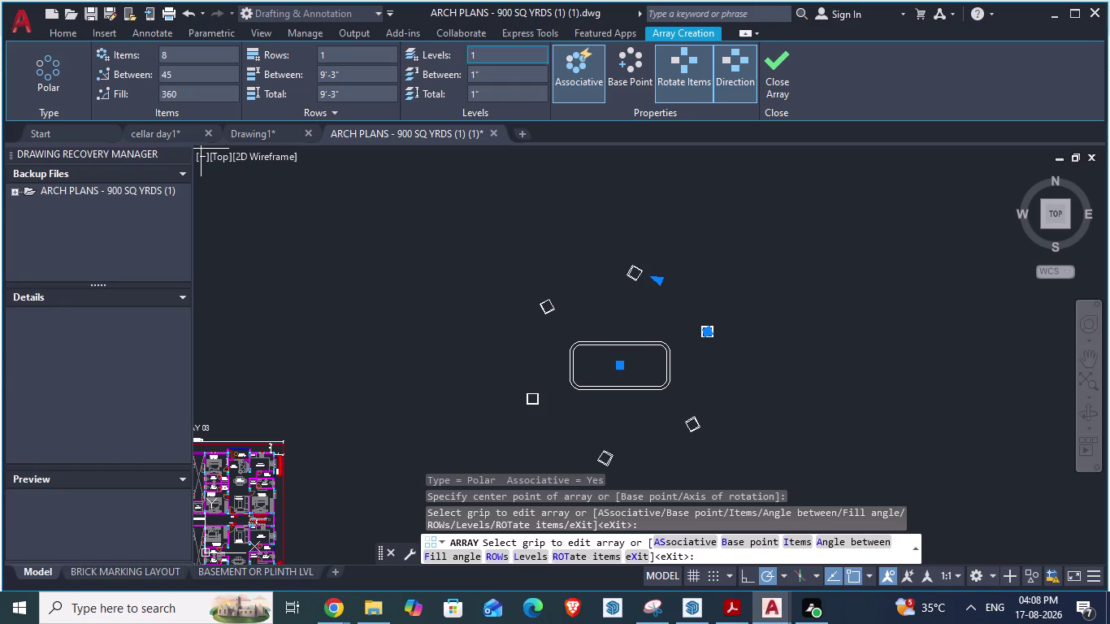
Attempt to move the array's base point onto the square, then cancel.
click(623, 65)
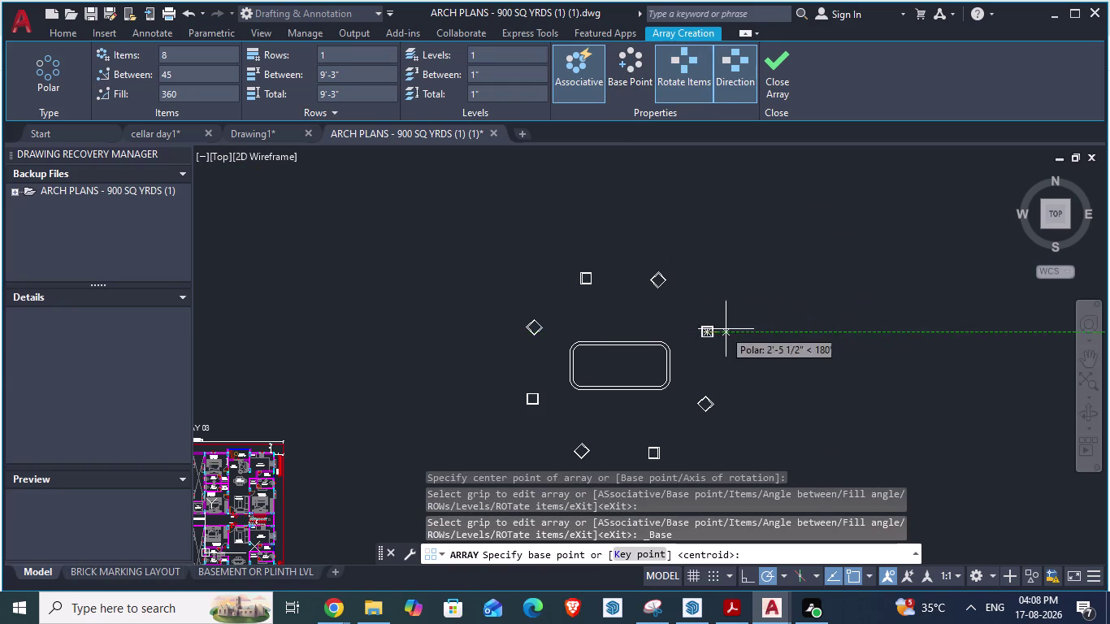
scroll(up, 3)
scroll(down, 3)
scroll(up, 3)
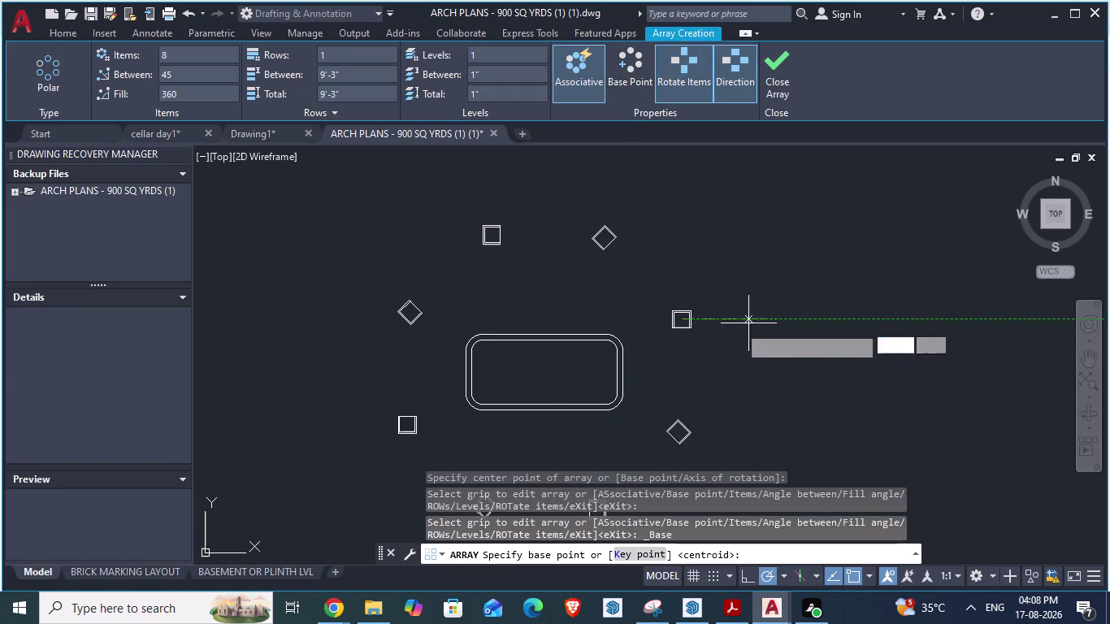
scroll(up, 3)
click(735, 278)
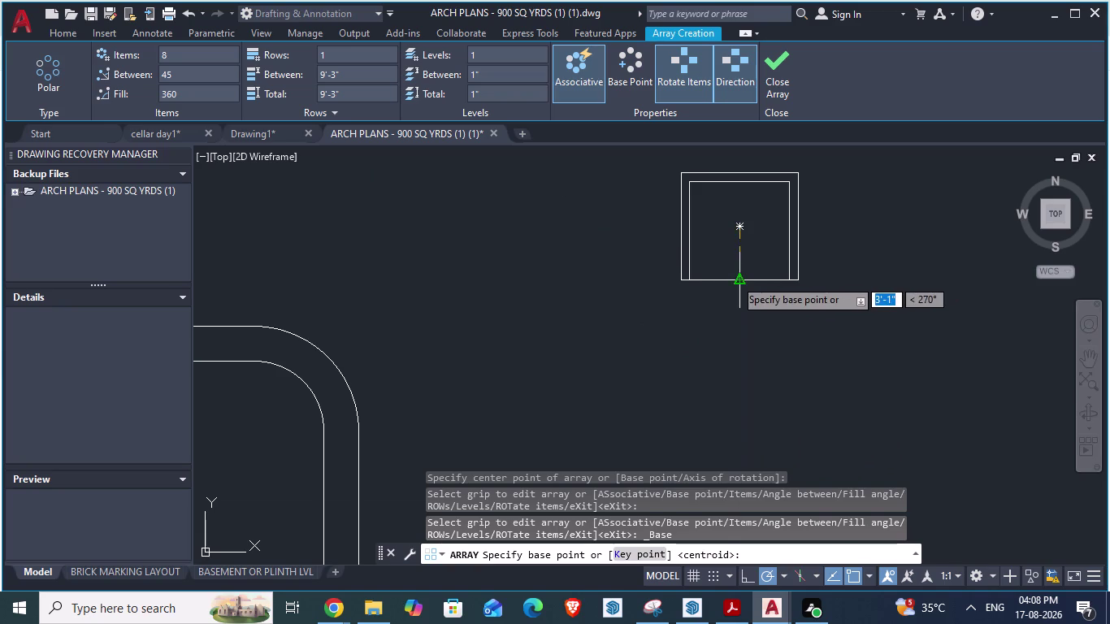
scroll(down, 3)
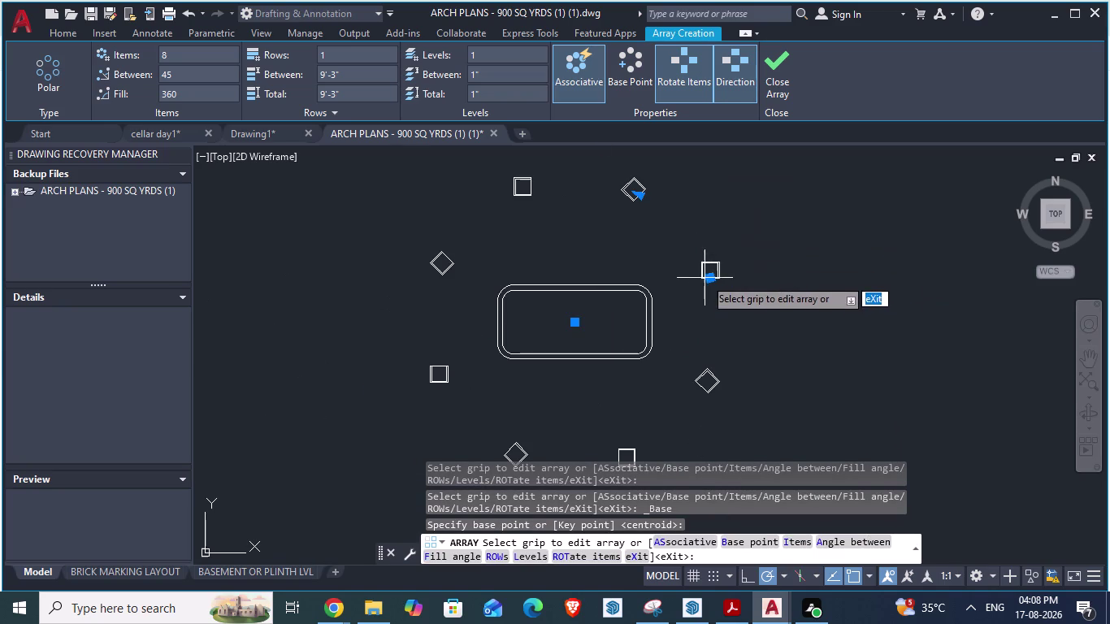
scroll(down, 3)
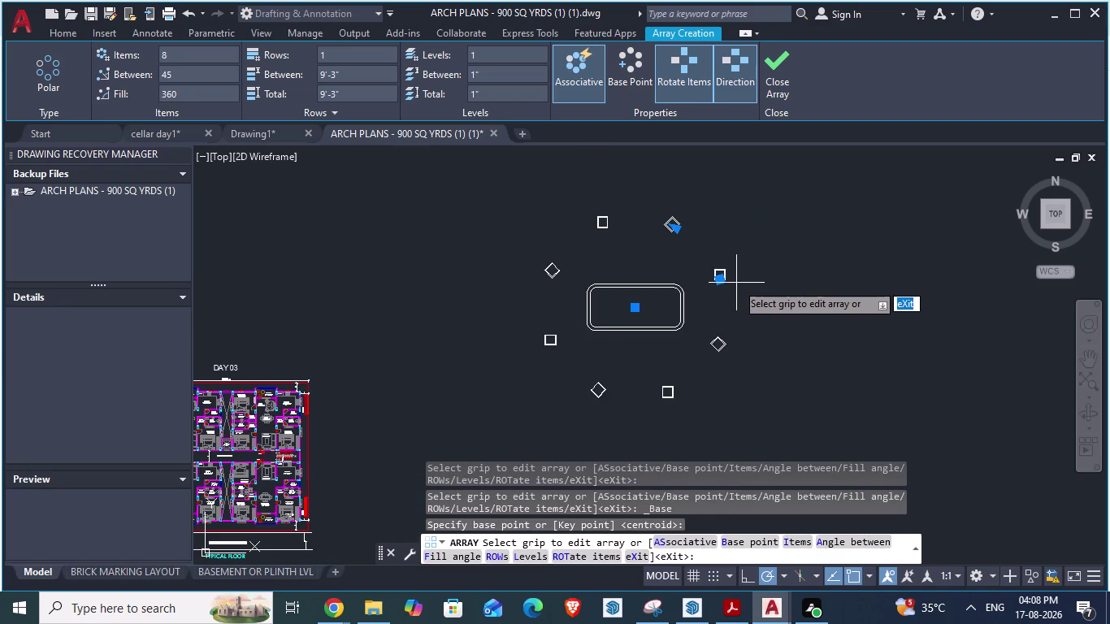
scroll(down, 3)
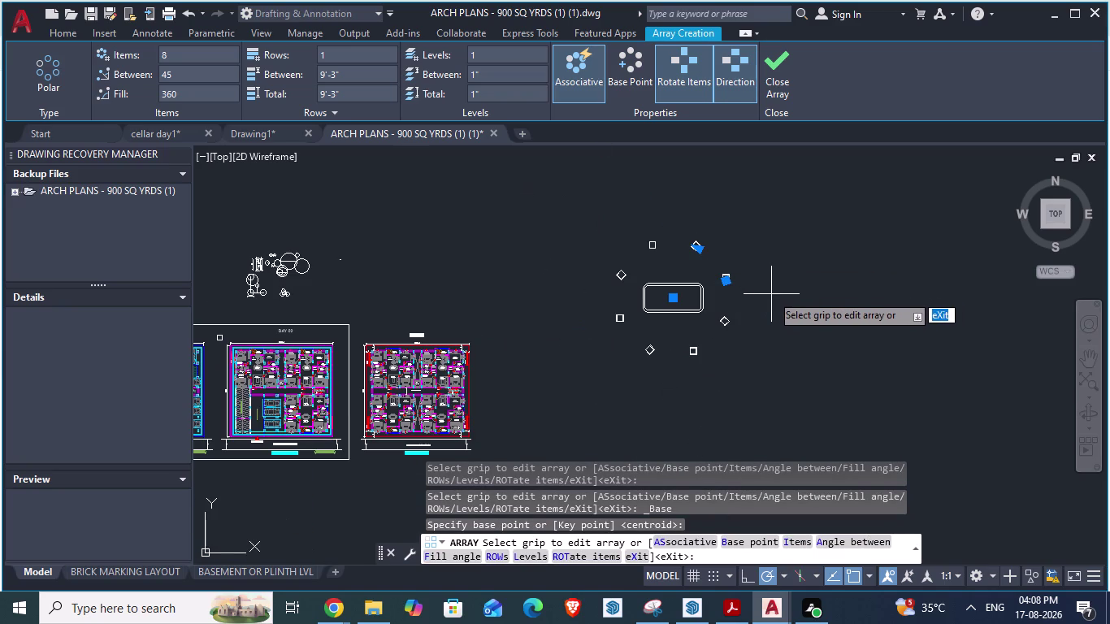
scroll(up, 3)
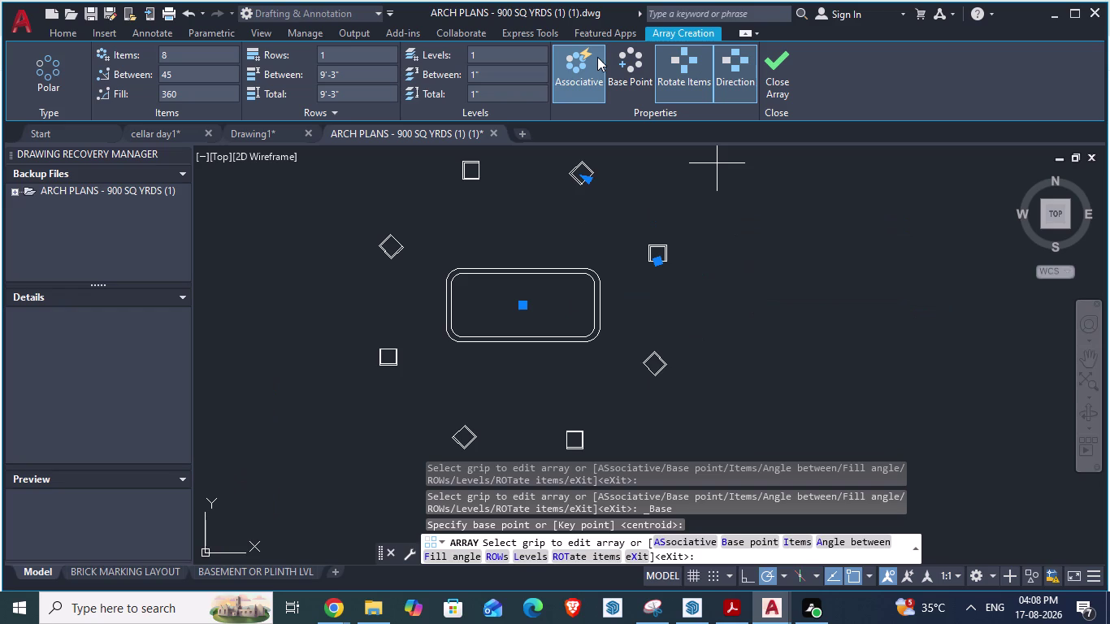
key(Escape)
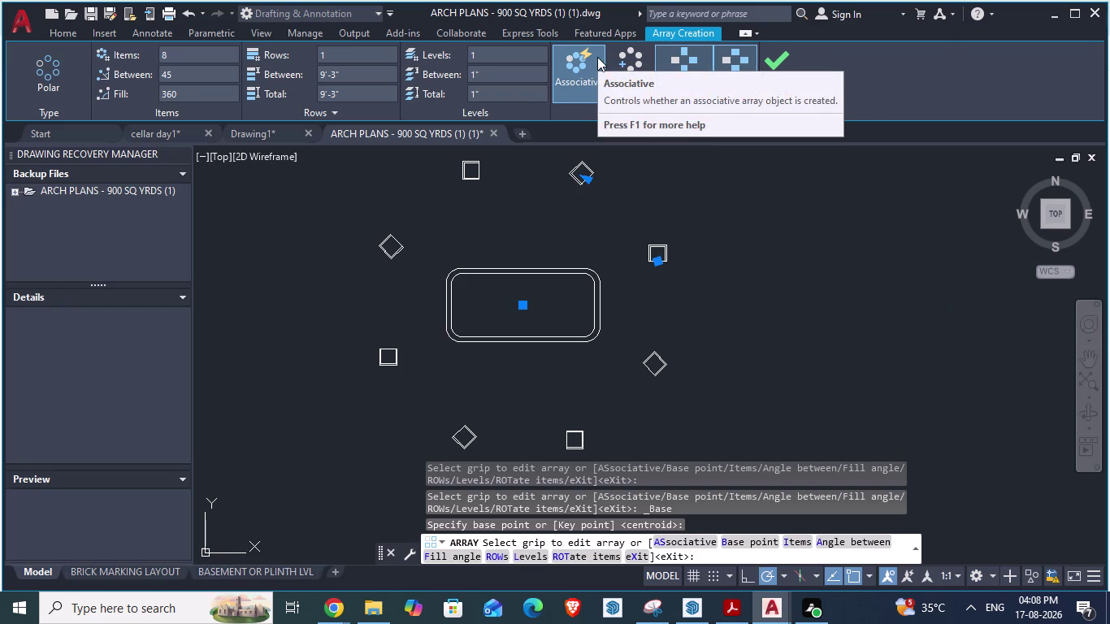
Exit array editing, window-select the eight squares and delete them.
key(Escape)
click(471, 166)
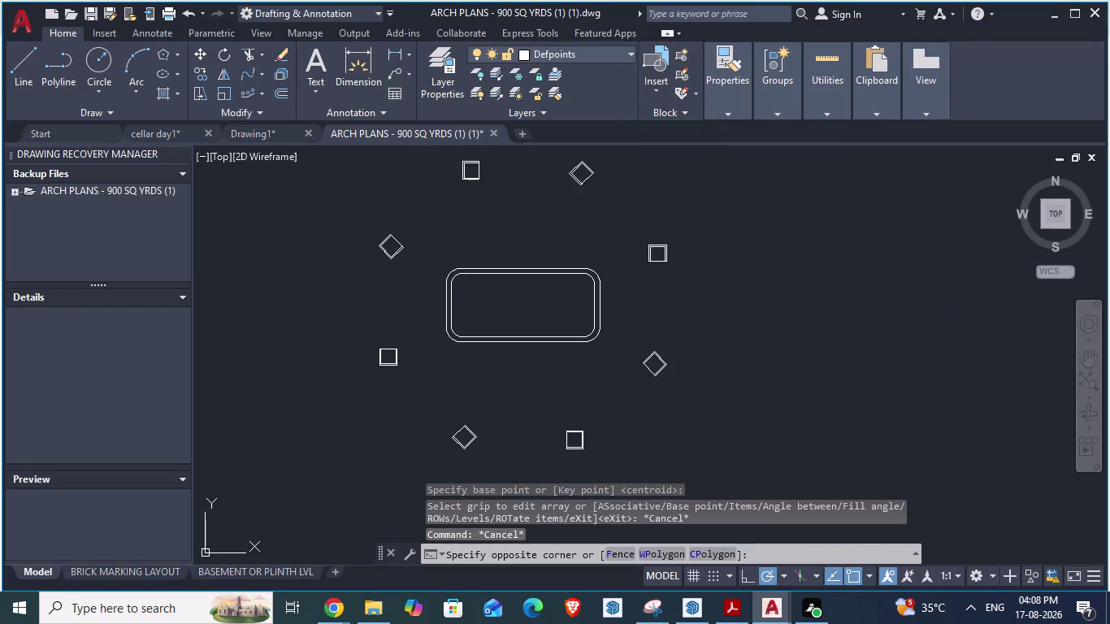
click(463, 164)
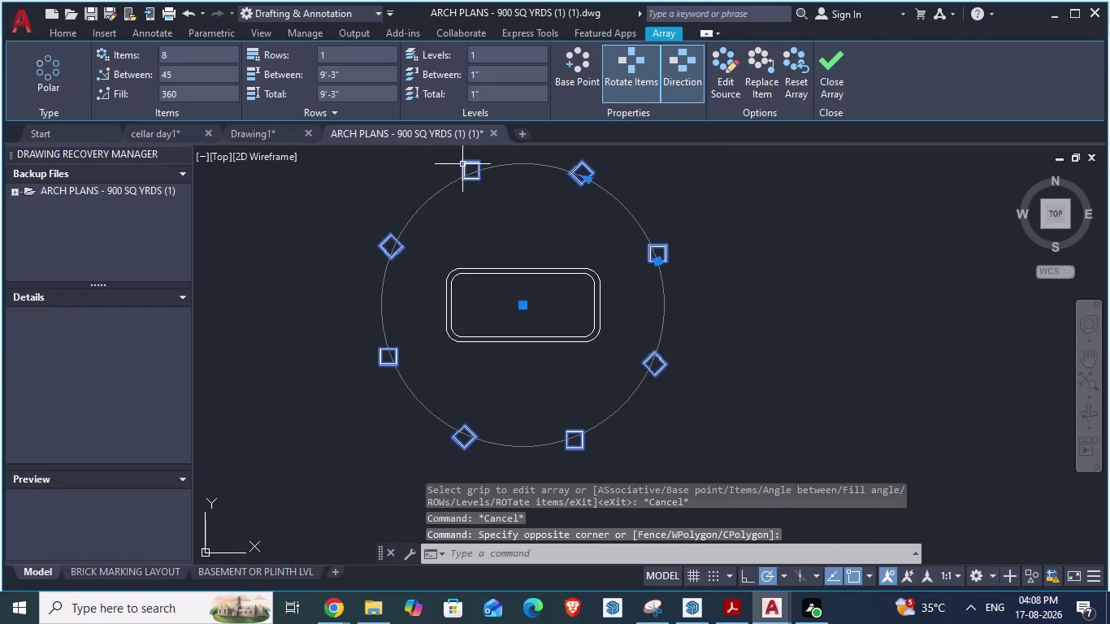
key(Delete)
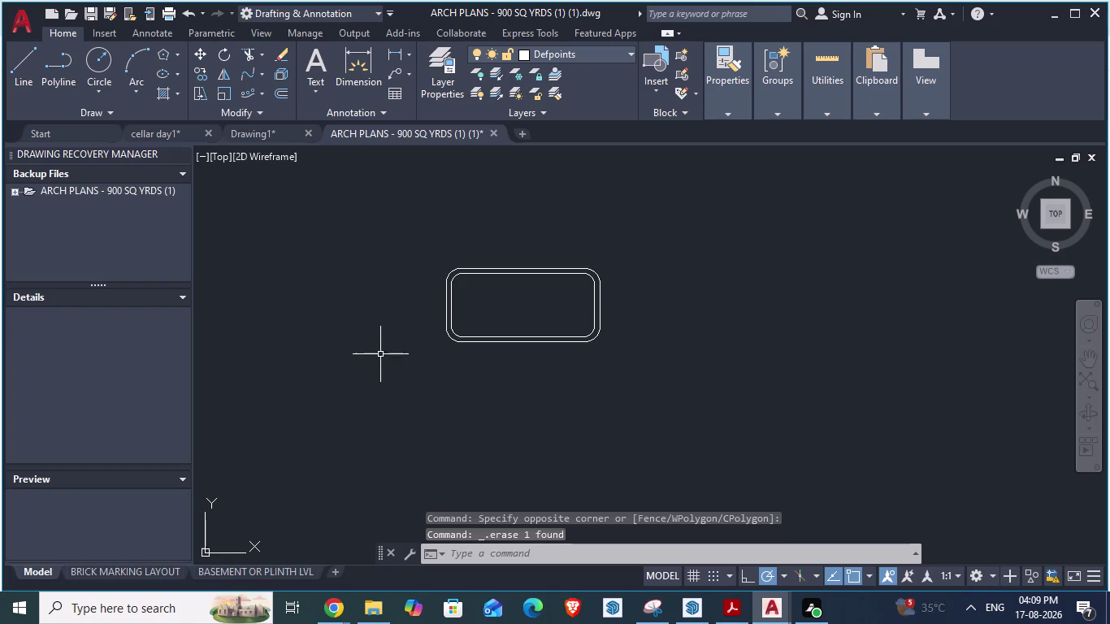
scroll(down, 3)
scroll(up, 3)
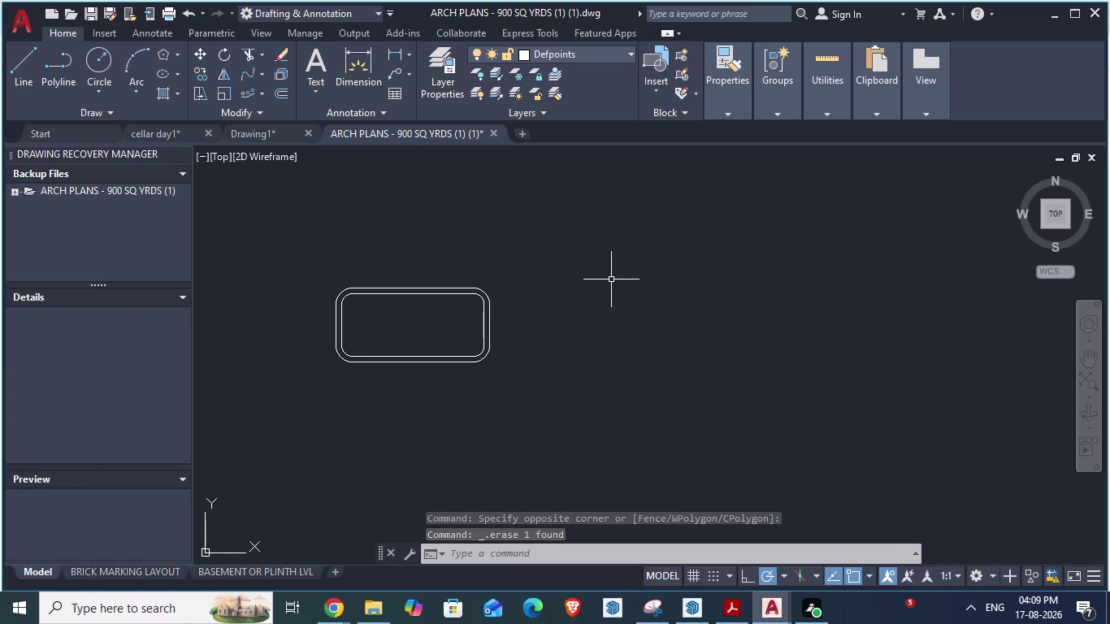
Draw a small rectangle up and to the right of the rounded rectangles.
text(re)
key(c)
key(Return)
click(592, 235)
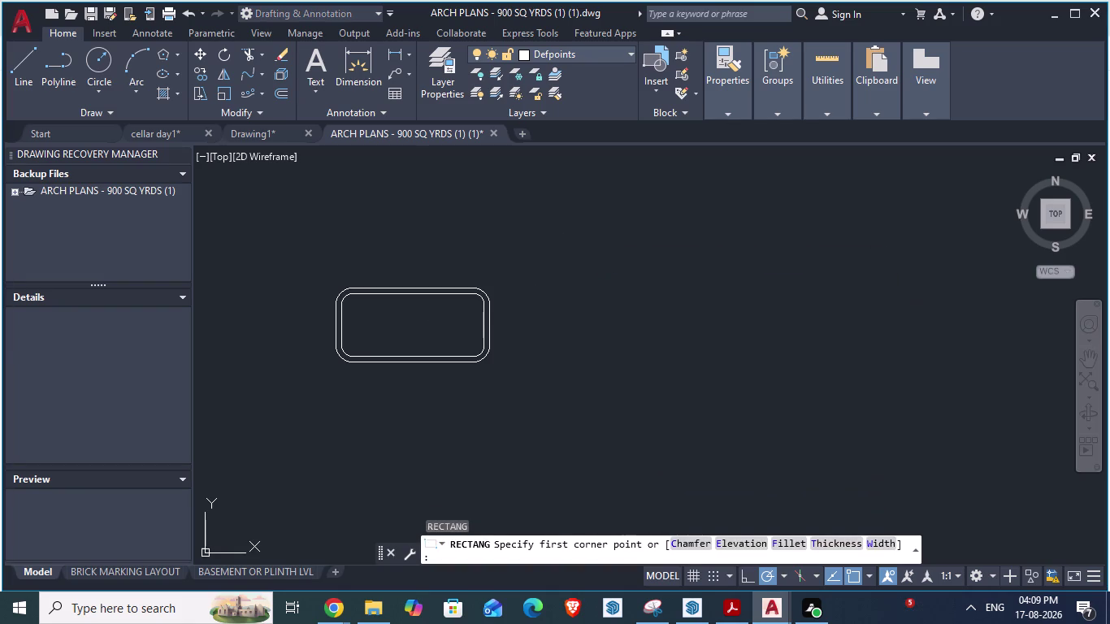
click(642, 268)
scroll(up, 3)
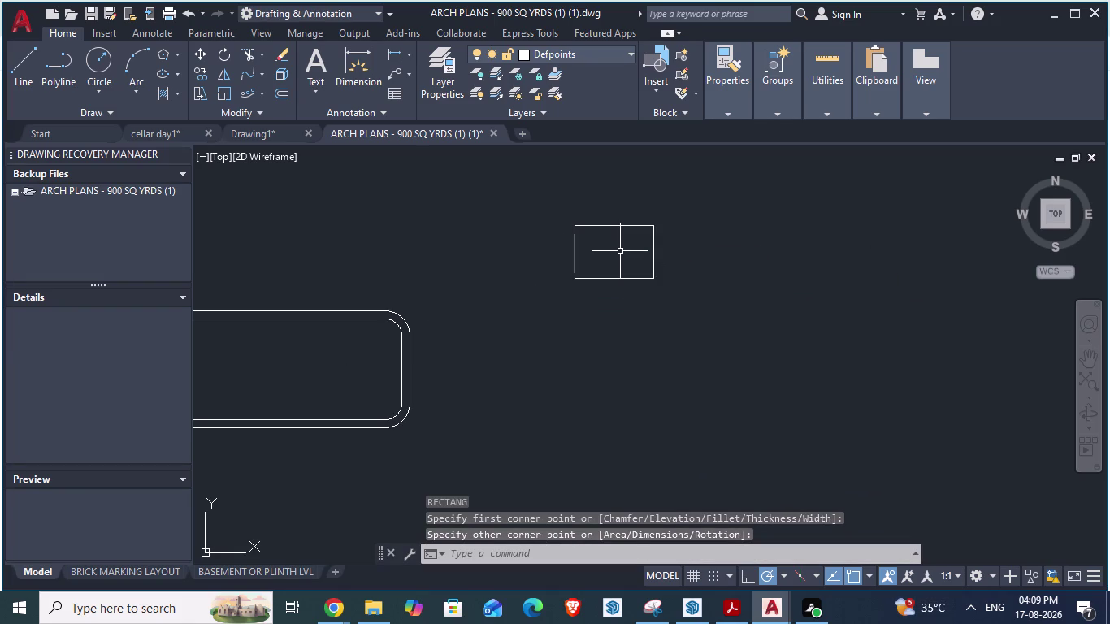
Offset the new rectangle inward by 0.5'.
key(o)
key(Return)
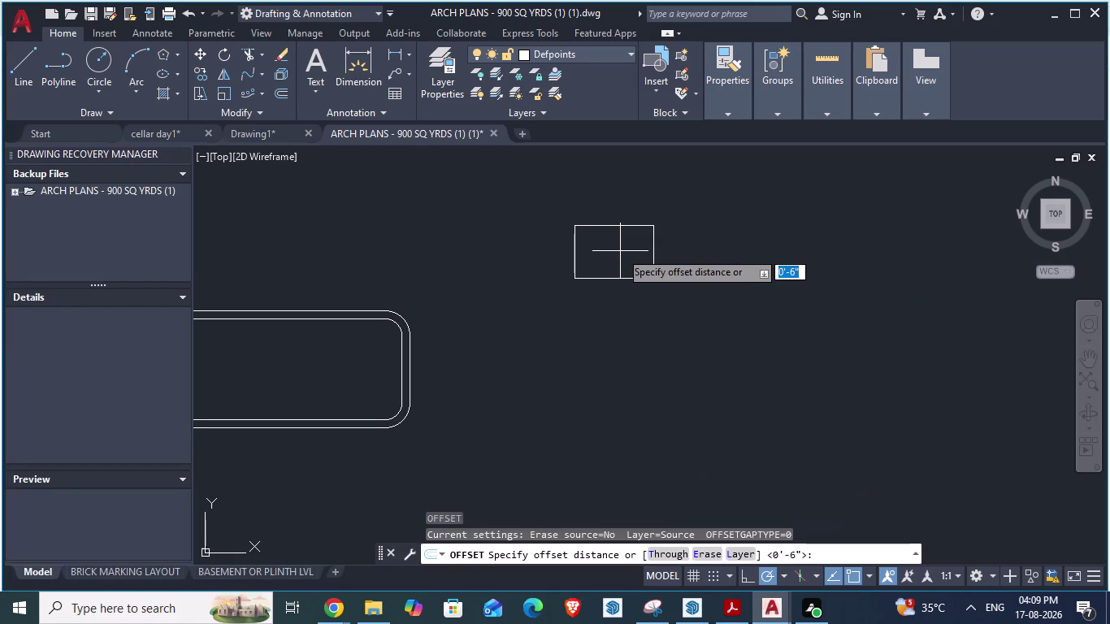
text(0.5')
key(Return)
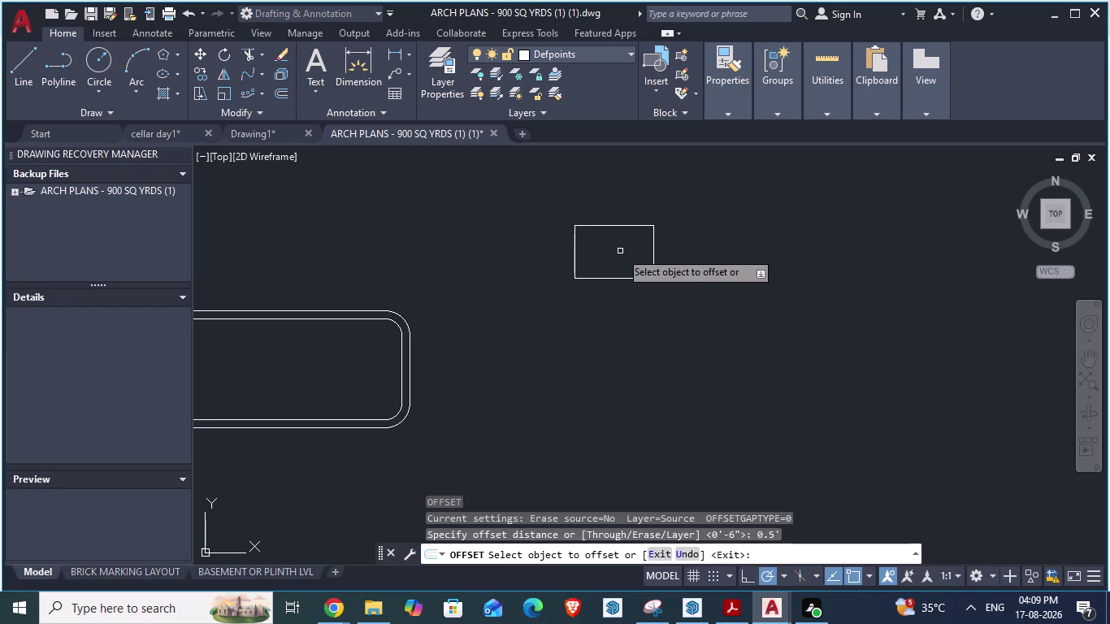
click(584, 223)
click(584, 228)
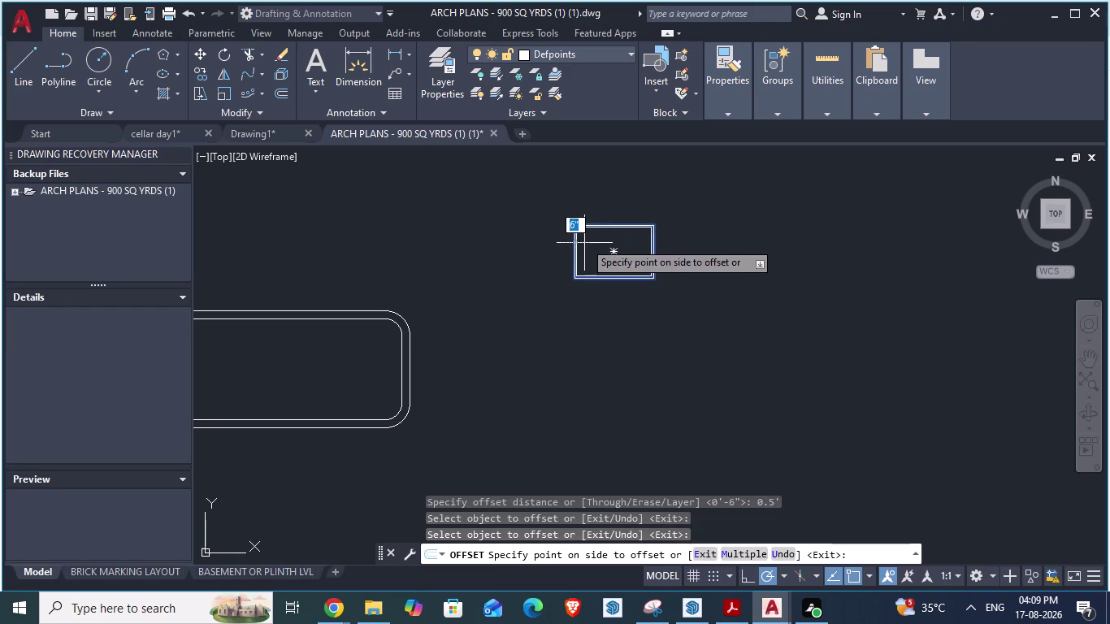
click(584, 244)
key(Escape)
scroll(down, 3)
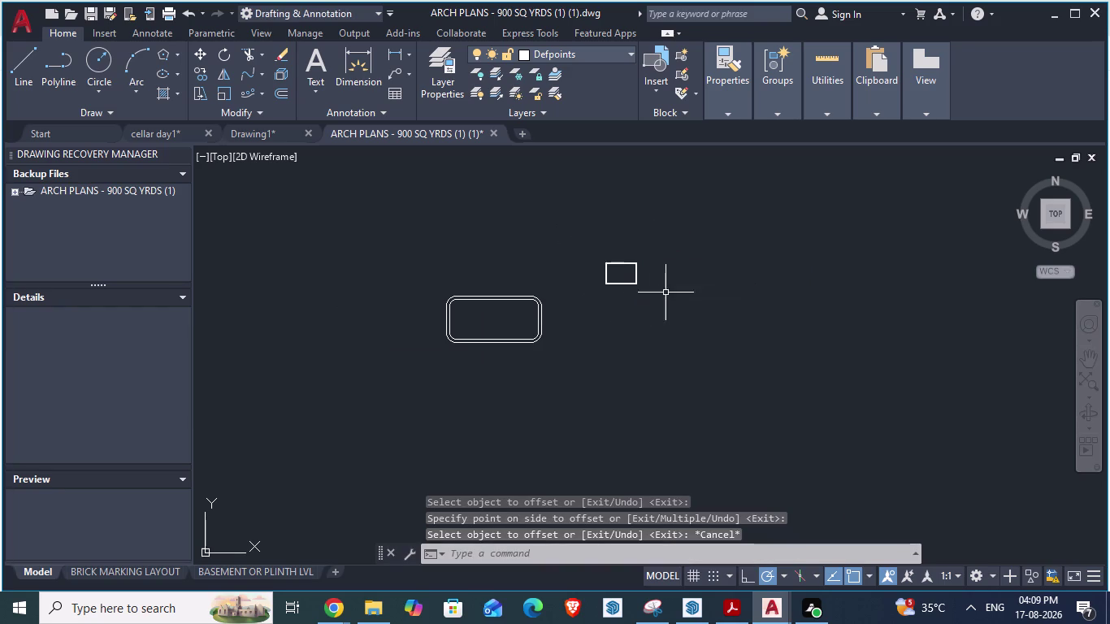
scroll(up, 3)
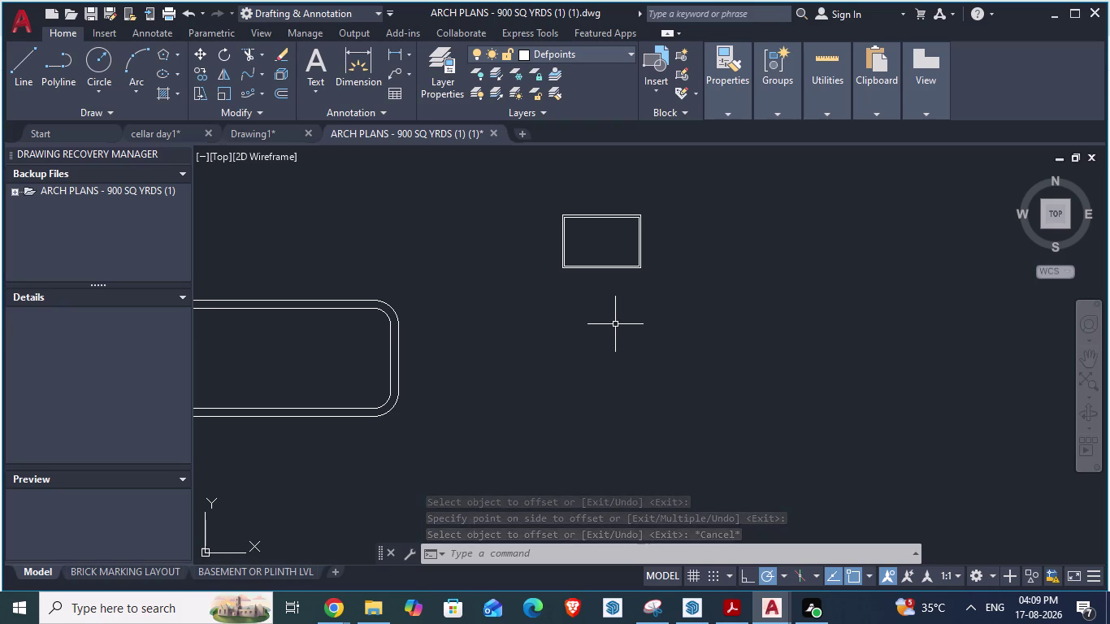
key(l)
key(Return)
scroll(up, 3)
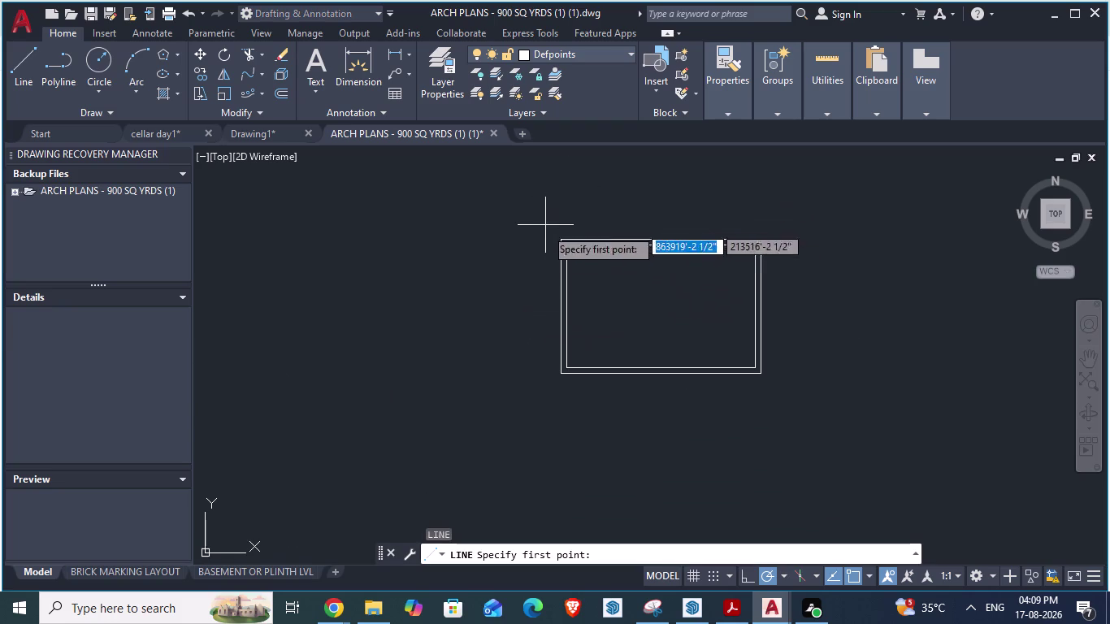
Trace connected lines along the small rectangle's sides with a slanted top edge above.
click(560, 239)
click(574, 202)
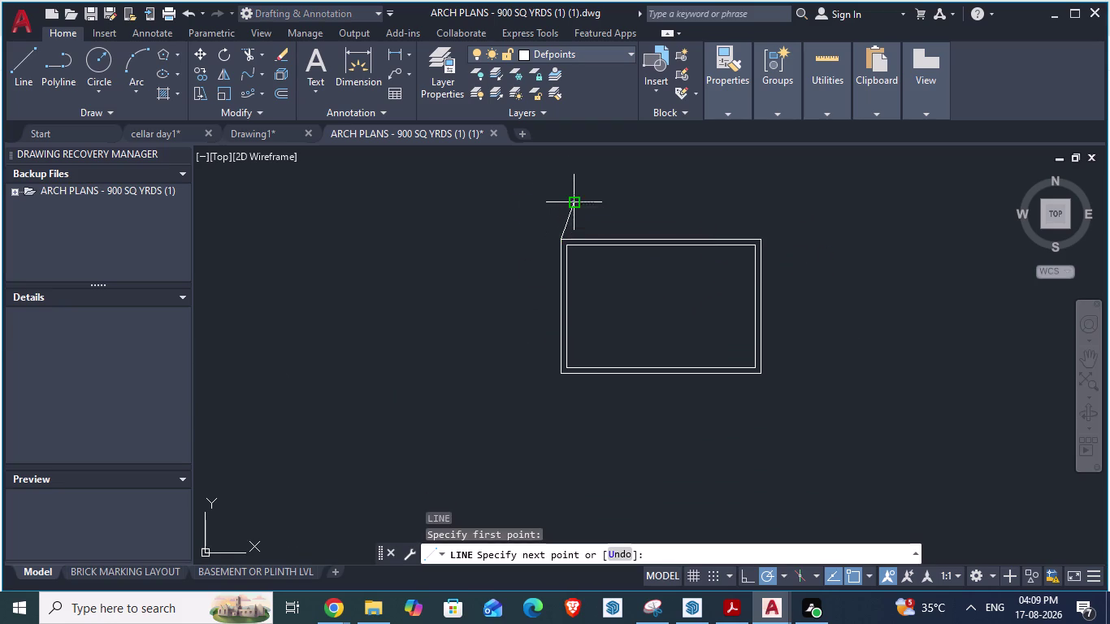
click(756, 198)
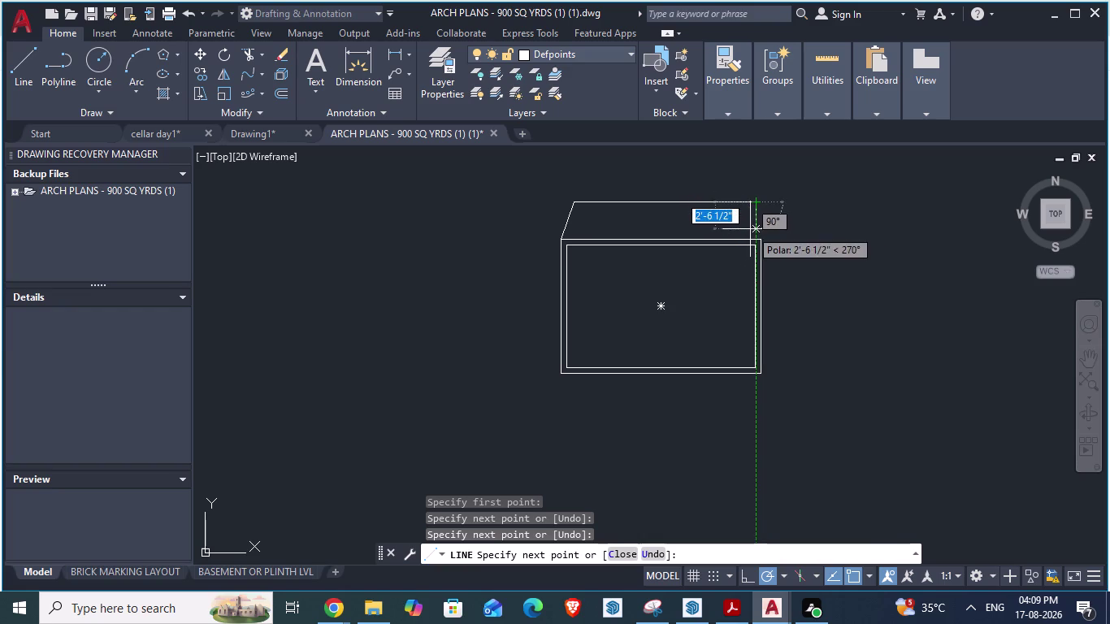
click(750, 229)
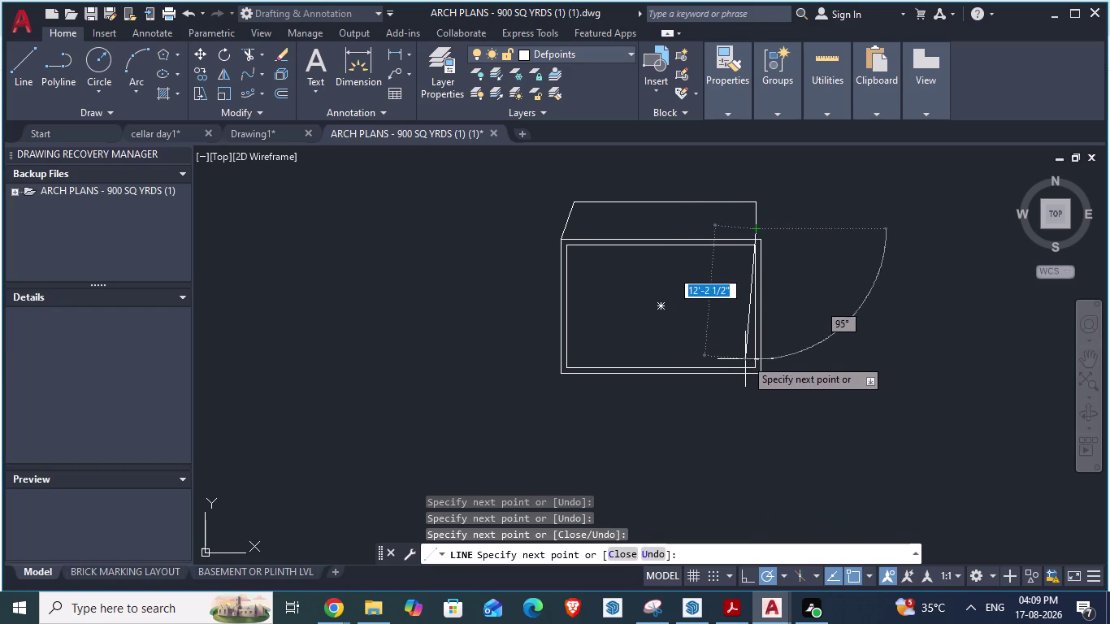
click(746, 369)
click(573, 365)
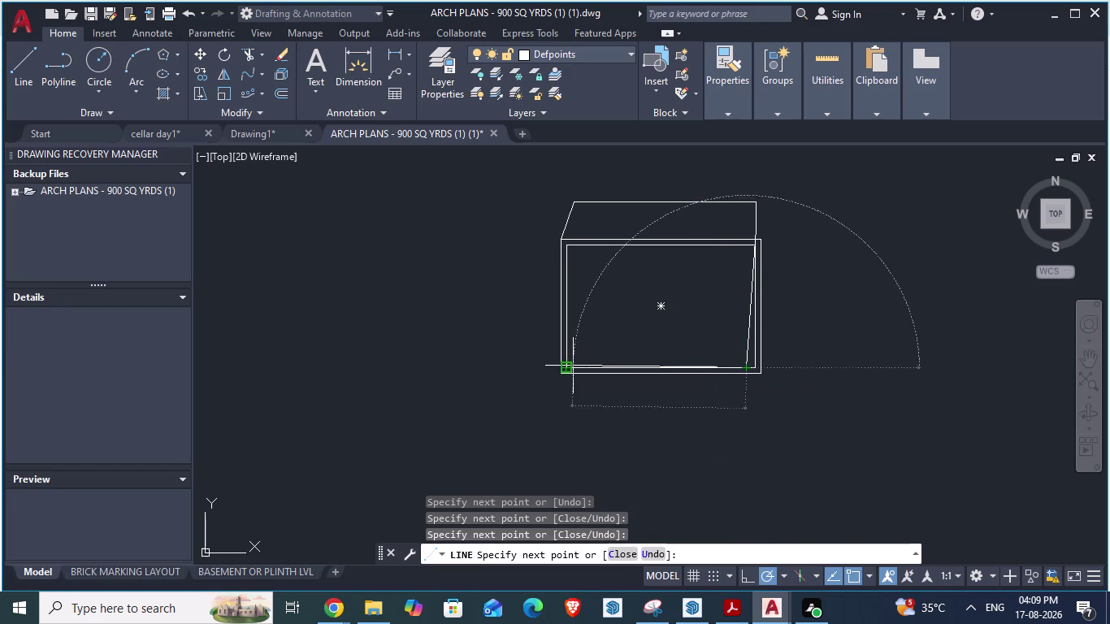
click(572, 247)
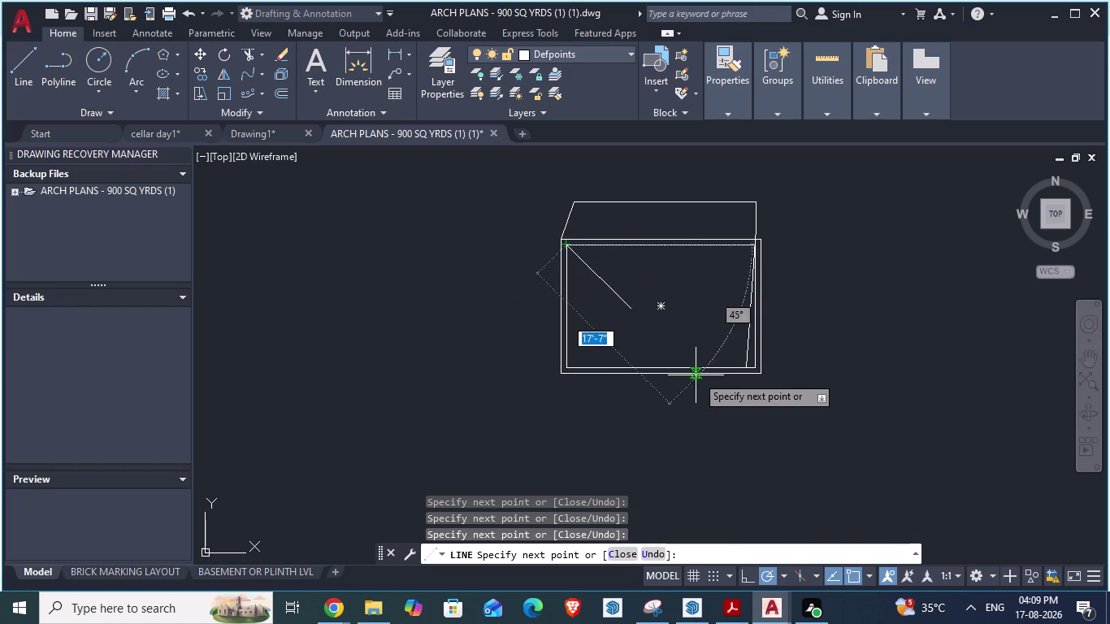
click(588, 204)
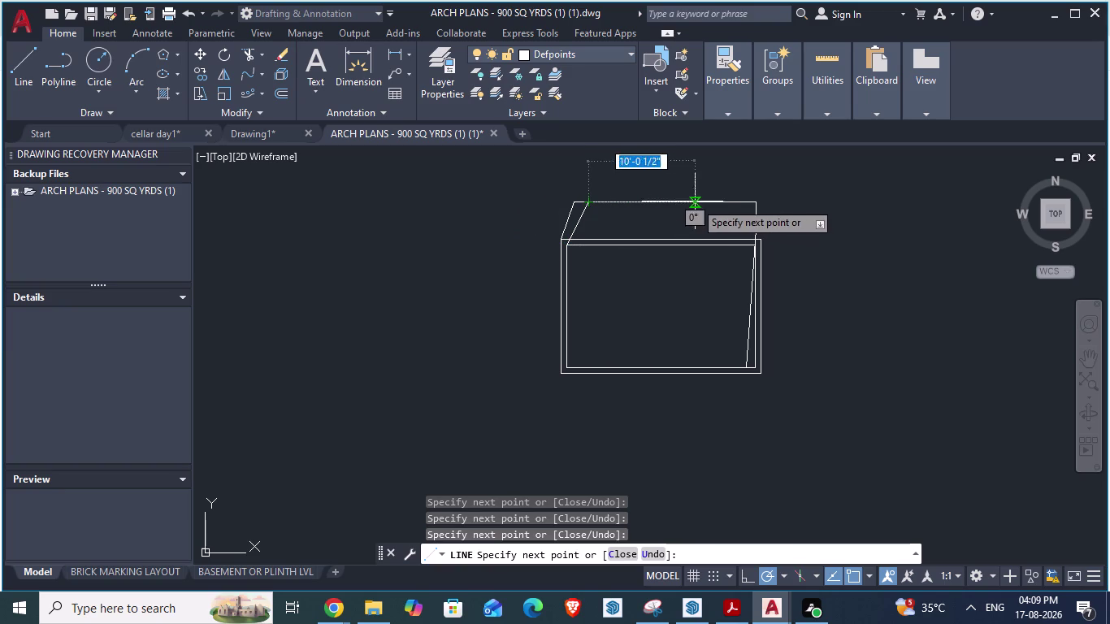
click(749, 209)
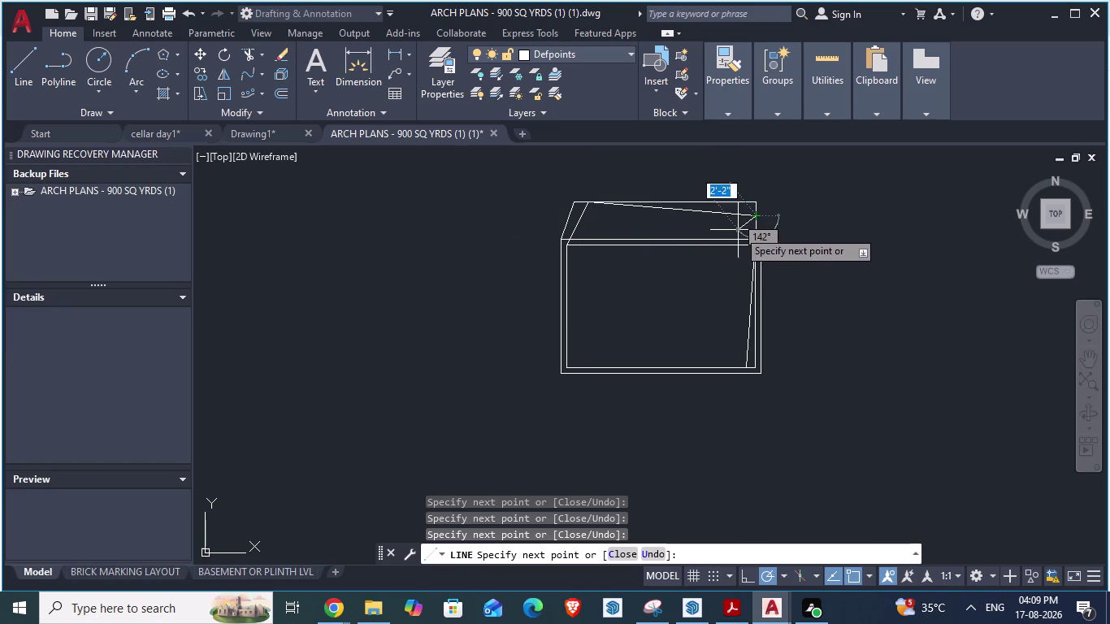
double_click(738, 230)
key(Escape)
scroll(down, 3)
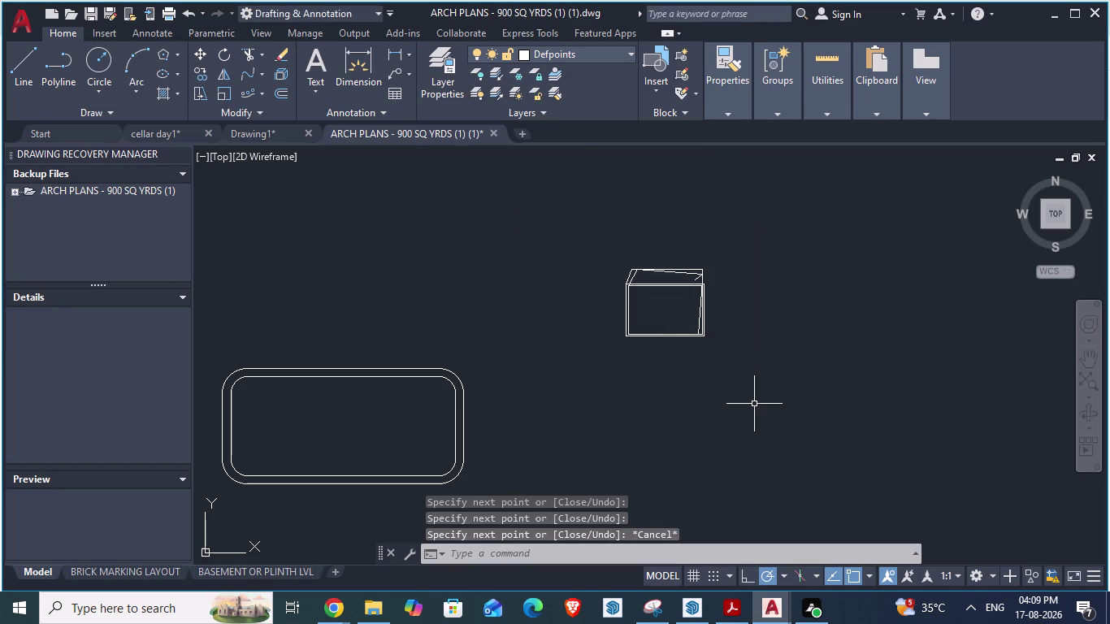